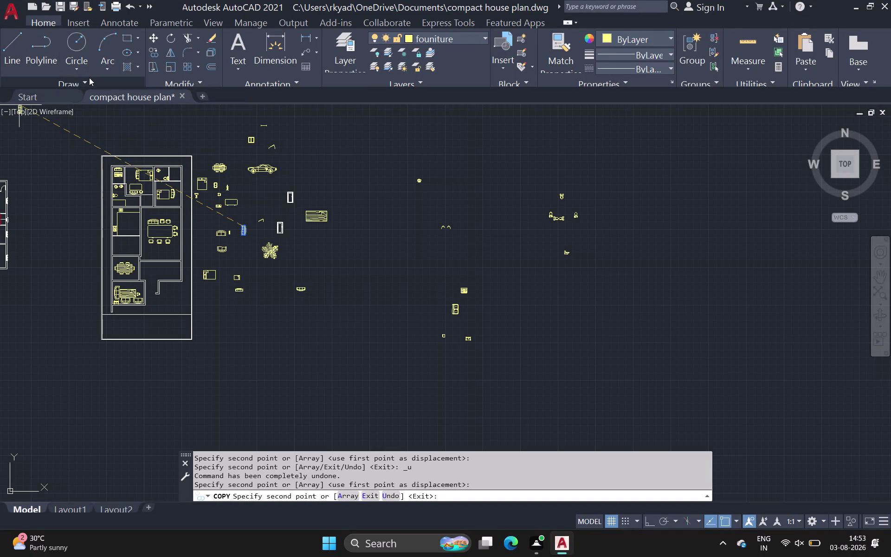
Set the colour of the room's top and left lines to ByBlock in Properties.
key(Escape)
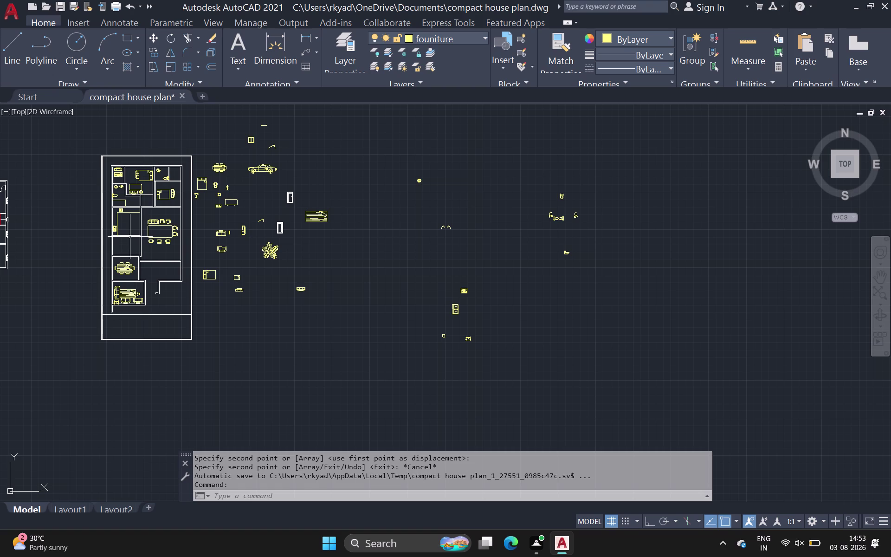
click(129, 212)
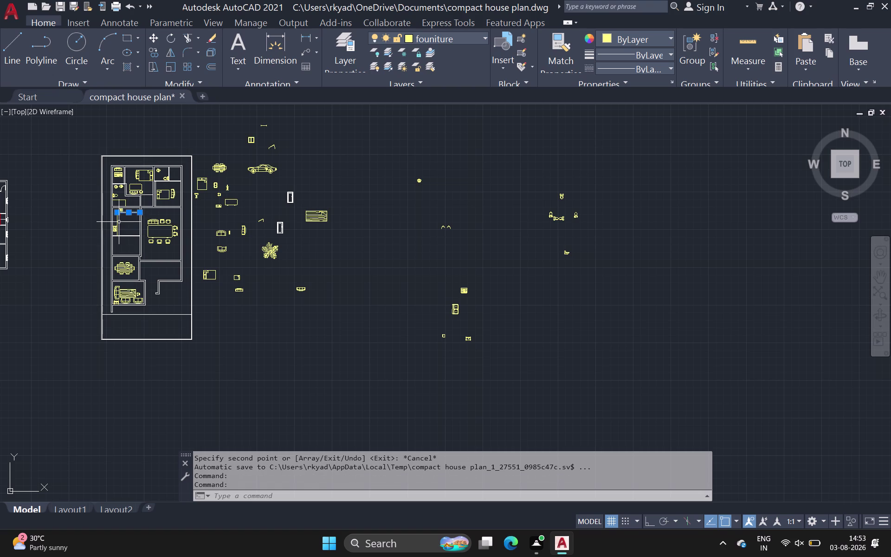
click(117, 221)
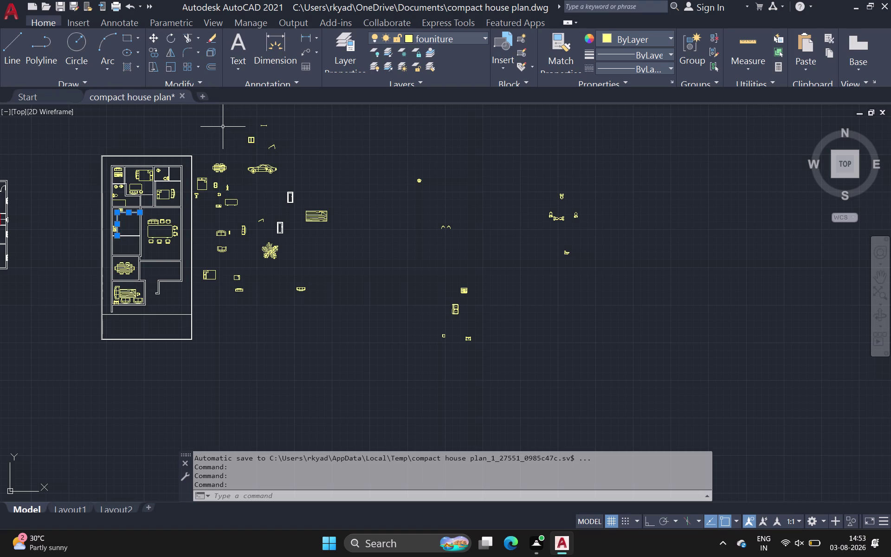
text(pe)
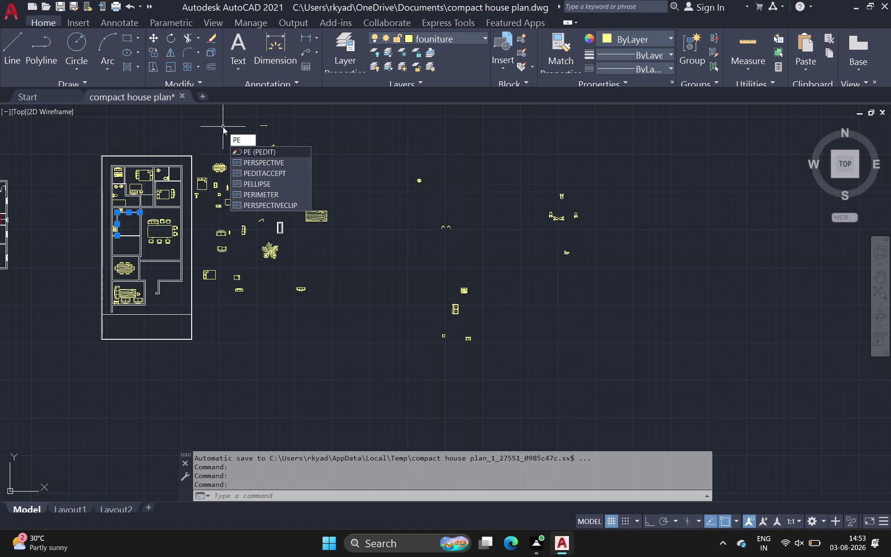
key(BackSpace)
text(r)
key(space)
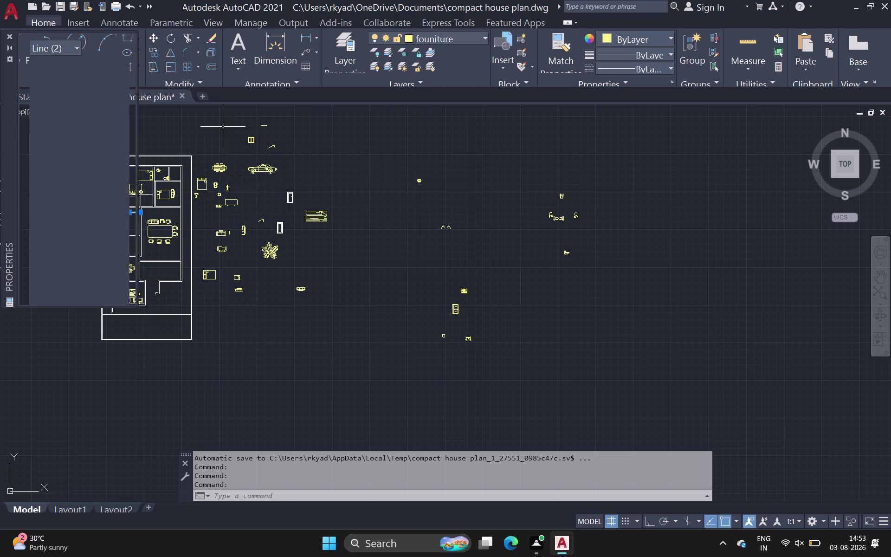
click(110, 81)
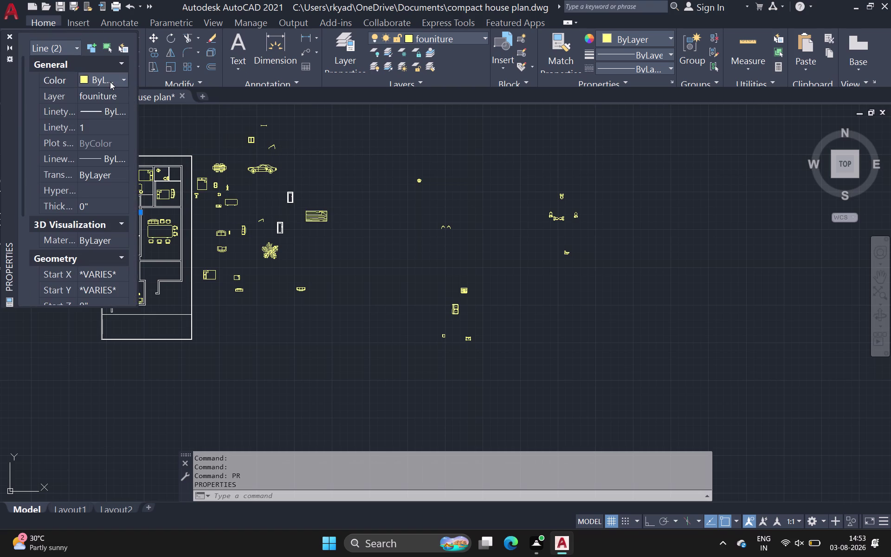
click(110, 80)
click(104, 104)
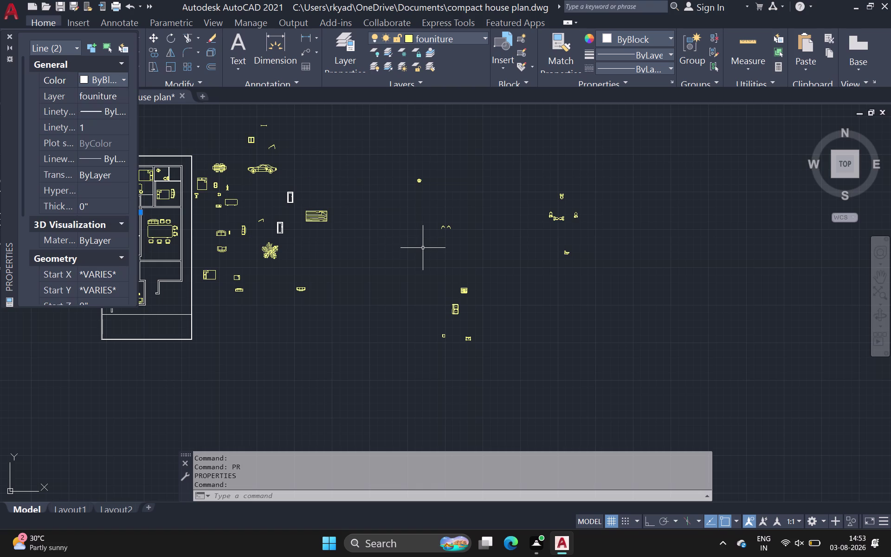
click(8, 35)
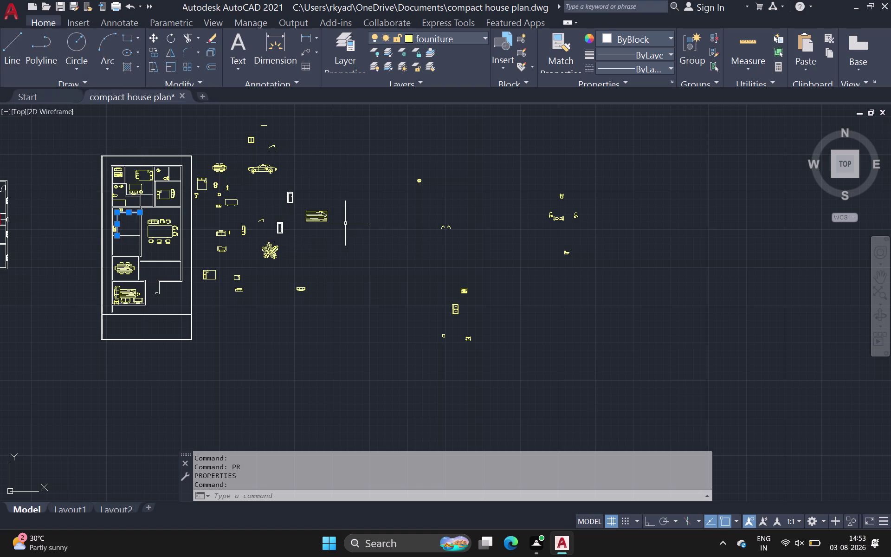
key(Escape)
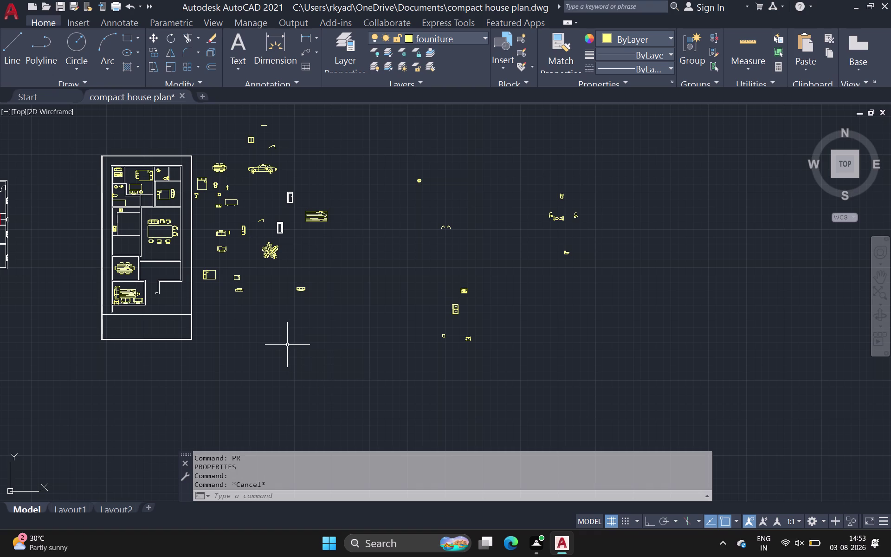
middle_drag(287, 345, 202, 346)
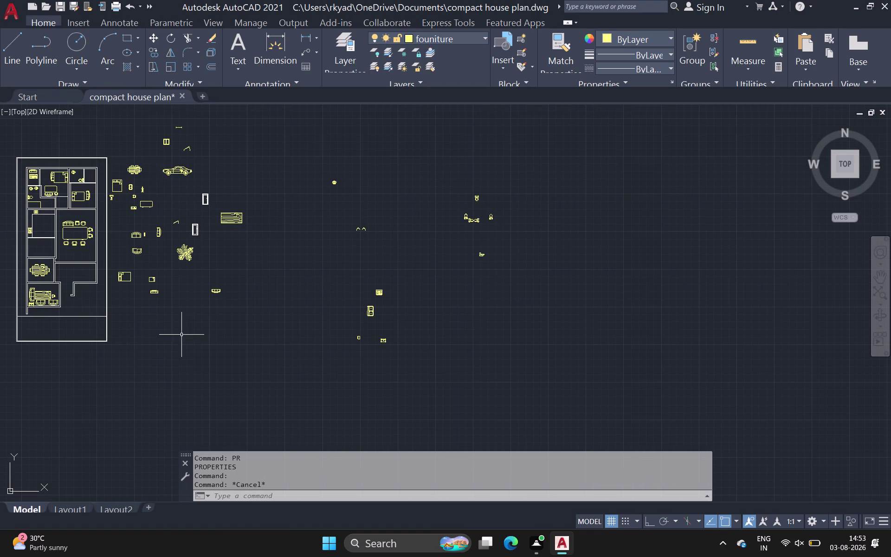
click(11, 46)
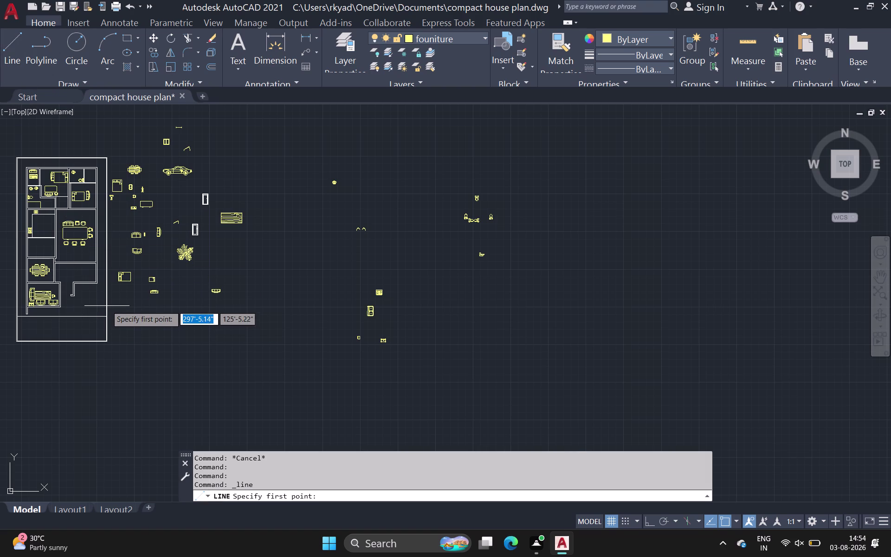
scroll(up, 3)
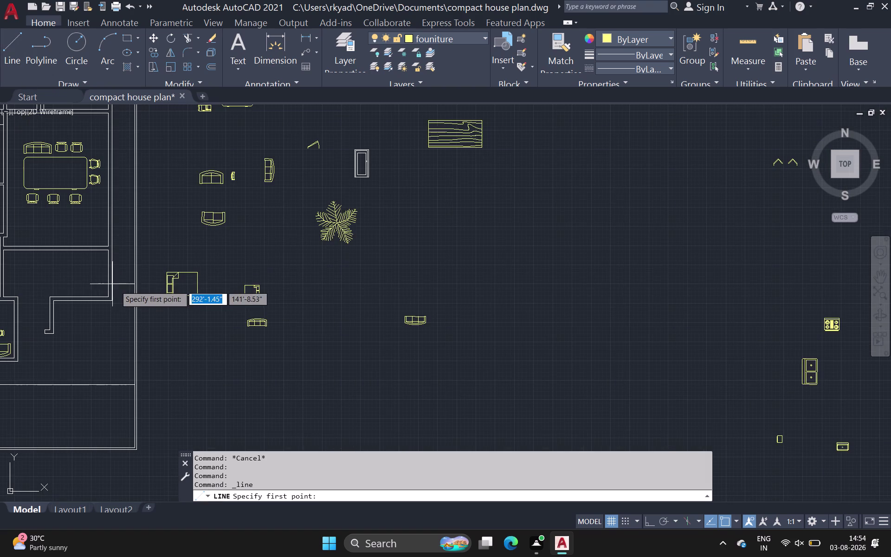
scroll(up, 3)
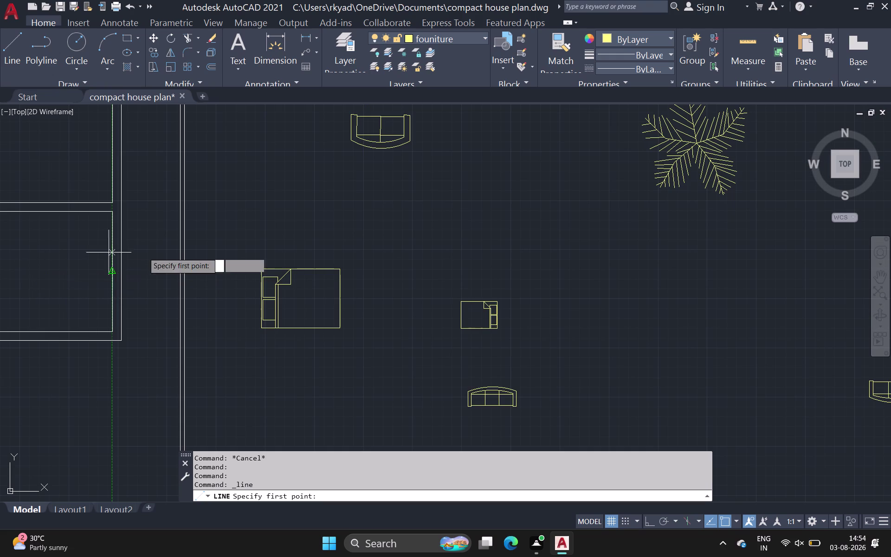
scroll(down, 3)
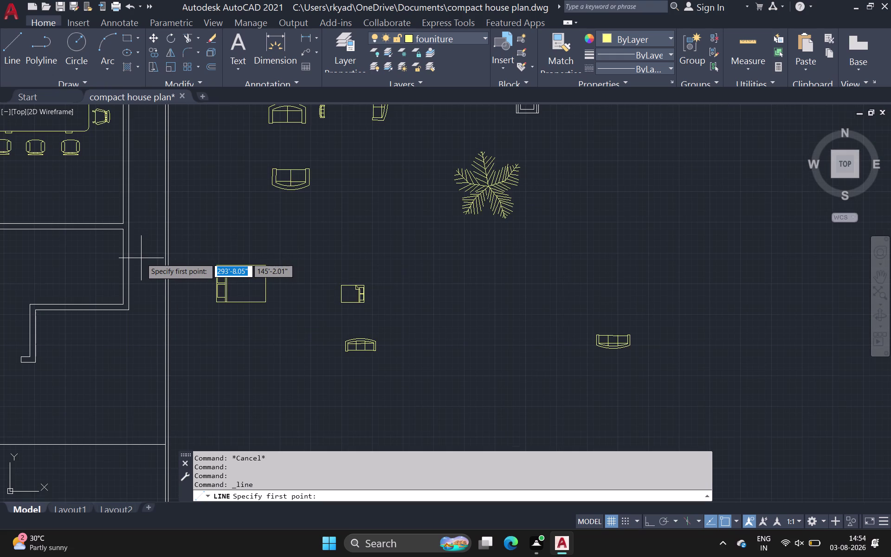
scroll(down, 3)
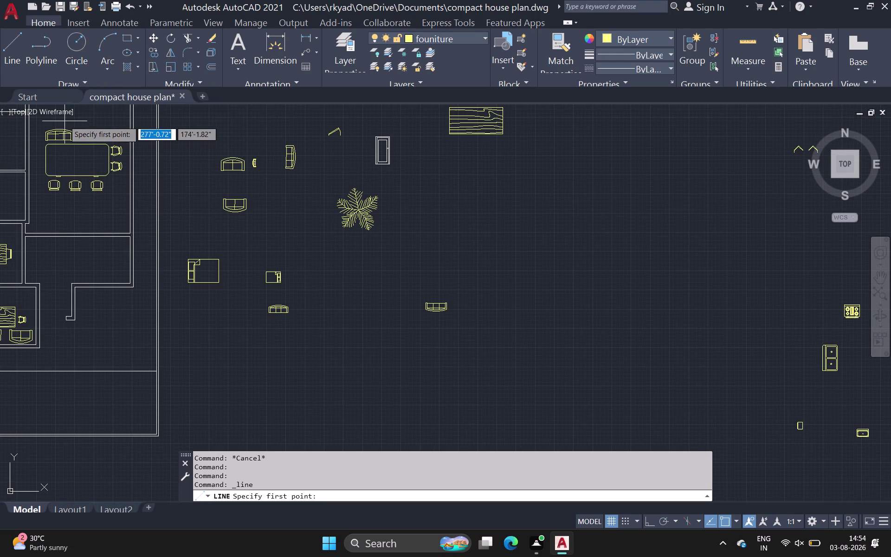
click(9, 45)
scroll(up, 3)
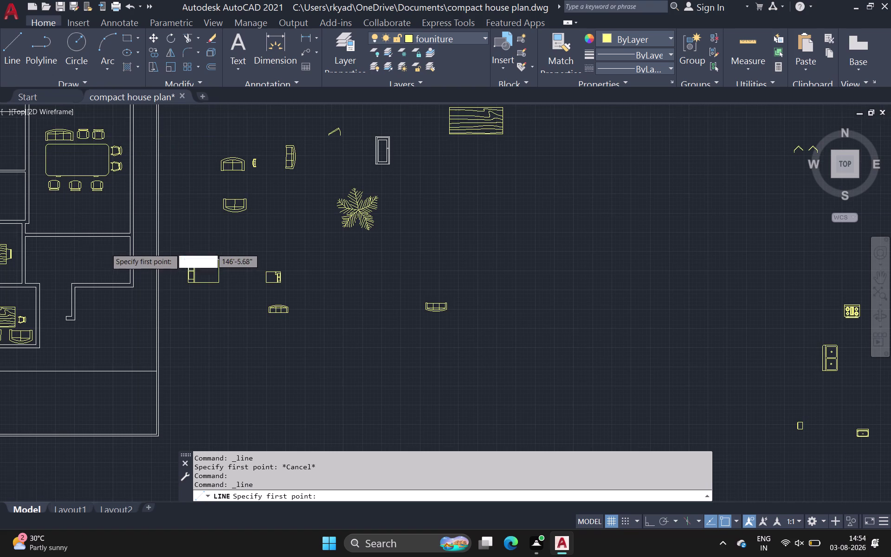
scroll(down, 3)
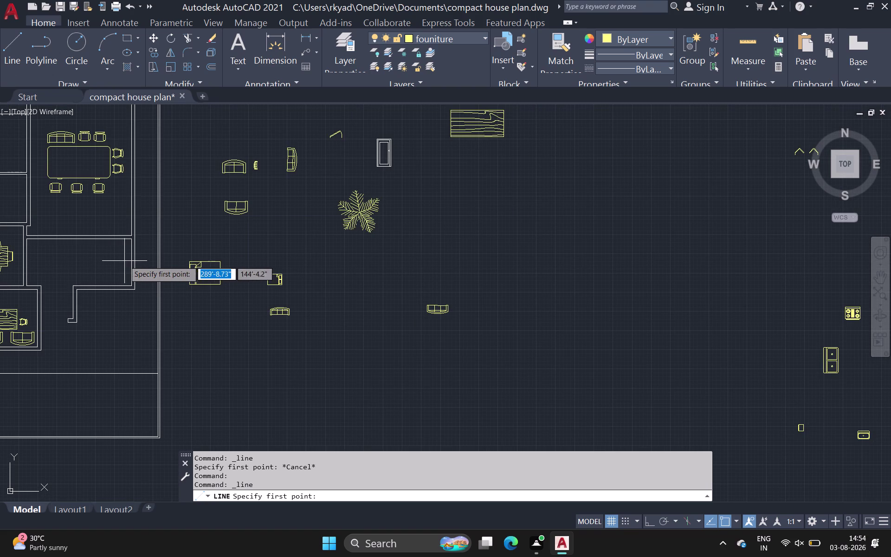
click(129, 260)
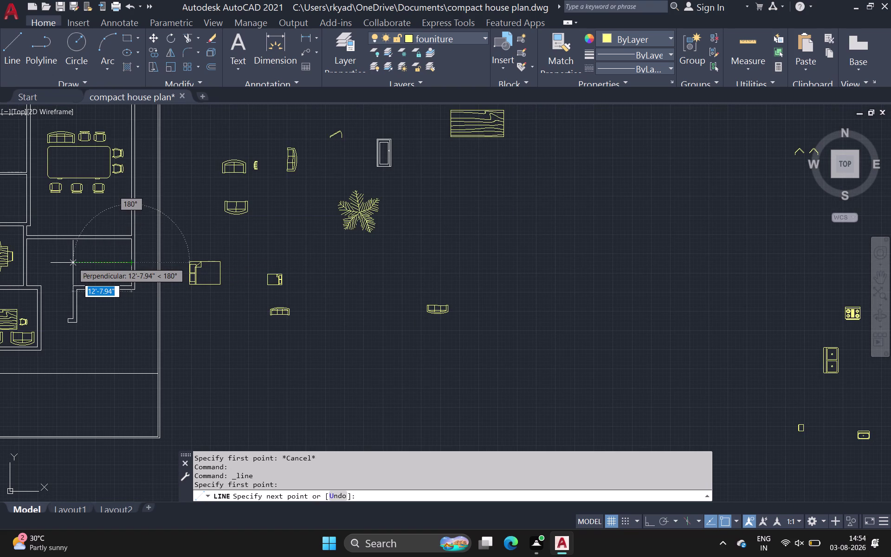
click(68, 263)
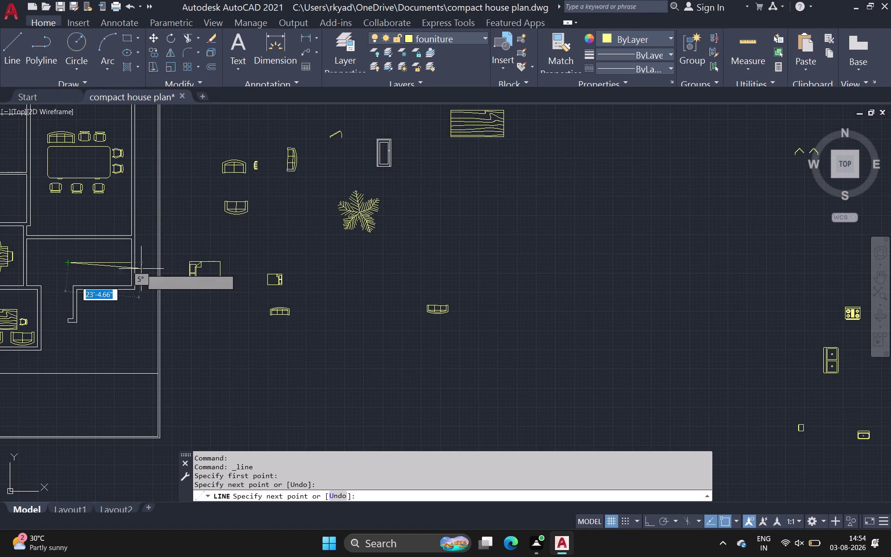
key(Escape)
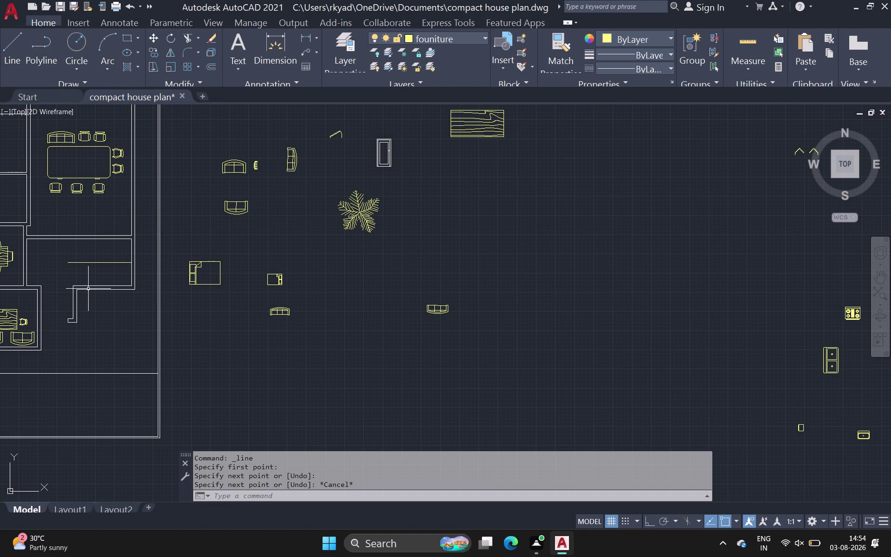
click(93, 263)
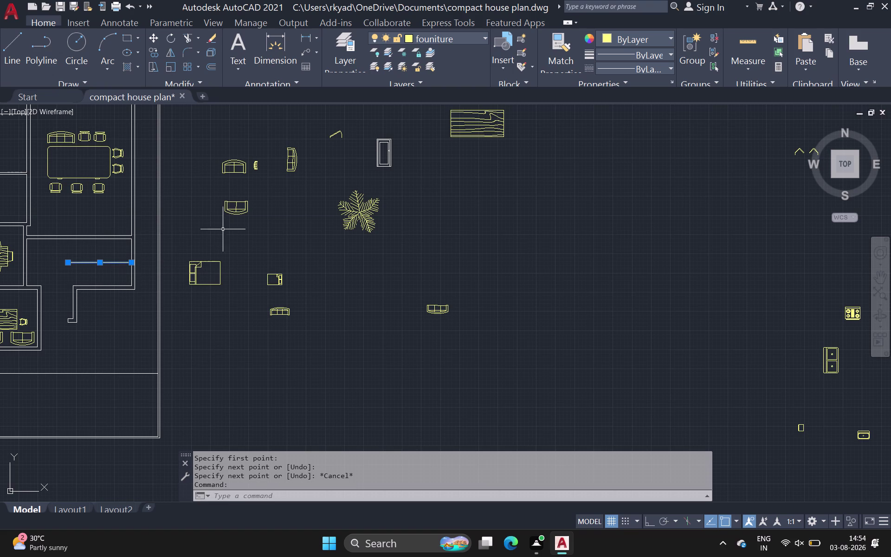
key(Delete)
scroll(down, 3)
scroll(down, 3)
middle_drag(189, 217, 189, 222)
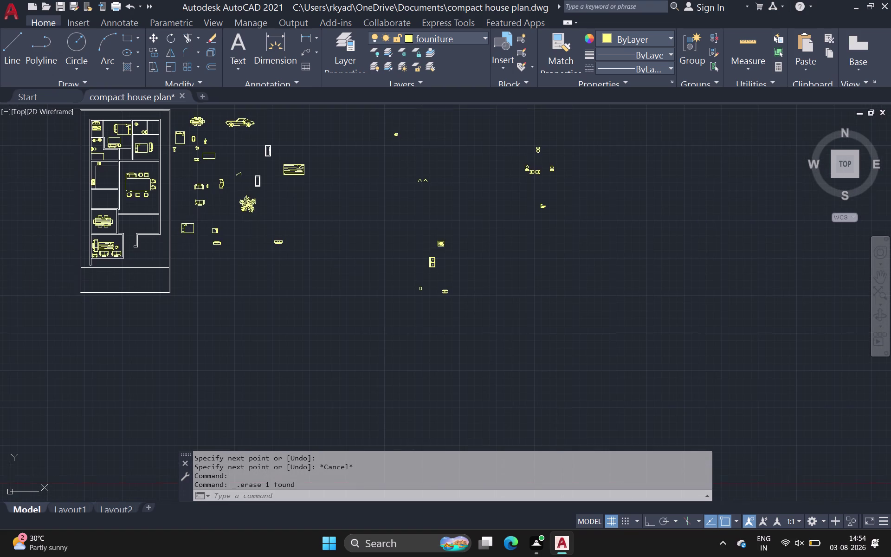
Start copying the small drawer unit from a base point on it.
middle_drag(189, 222, 192, 254)
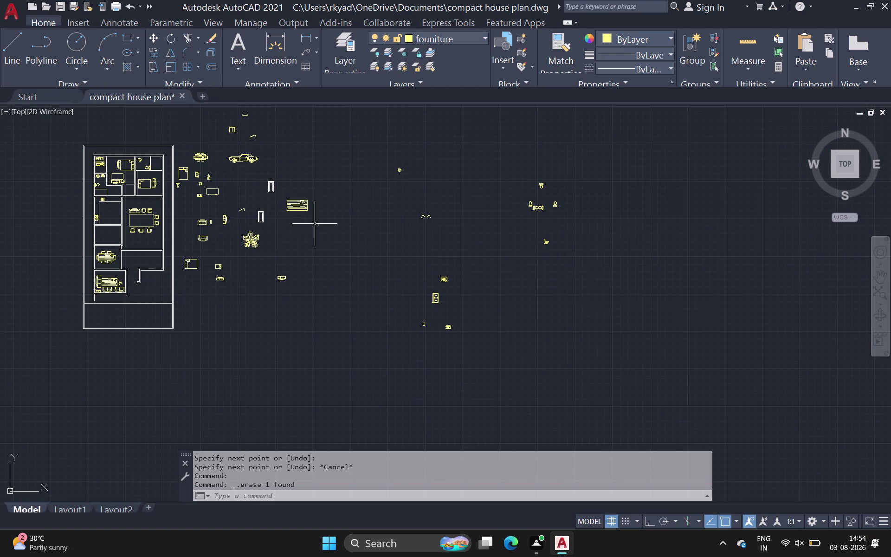
scroll(up, 3)
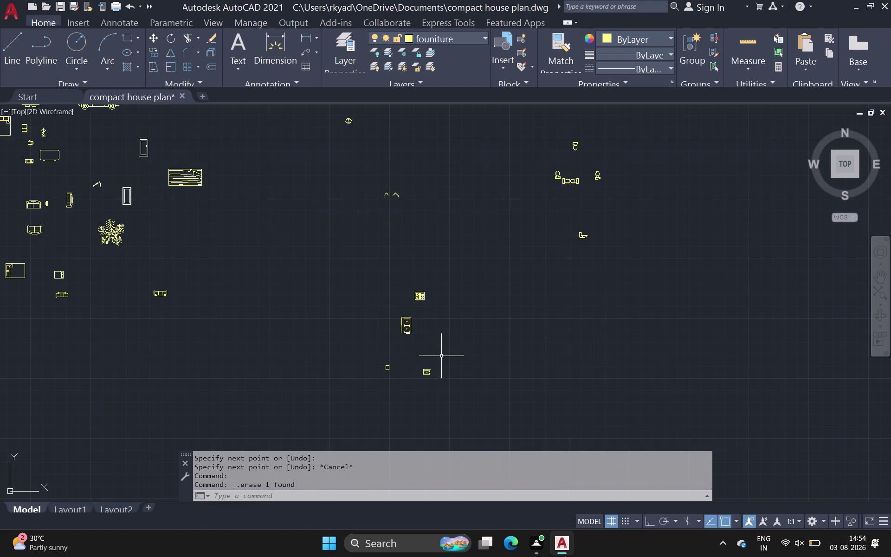
scroll(up, 3)
scroll(up, 3)
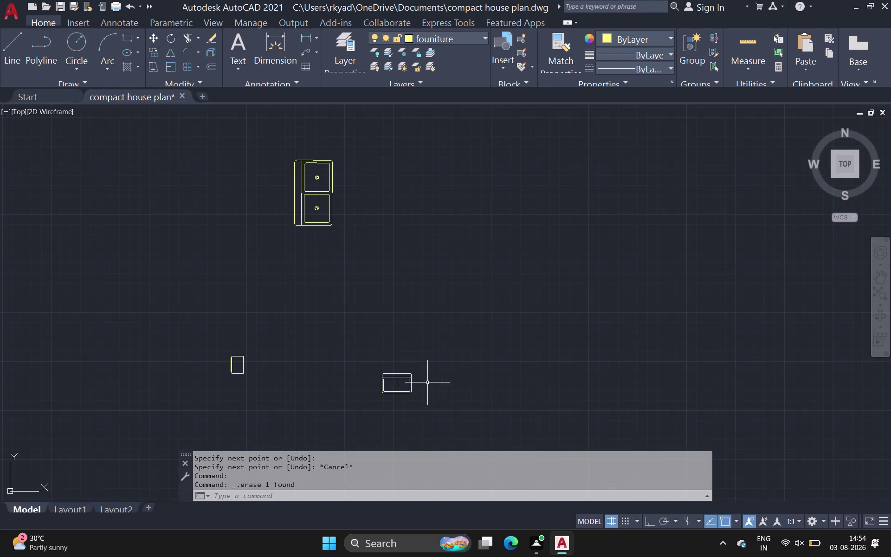
click(397, 378)
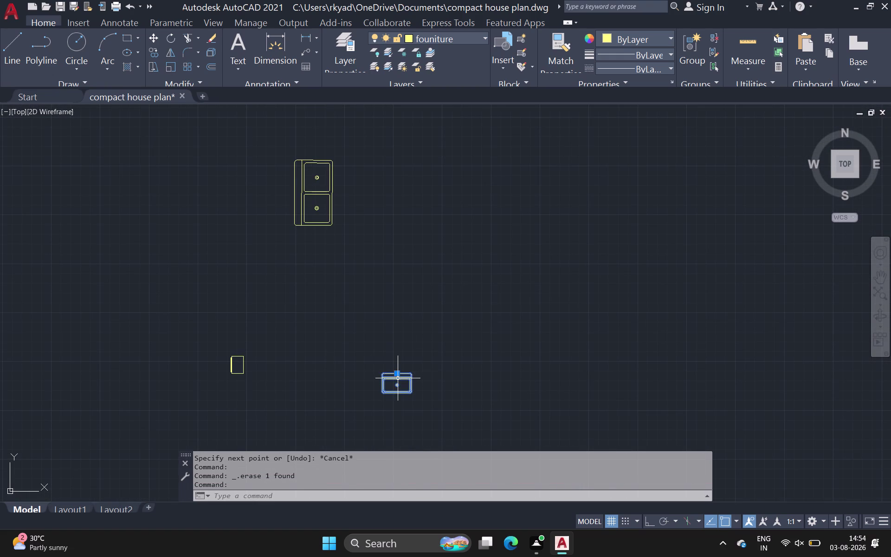
text(co)
key(space)
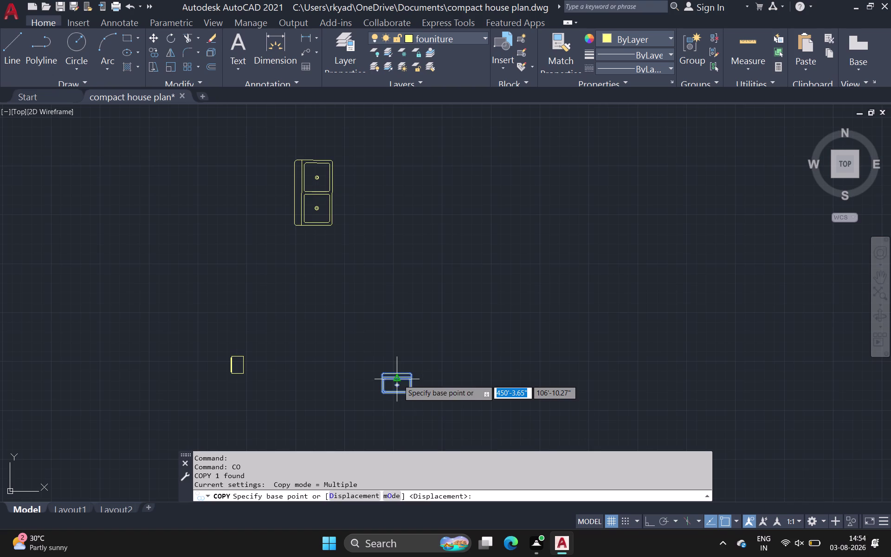
drag(399, 378, 358, 369)
Place the drawer unit copy in the empty area beside the plan.
scroll(down, 3)
middle_drag(2, 225, 228, 320)
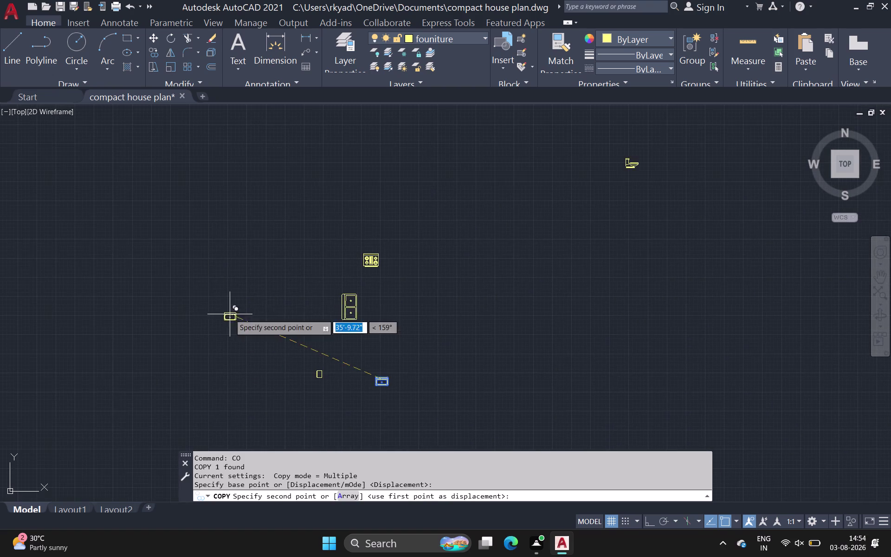
scroll(down, 3)
scroll(up, 3)
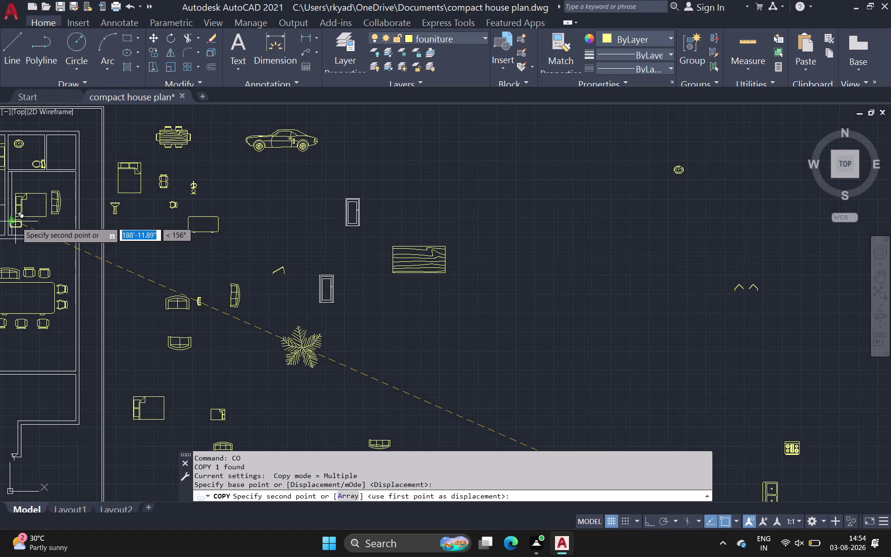
middle_drag(24, 231, 149, 267)
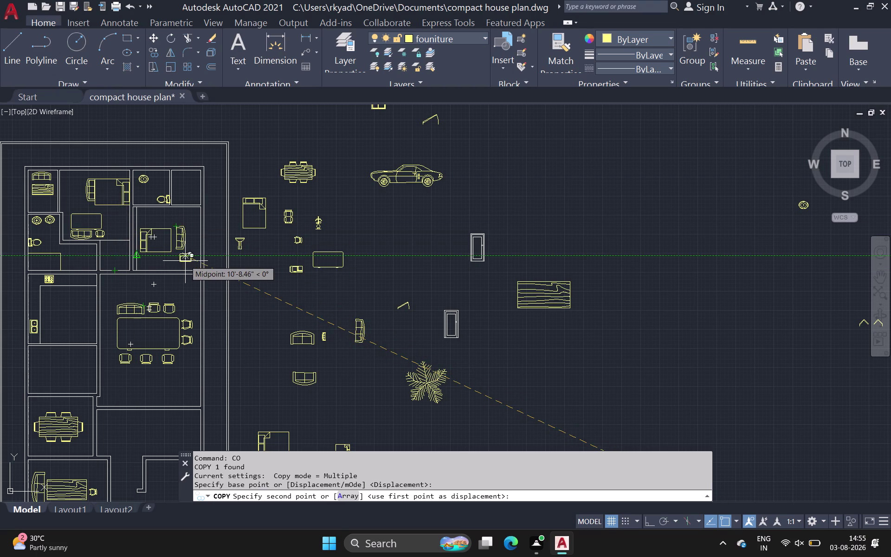
scroll(up, 3)
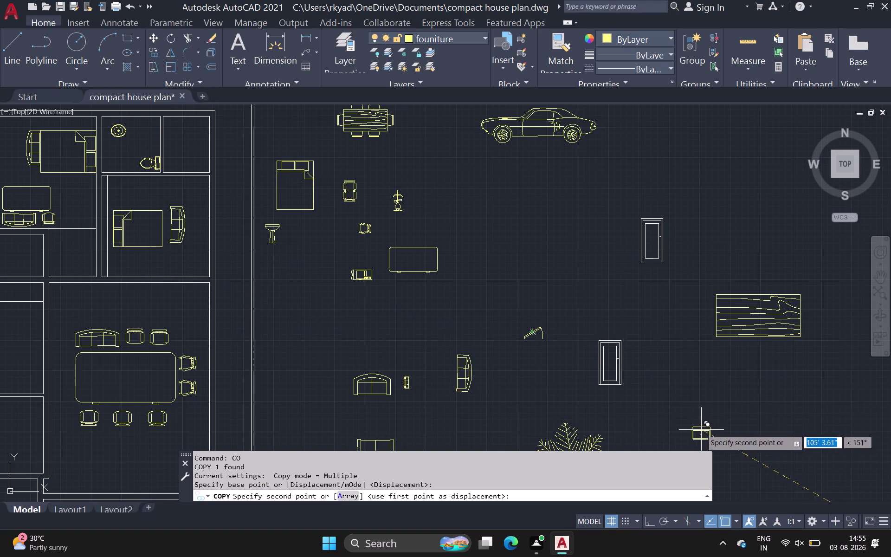
scroll(down, 3)
middle_drag(699, 429, 358, 325)
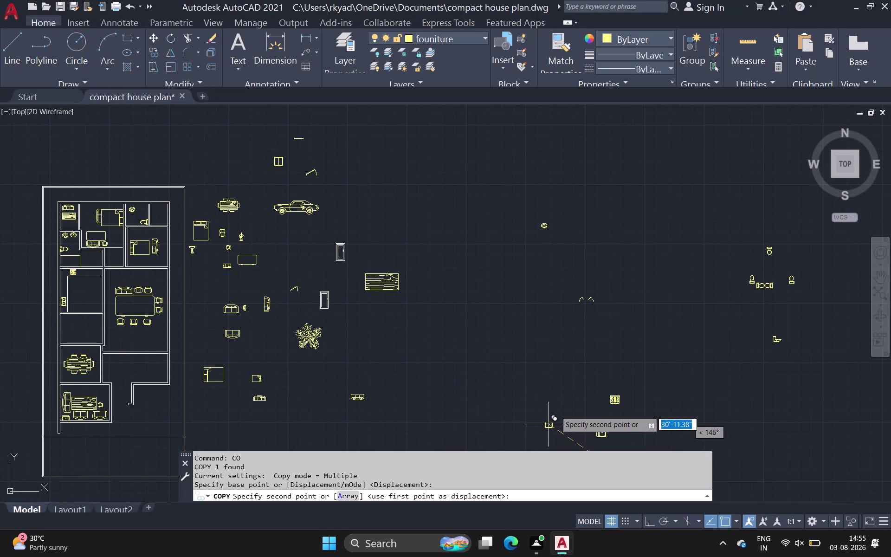
middle_drag(543, 386, 388, 346)
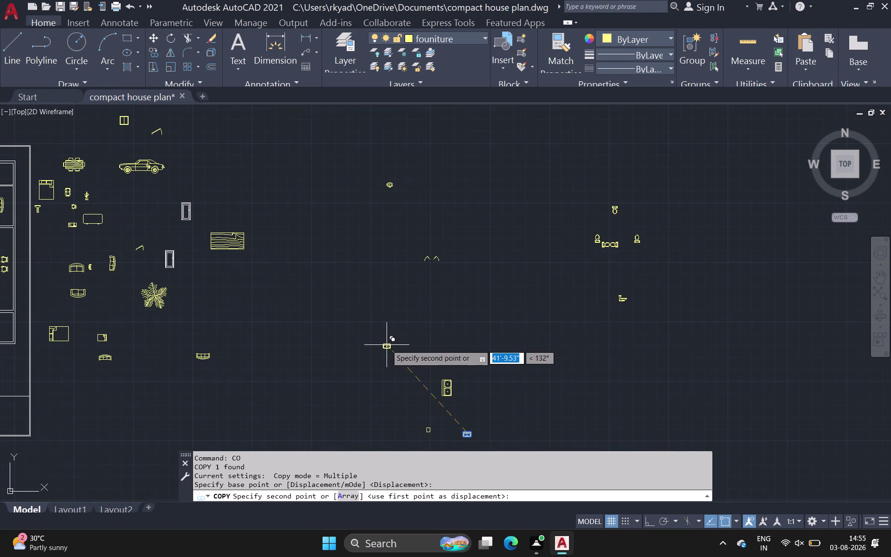
click(297, 336)
scroll(up, 3)
key(Escape)
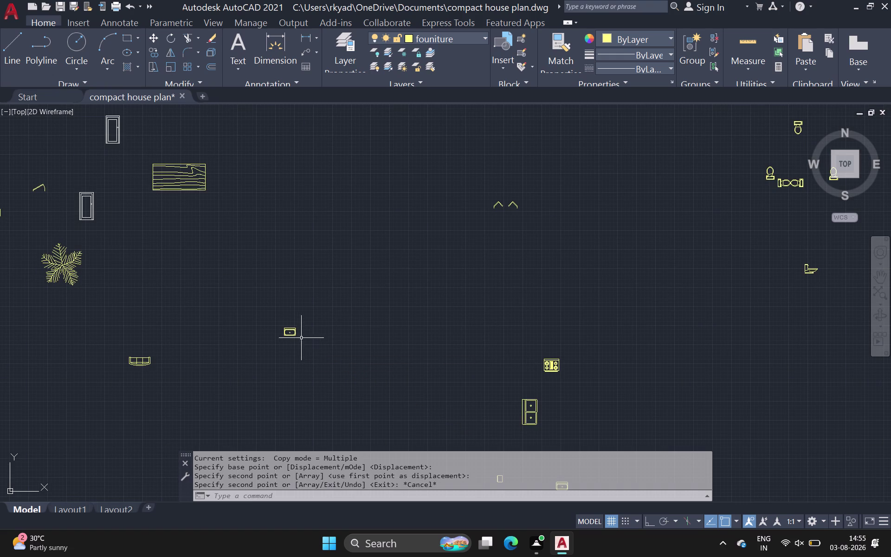
click(294, 336)
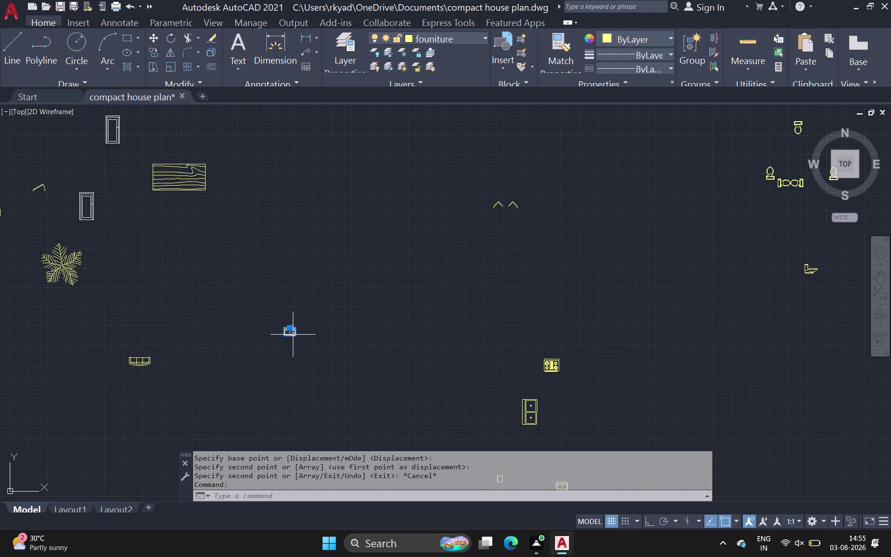
Rotate the copied drawer unit 90° upright about its corner.
text(ro)
key(space)
scroll(up, 3)
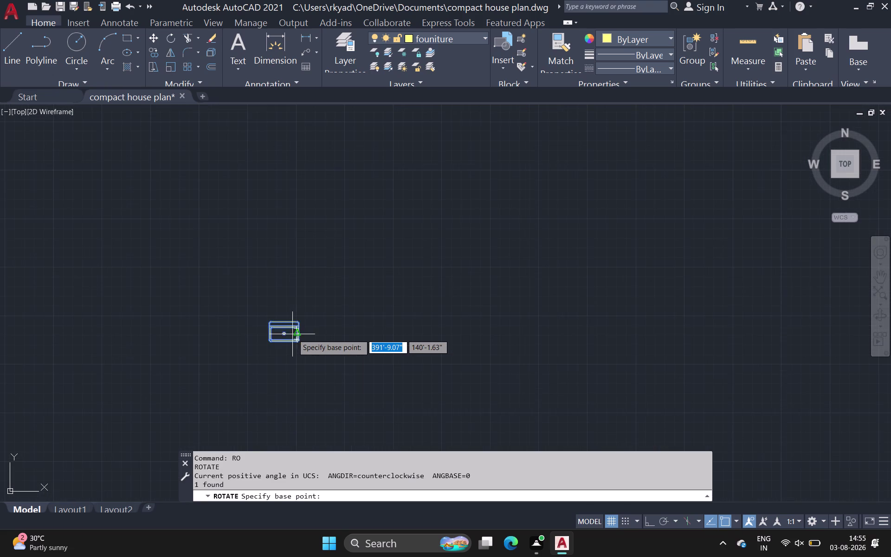
click(299, 340)
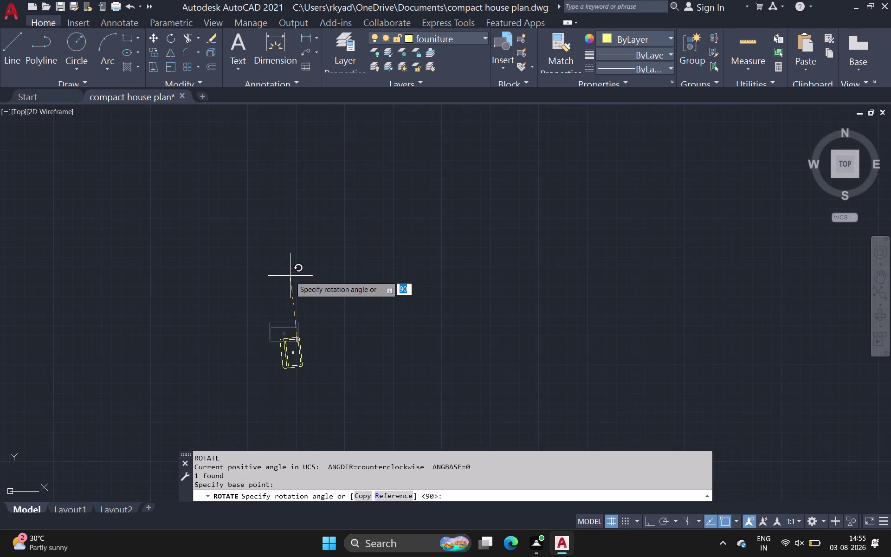
click(300, 303)
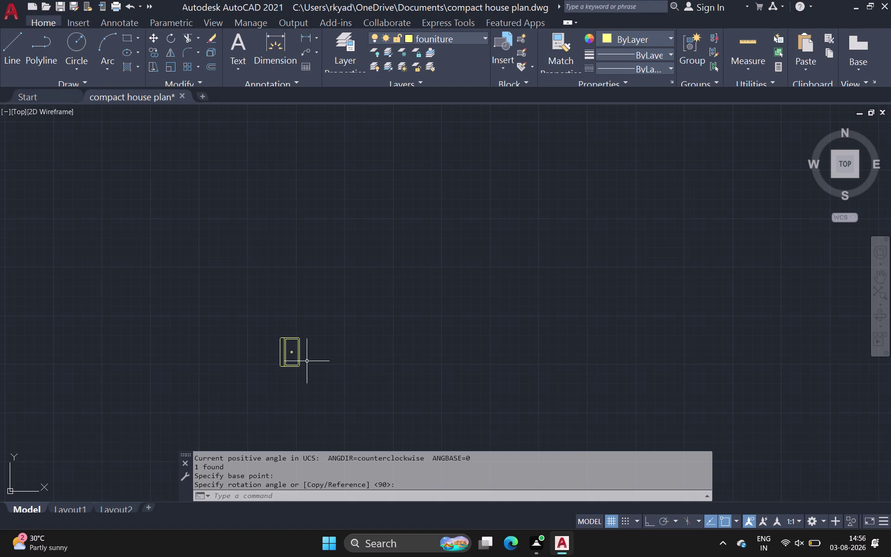
Start mirroring the rotated piece with the axis at its right edge.
drag(258, 324, 328, 356)
click(387, 402)
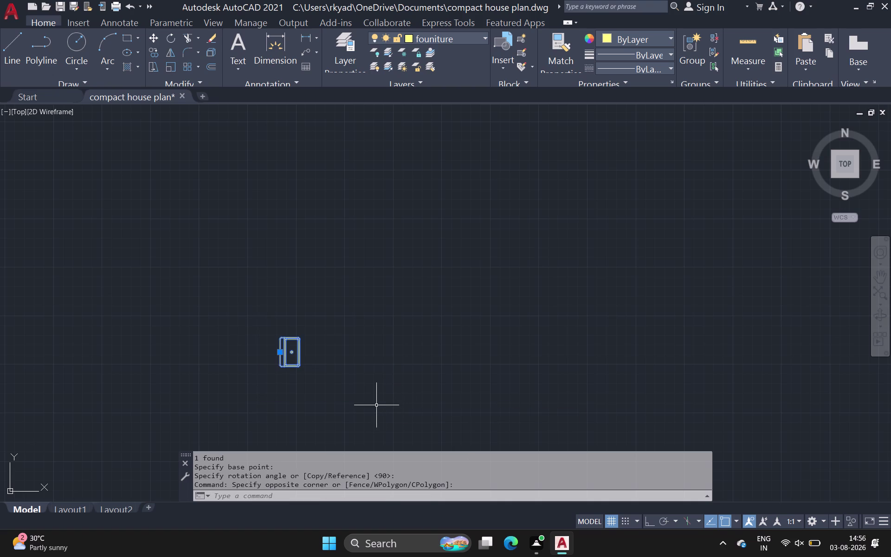
key(m)
key(i)
key(space)
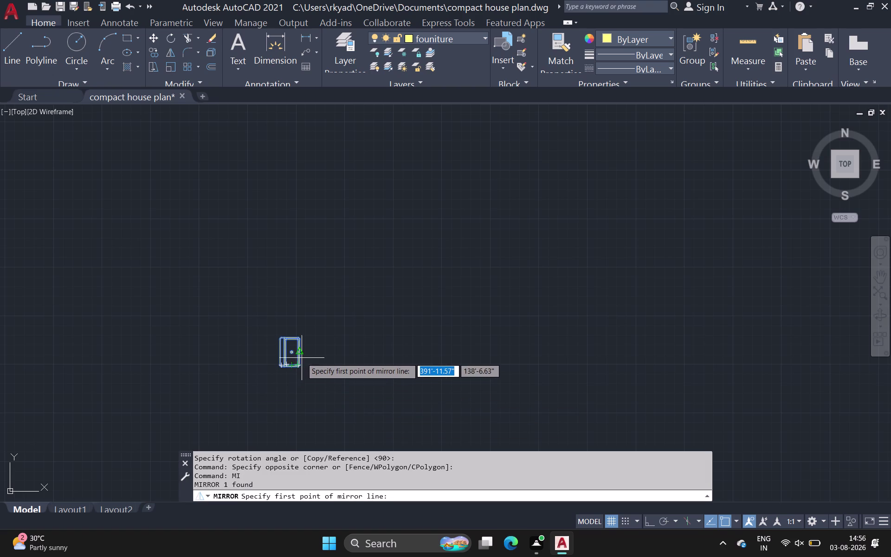
scroll(up, 3)
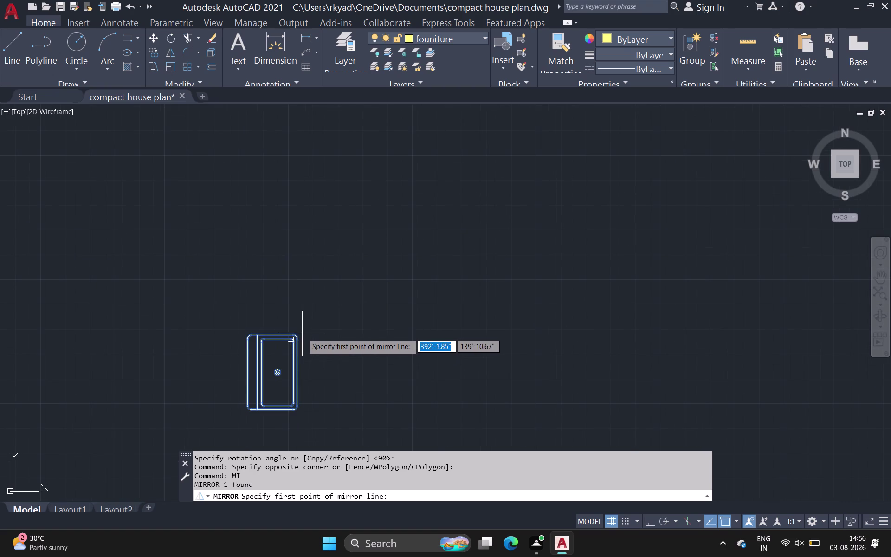
scroll(up, 3)
click(289, 347)
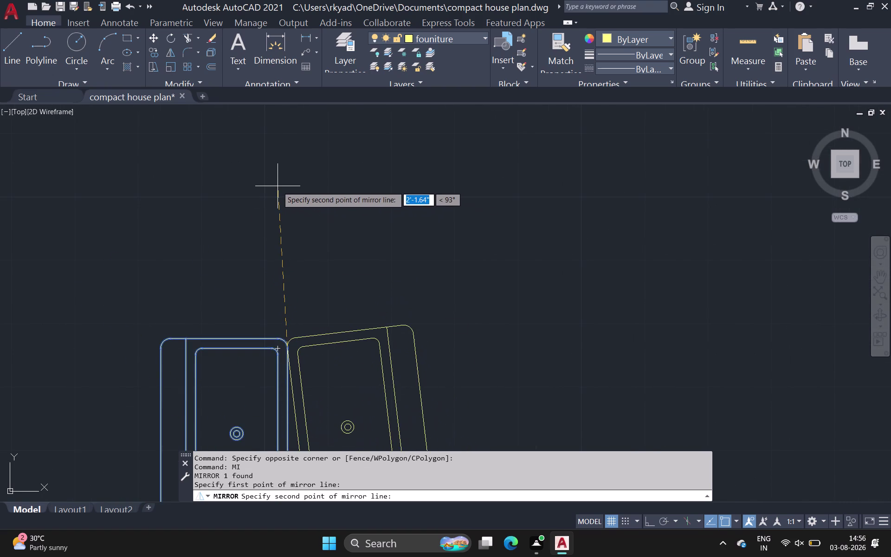
Finish the vertical mirror axis below the piece, keeping the original.
scroll(down, 3)
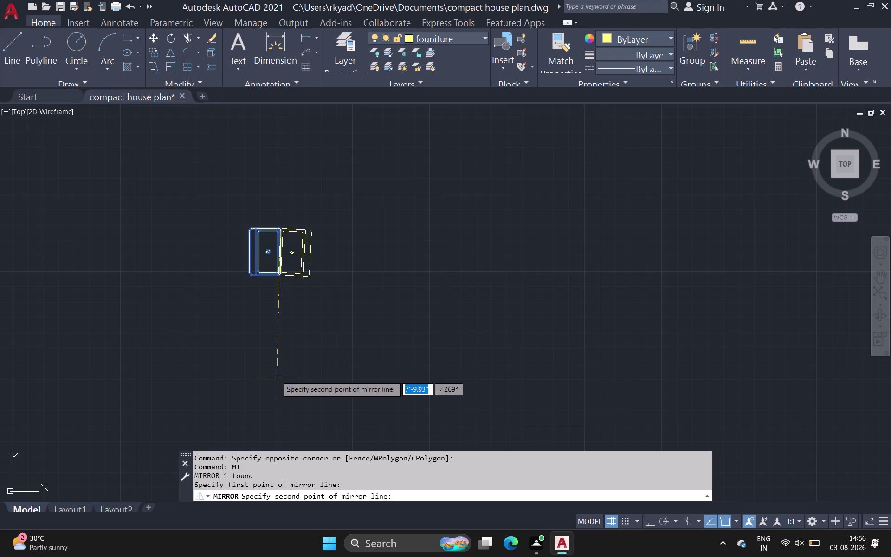
scroll(up, 3)
scroll(down, 3)
middle_drag(275, 379, 280, 443)
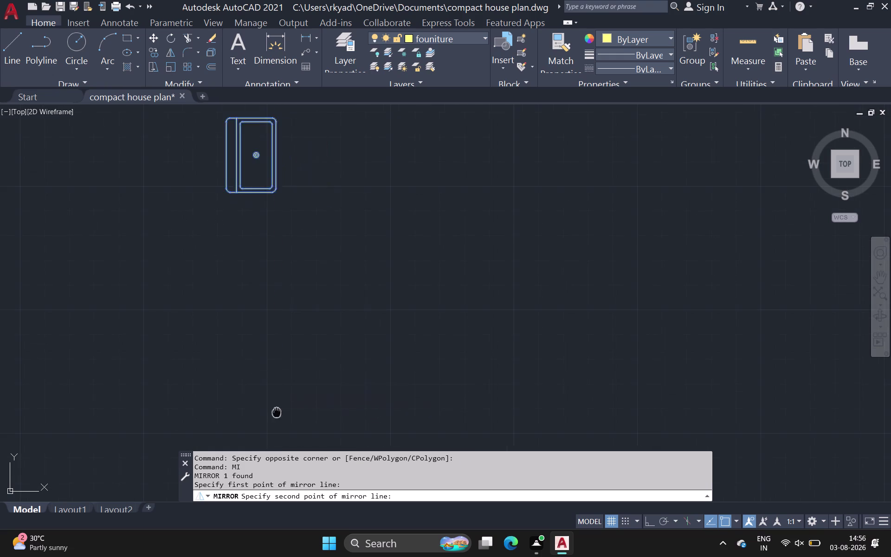
middle_drag(280, 443, 293, 456)
scroll(up, 3)
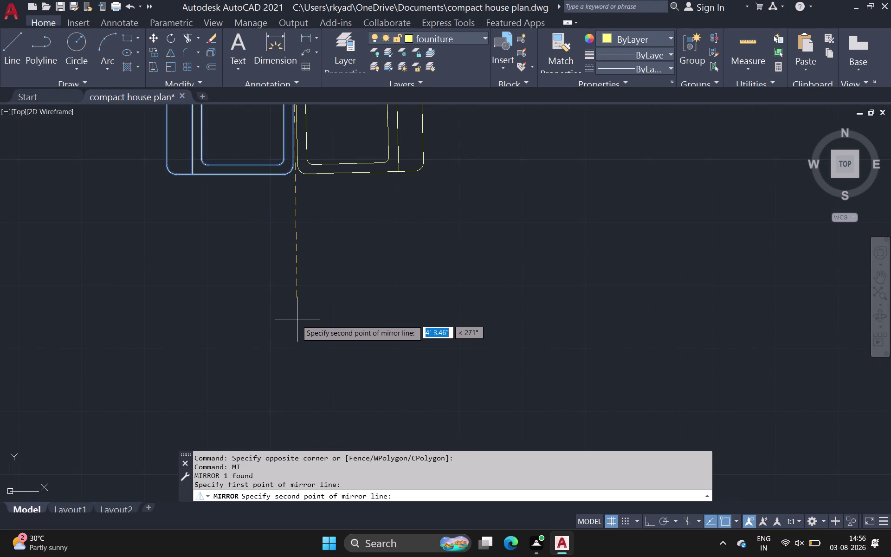
middle_drag(294, 335, 298, 394)
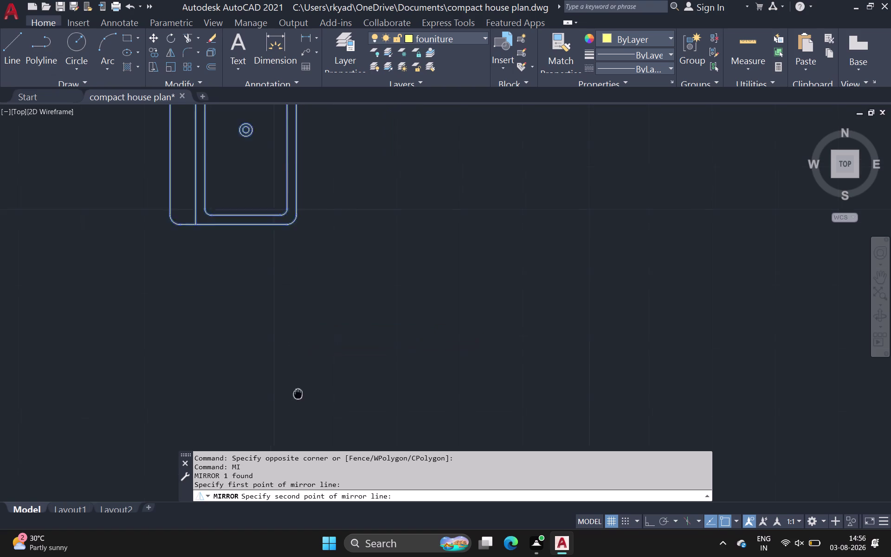
middle_drag(298, 393, 301, 415)
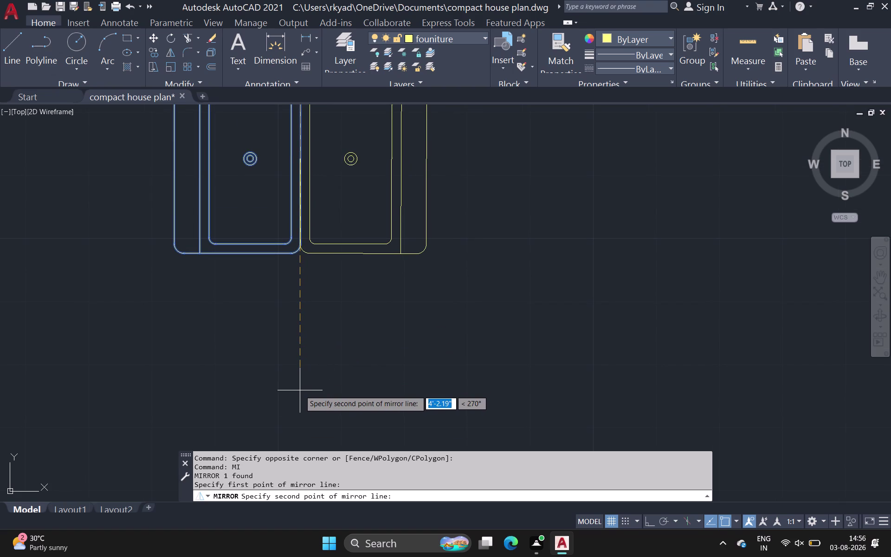
click(300, 390)
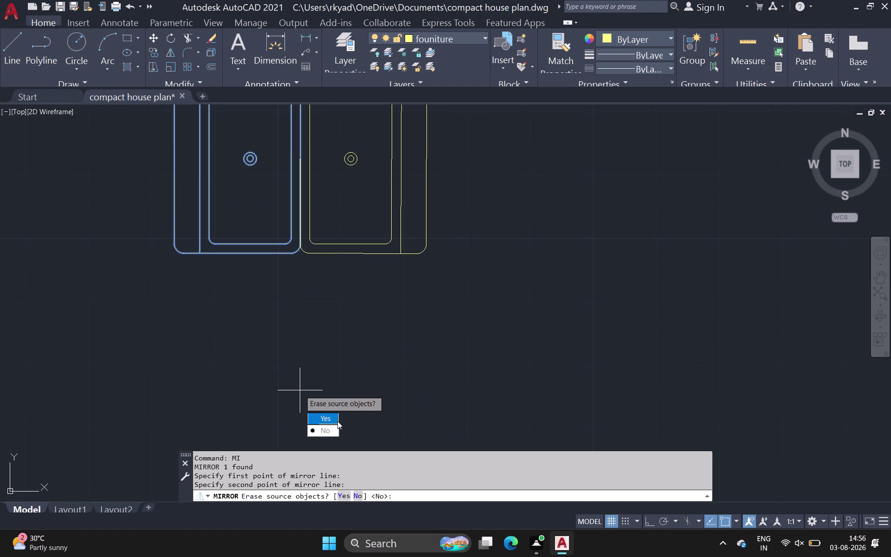
drag(332, 427, 299, 390)
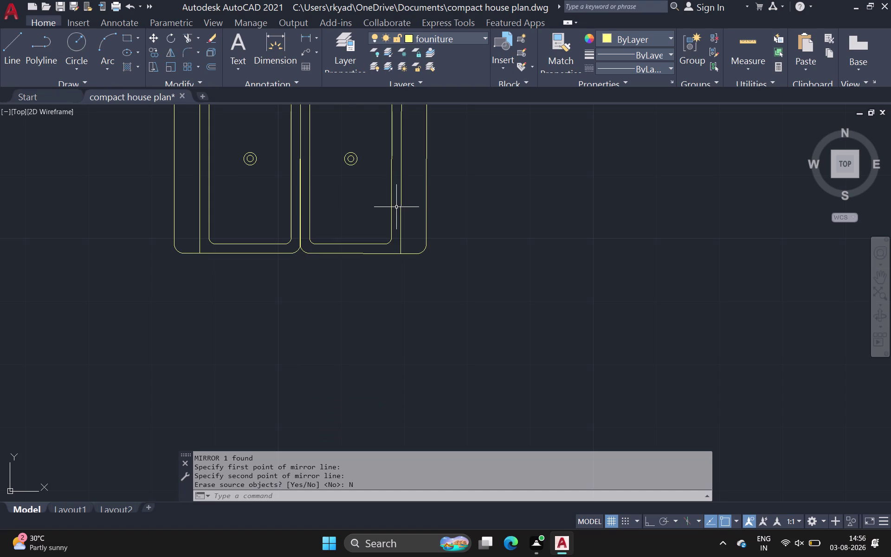
Move the mirrored copy slightly to the right.
click(400, 204)
text(m)
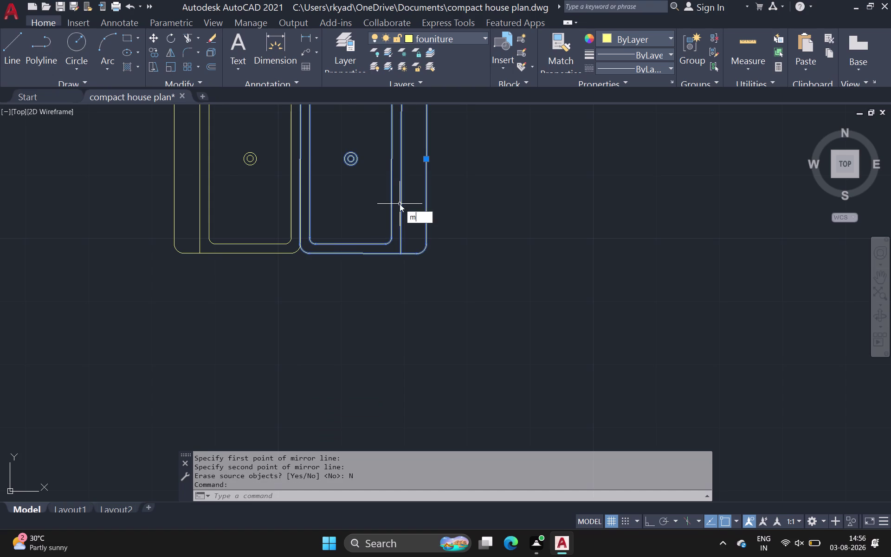
key(space)
click(427, 195)
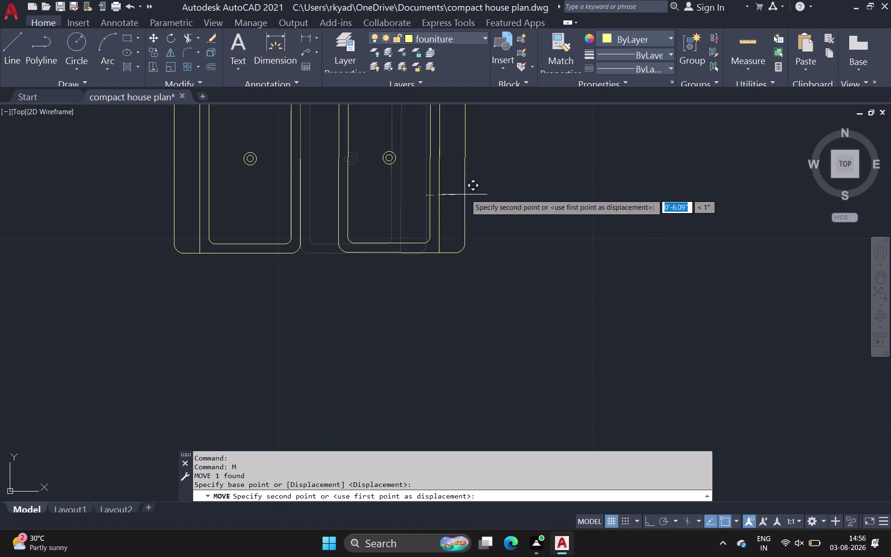
click(544, 188)
key(Escape)
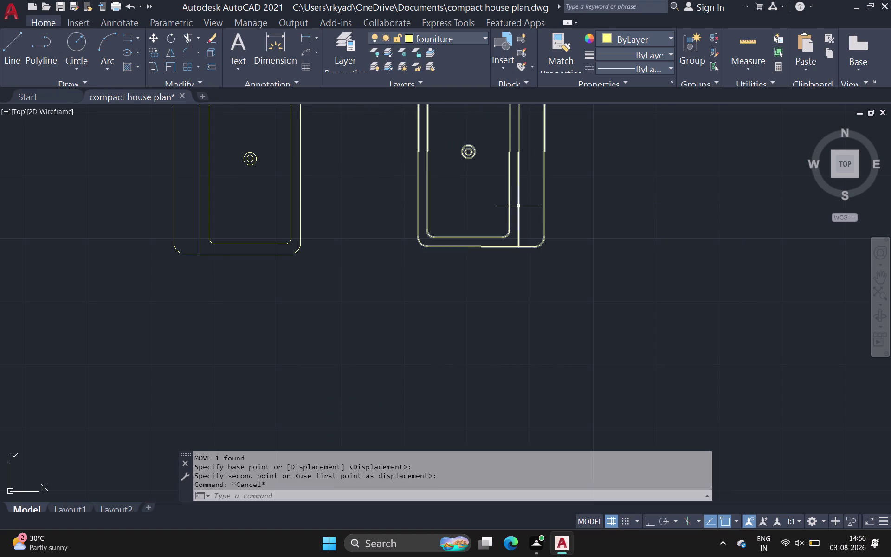
scroll(down, 3)
middle_drag(513, 211, 518, 278)
click(484, 276)
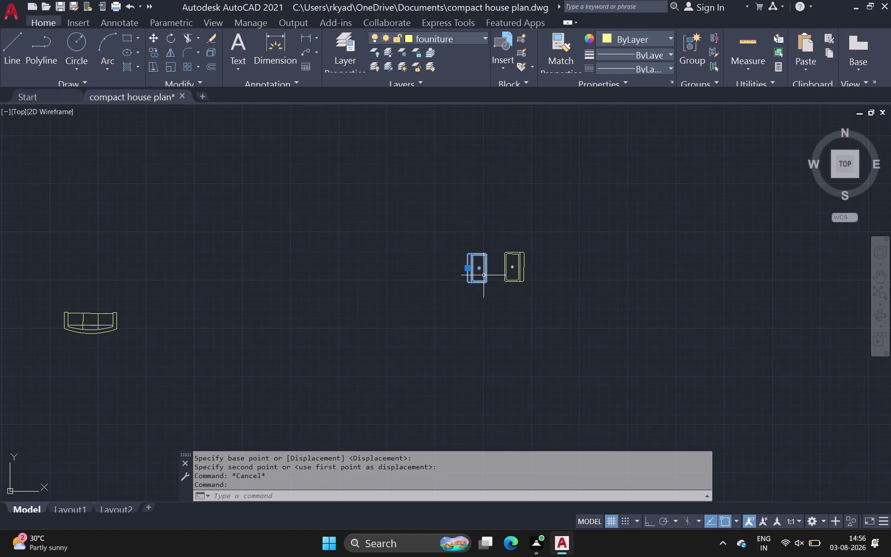
Copy the piece into the bedroom: two copies beside the bed, one near the top wall.
key(c)
key(o)
key(space)
drag(471, 260, 462, 260)
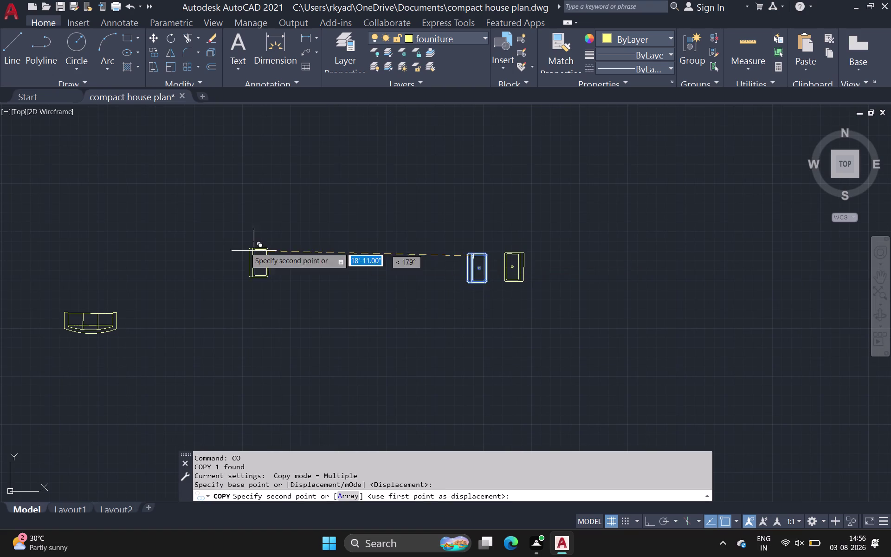
scroll(down, 3)
middle_drag(228, 242, 377, 241)
scroll(up, 3)
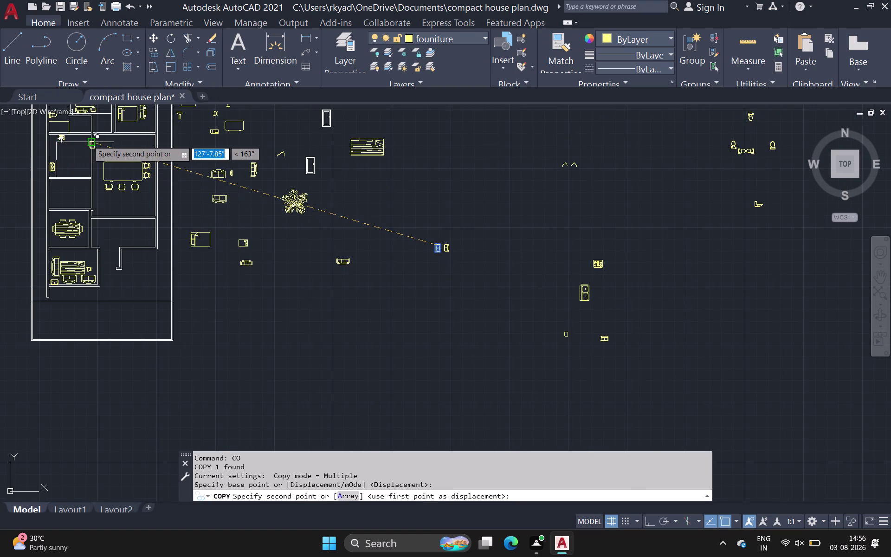
scroll(down, 3)
middle_drag(110, 140, 131, 225)
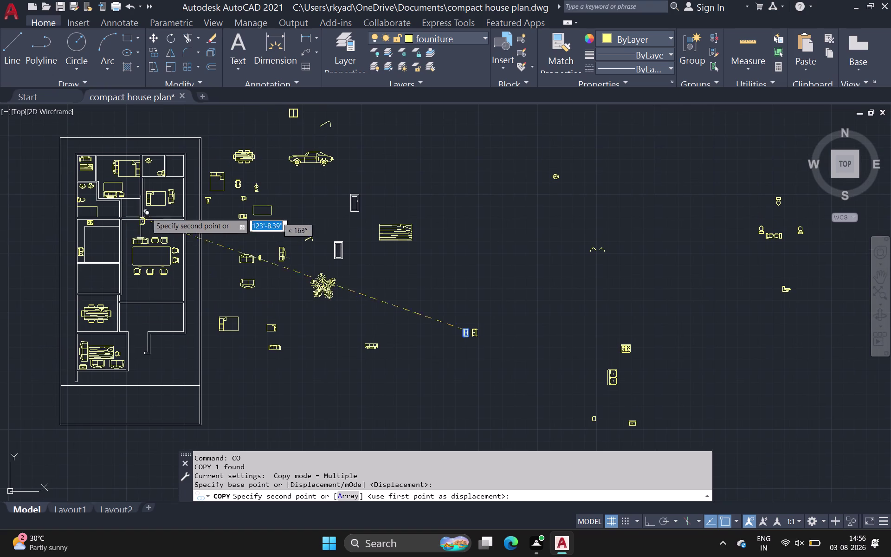
scroll(up, 3)
scroll(up, 3)
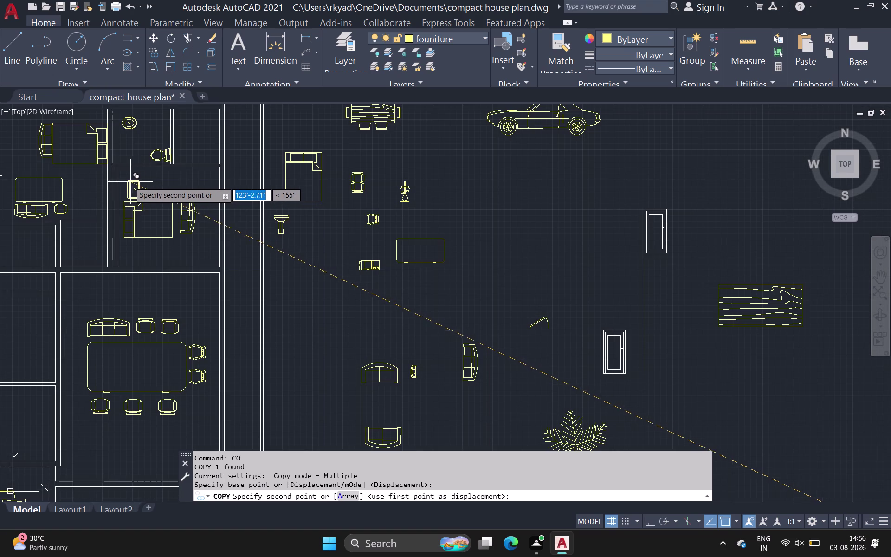
click(122, 178)
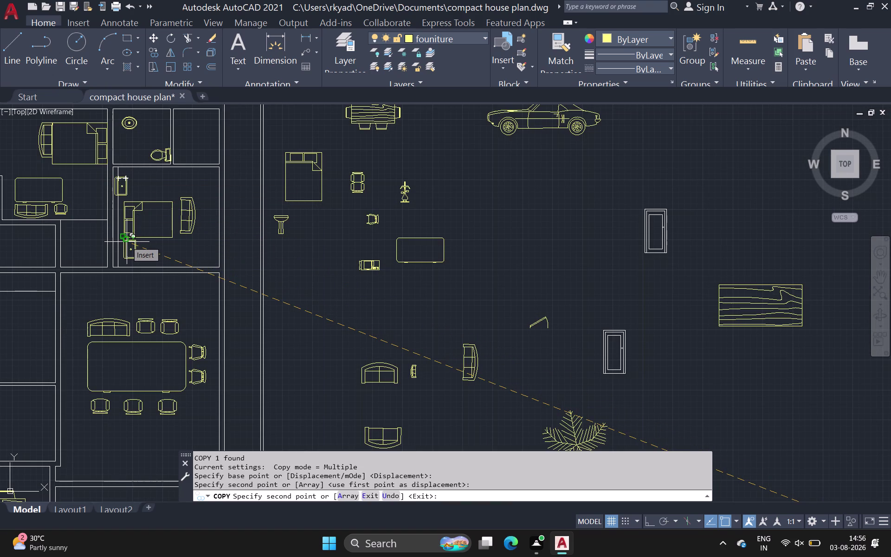
click(127, 242)
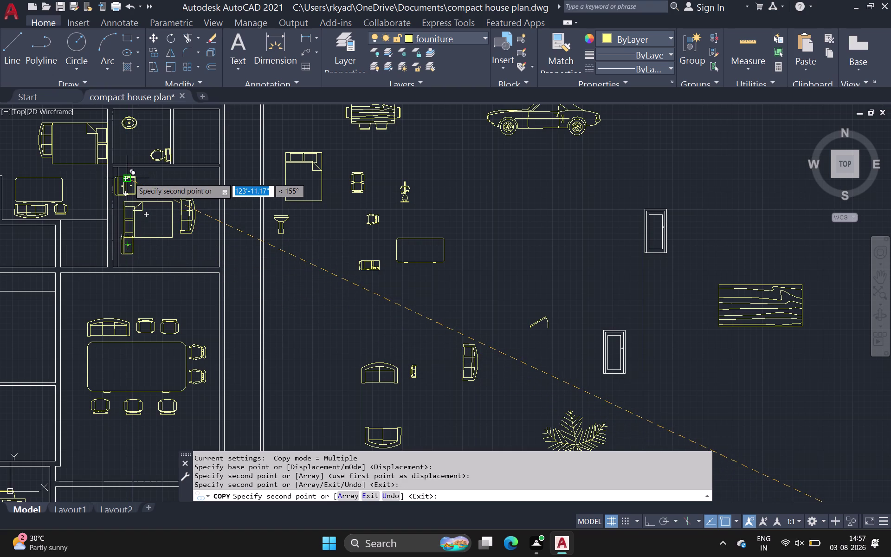
click(129, 178)
key(Escape)
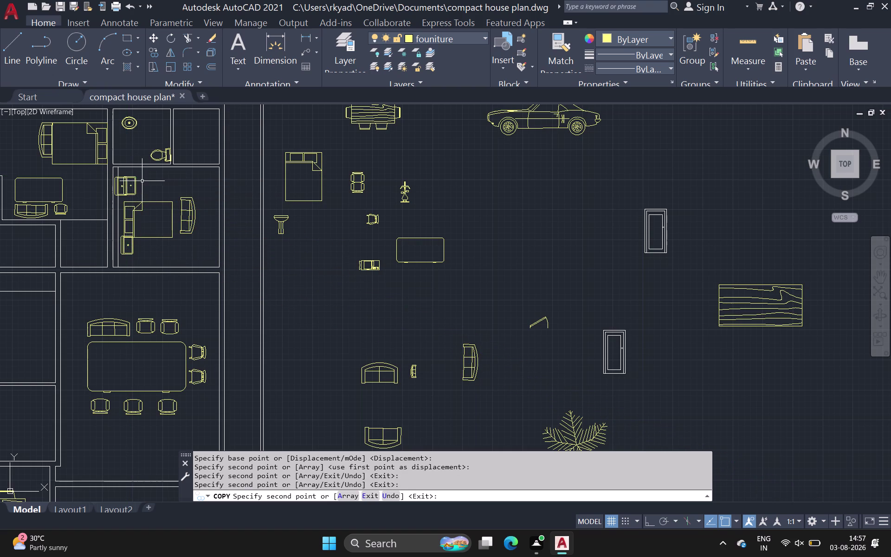
Delete the extra copy and move the small cabinet slightly down beside the bed.
click(121, 178)
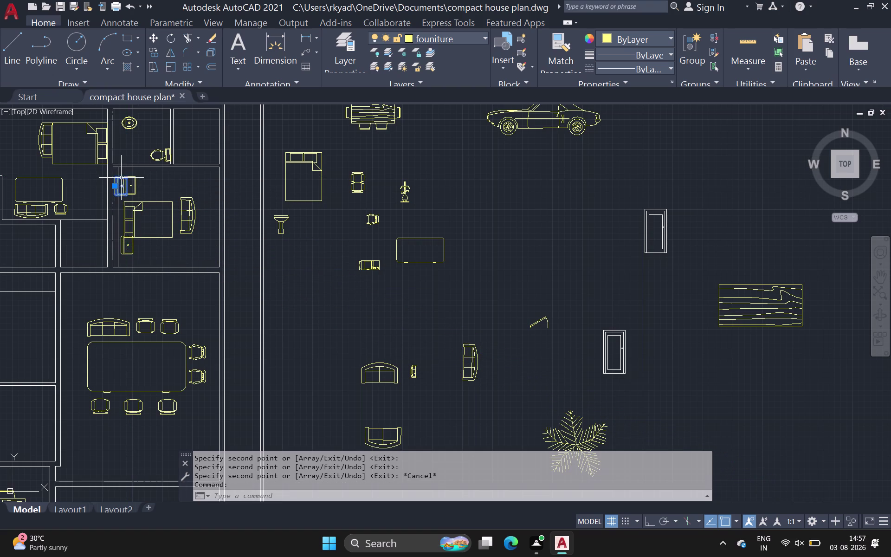
key(Delete)
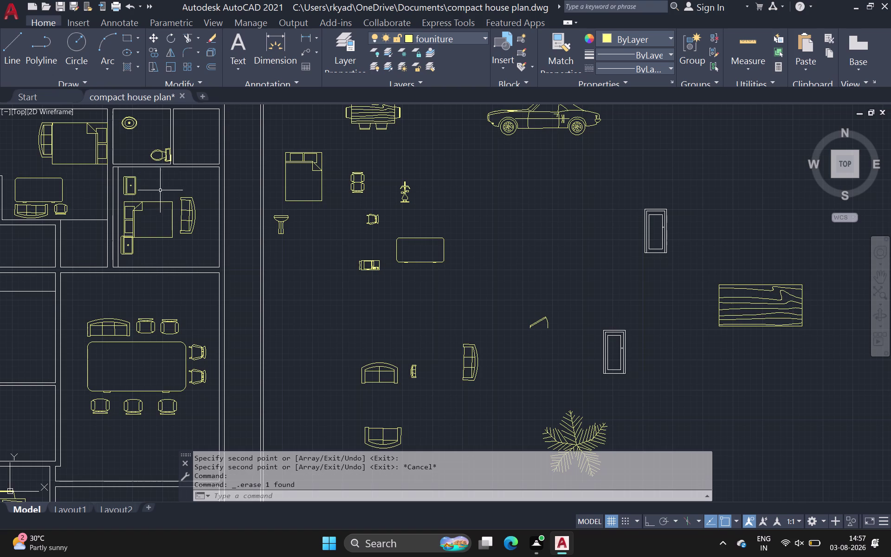
click(130, 251)
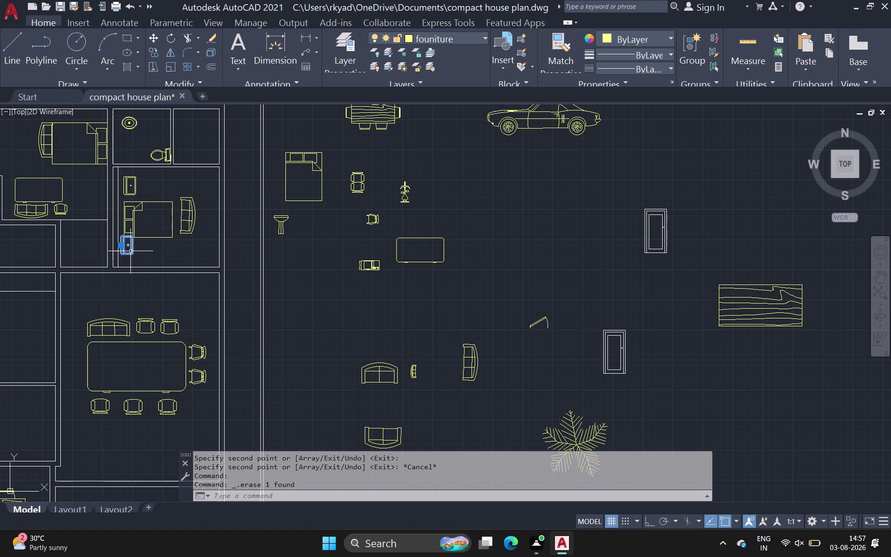
text(m)
key(space)
click(131, 251)
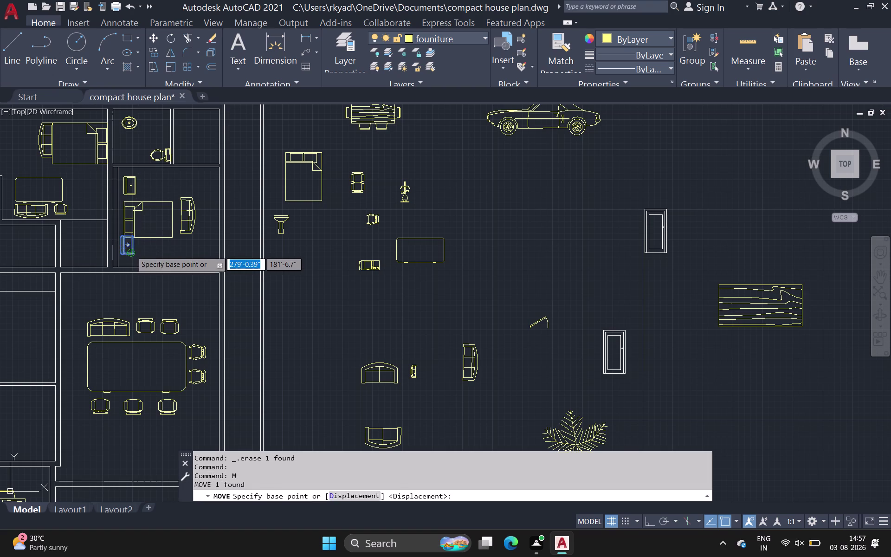
click(135, 261)
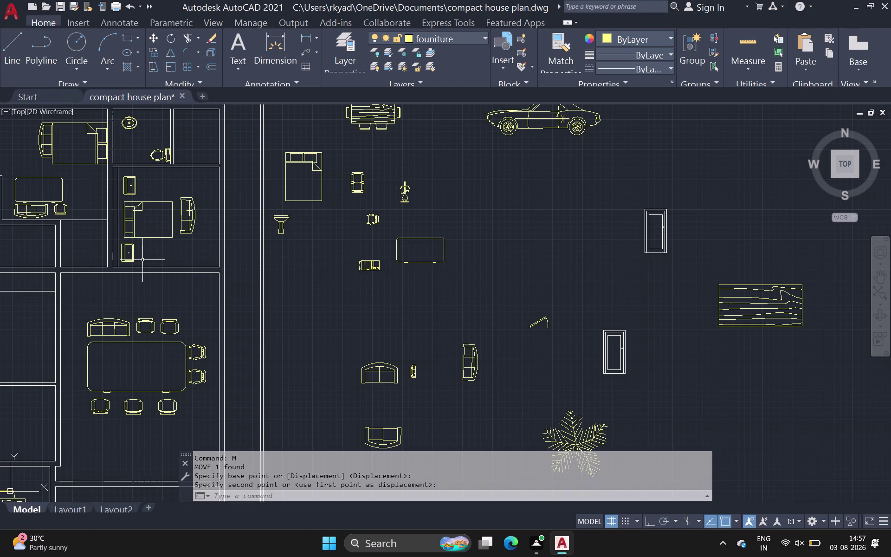
key(Escape)
scroll(down, 3)
middle_drag(160, 250, 149, 236)
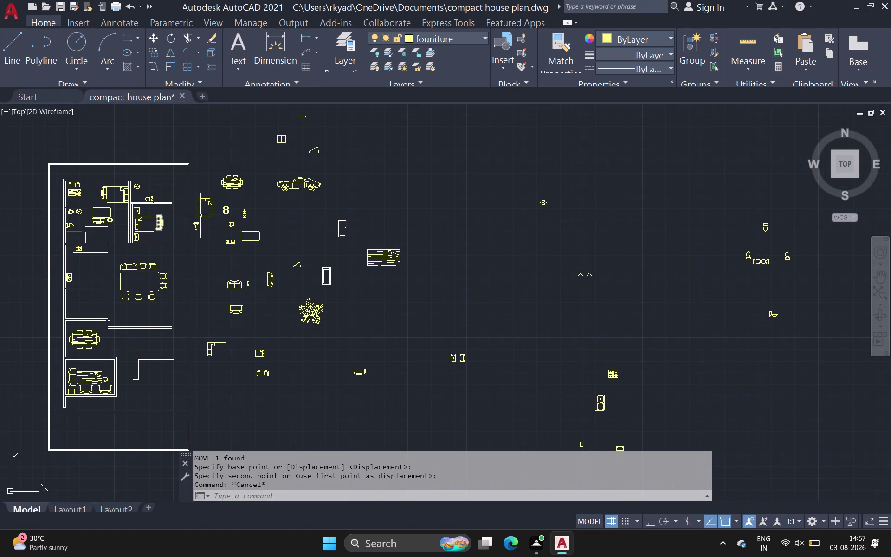
Move the small standing fixture from the open area into the top-right room.
scroll(up, 3)
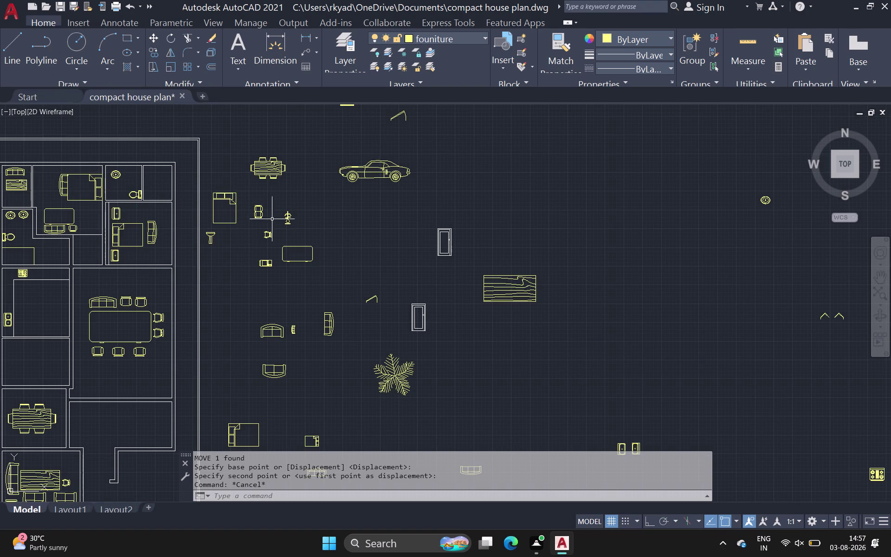
click(288, 216)
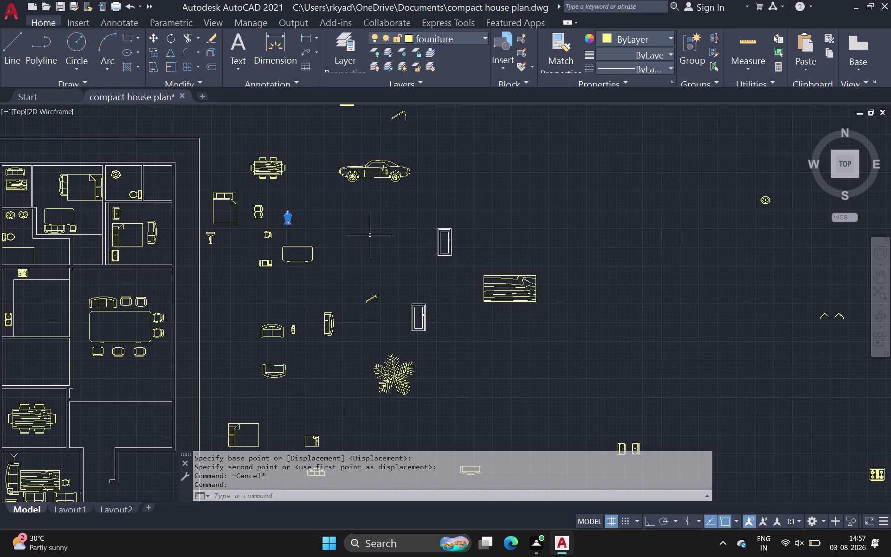
key(space)
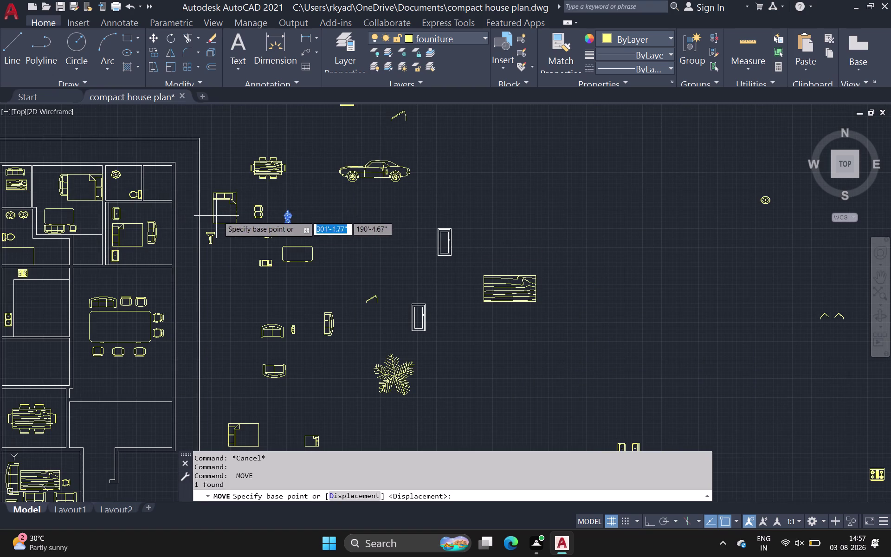
click(286, 218)
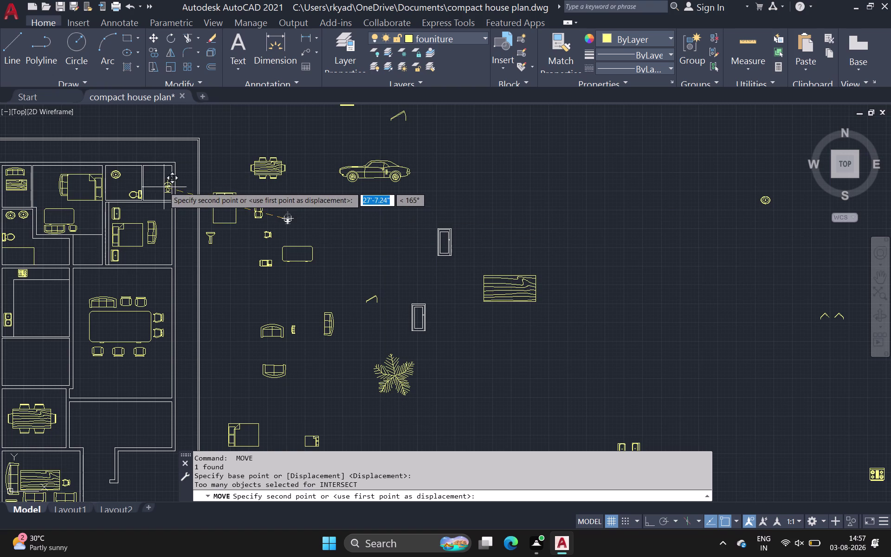
click(157, 178)
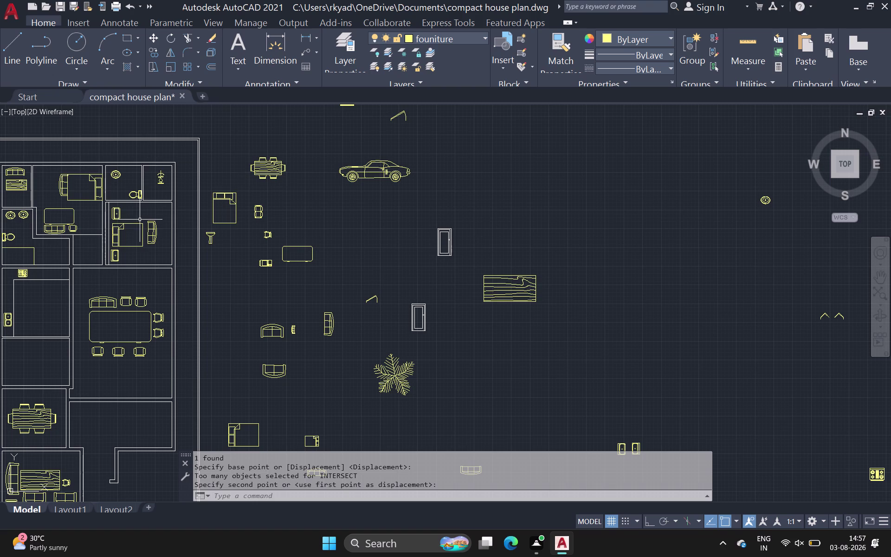
scroll(down, 3)
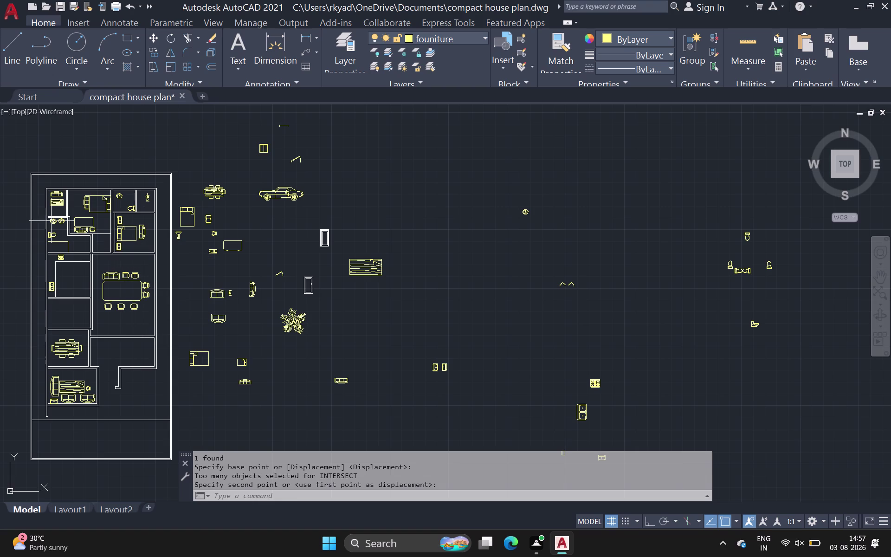
click(3, 56)
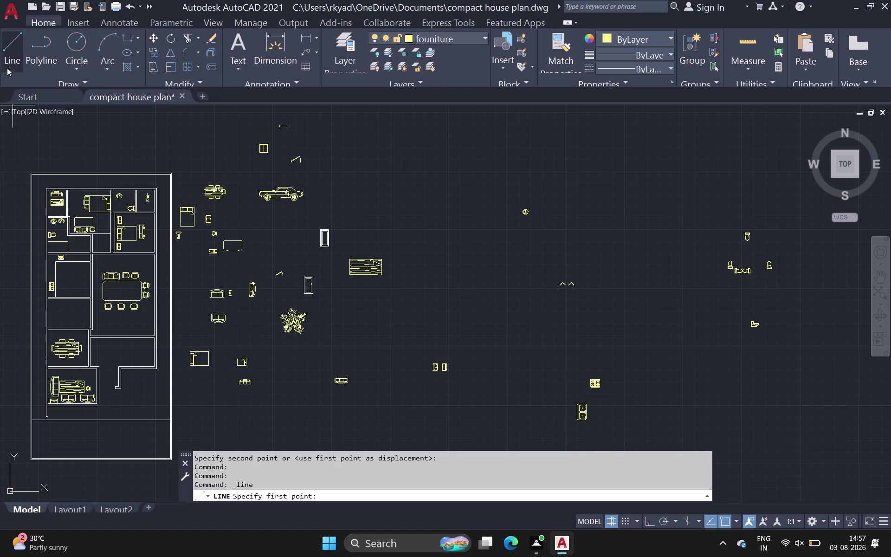
click(8, 62)
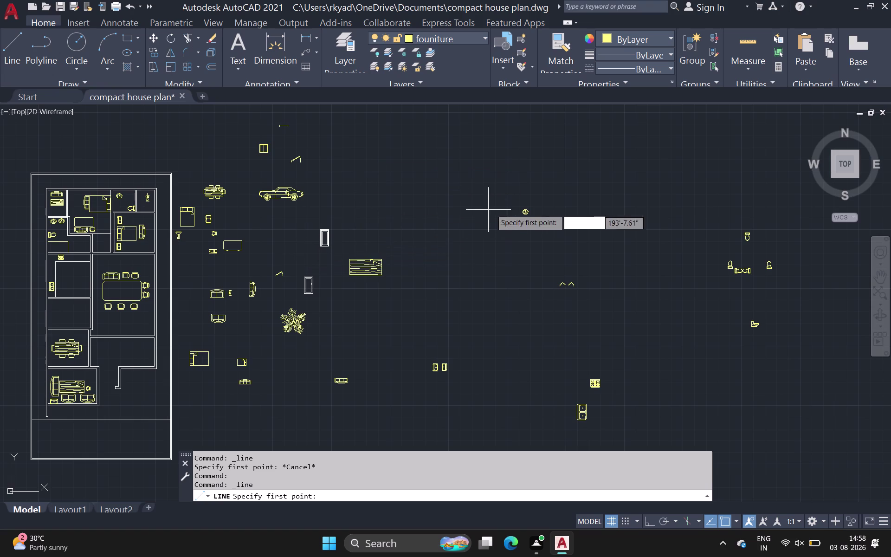
middle_drag(506, 214, 130, 165)
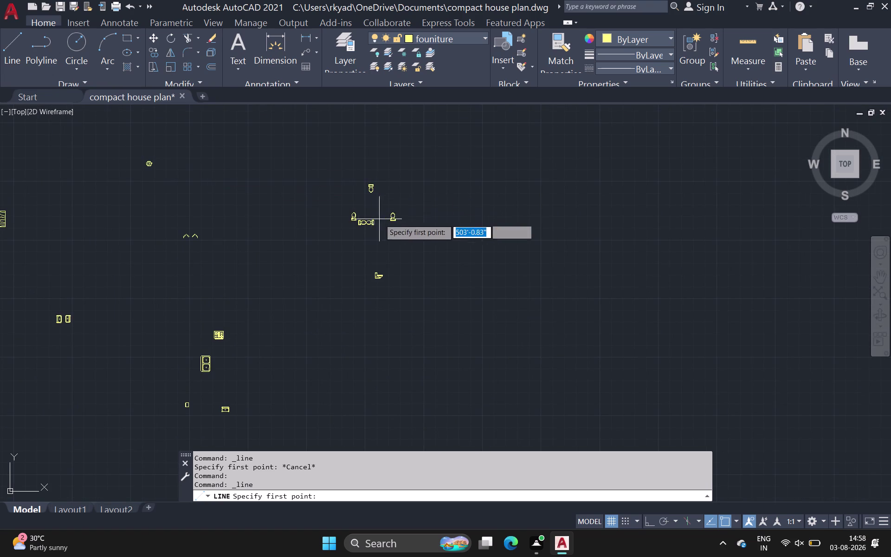
middle_drag(94, 279, 380, 283)
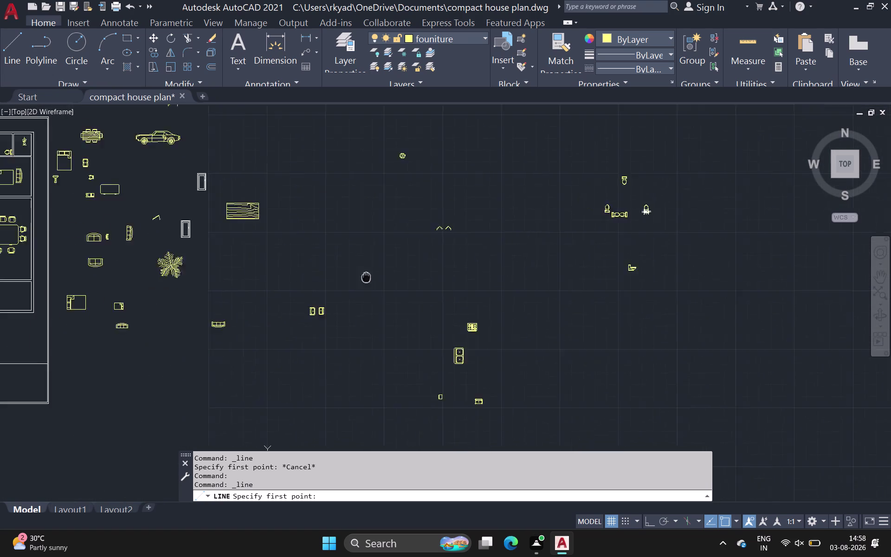
middle_drag(380, 282, 404, 324)
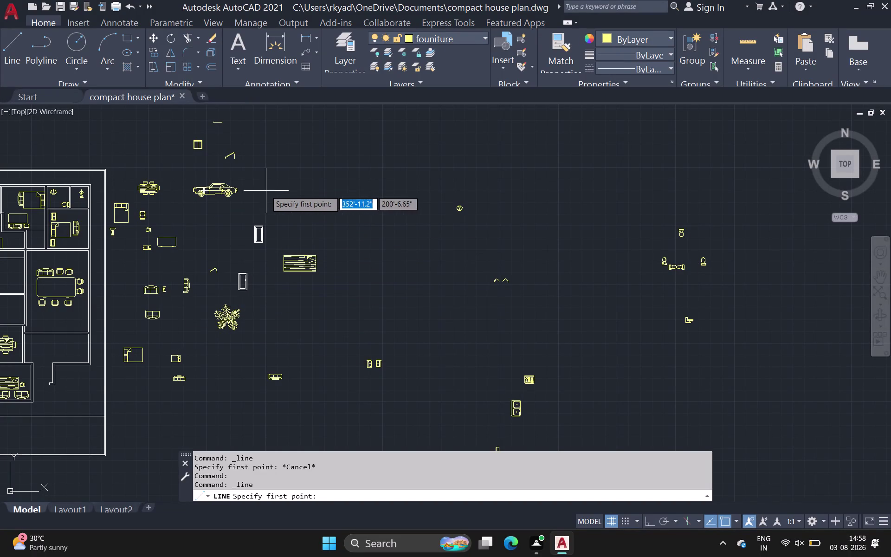
click(218, 192)
key(Escape)
click(210, 194)
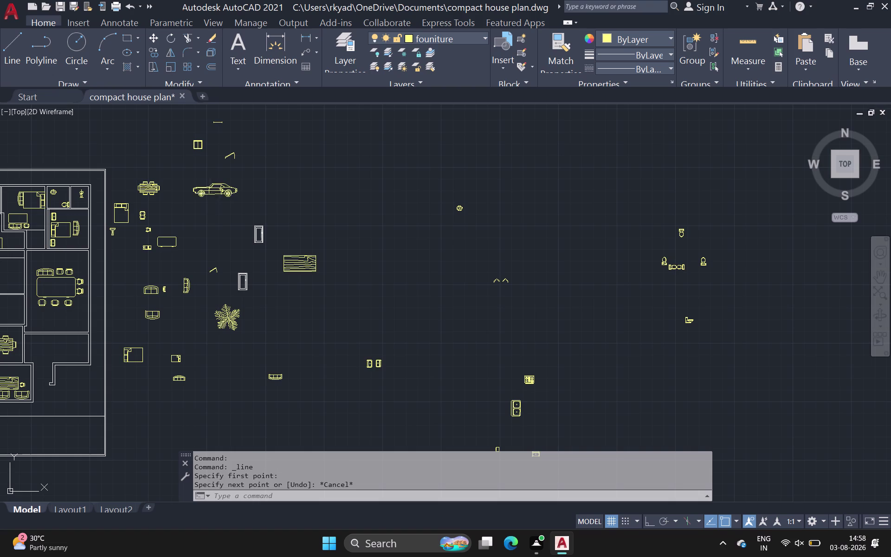
click(188, 201)
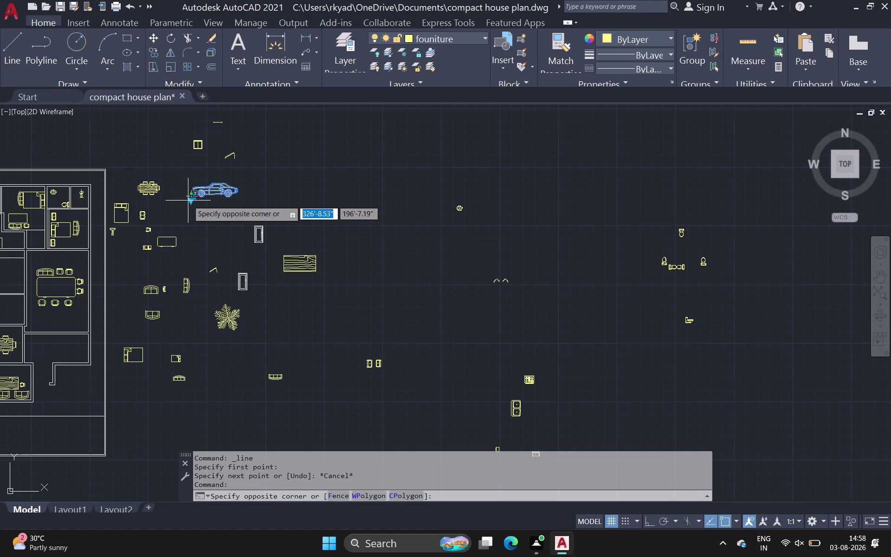
Switch the sports car block's visibility to Sports Car (Top).
click(191, 201)
click(191, 201)
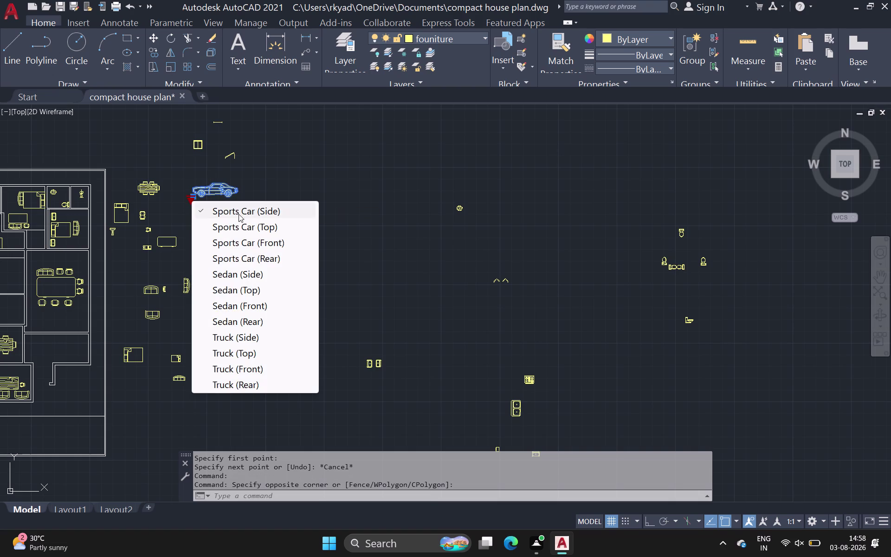
click(267, 229)
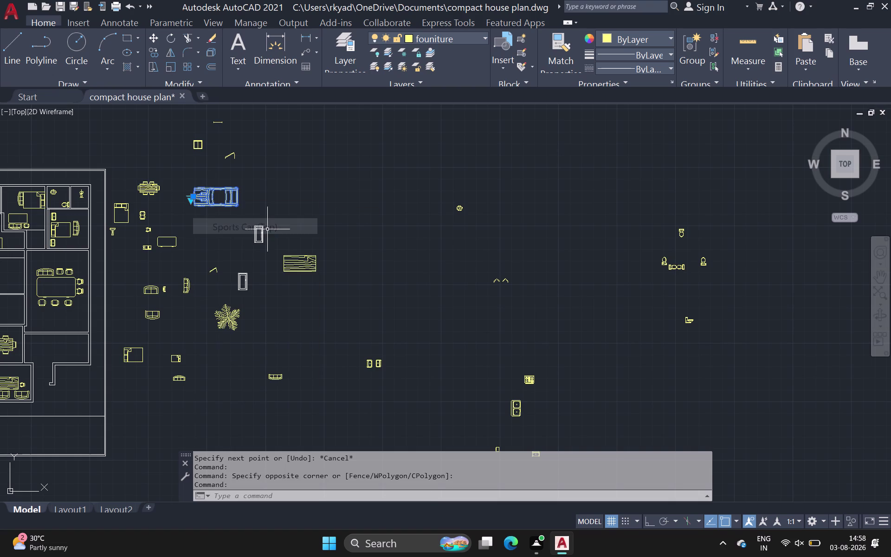
click(233, 199)
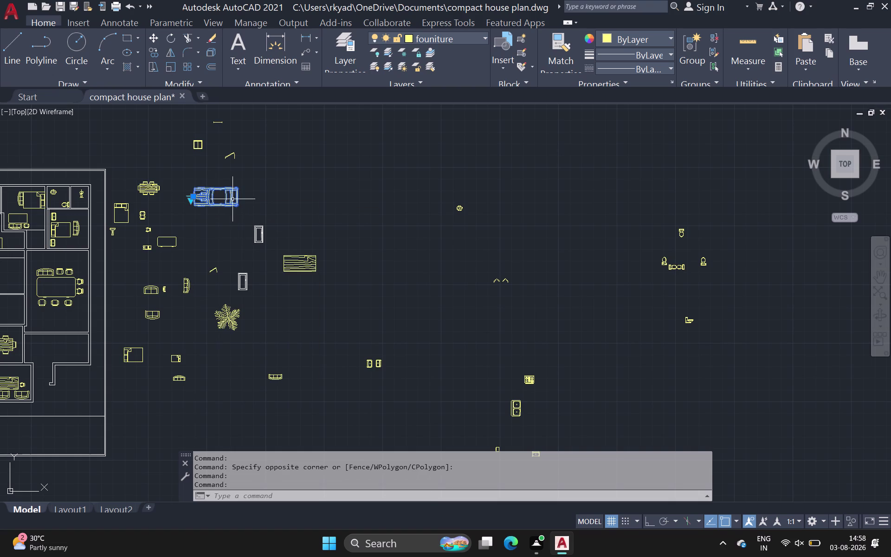
key(Escape)
Start rotating the sports car, then cancel, leaving its orientation unchanged.
click(218, 203)
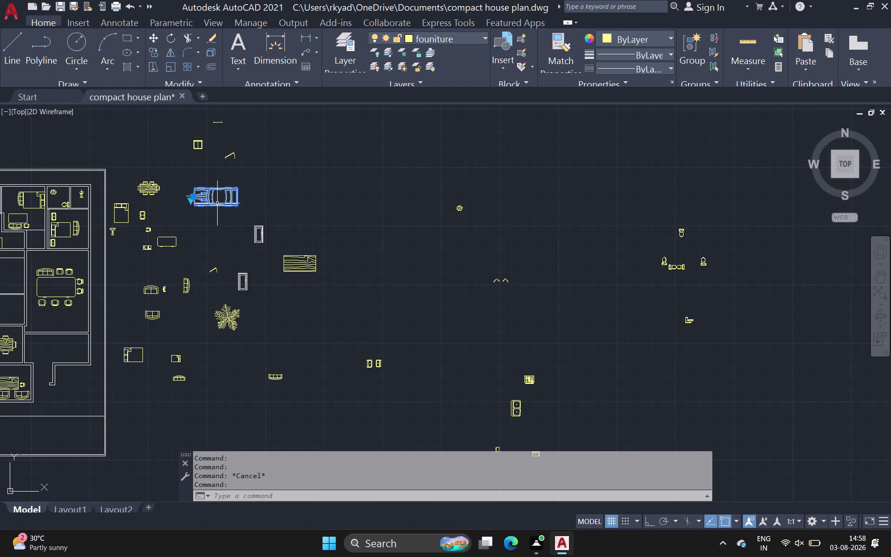
key(r)
text(ol)
key(Return)
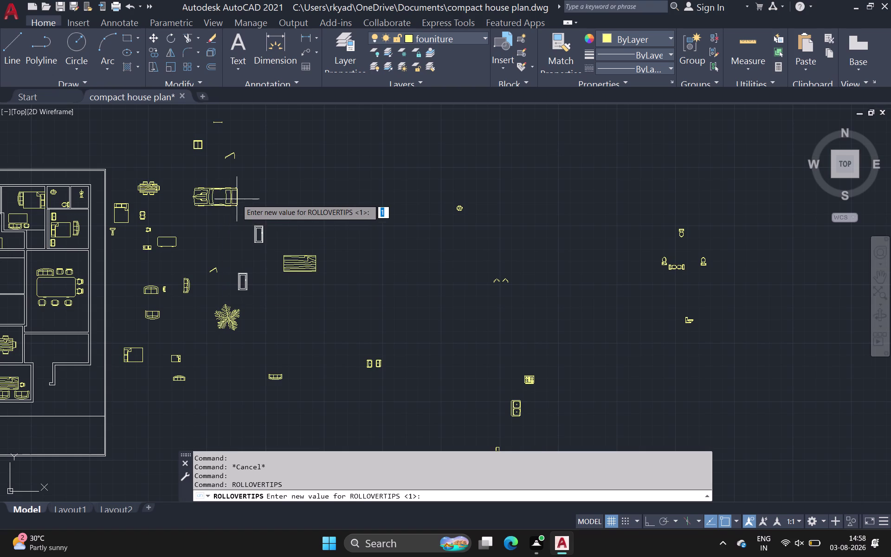
click(236, 206)
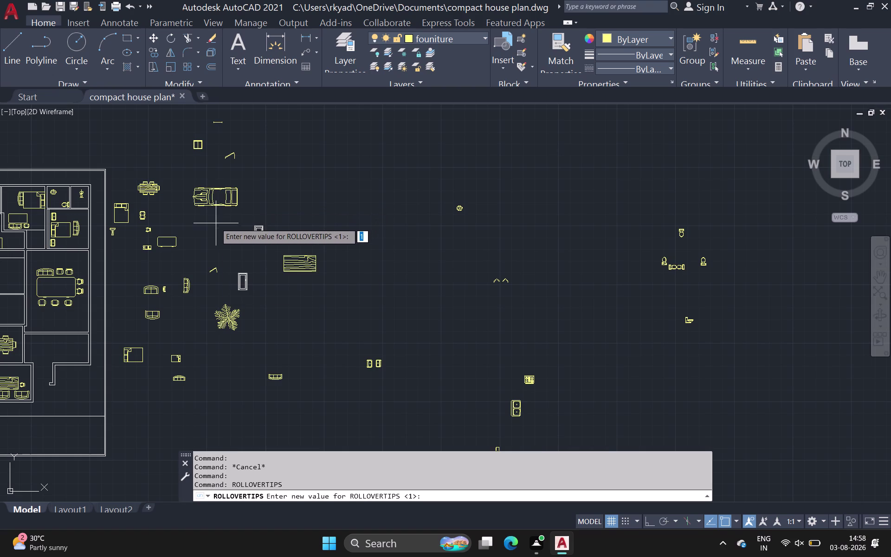
key(Escape)
click(204, 192)
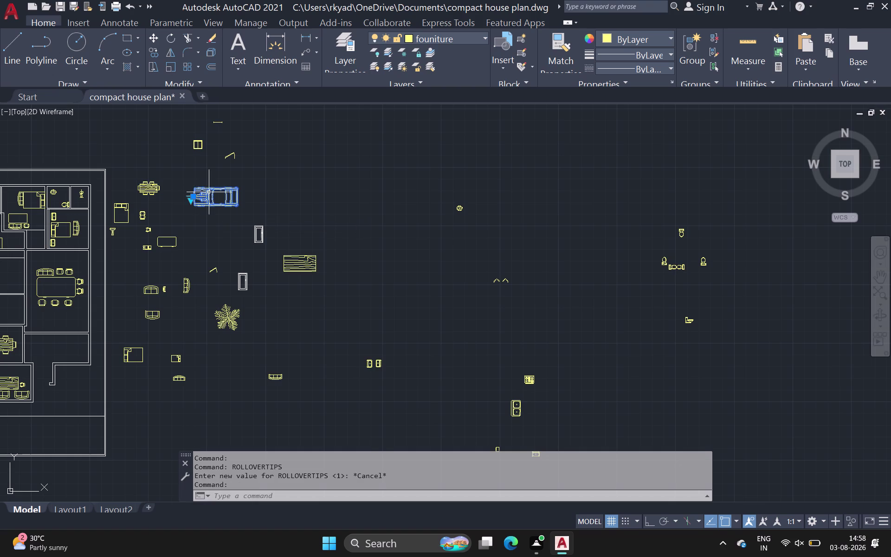
text(ro)
key(space)
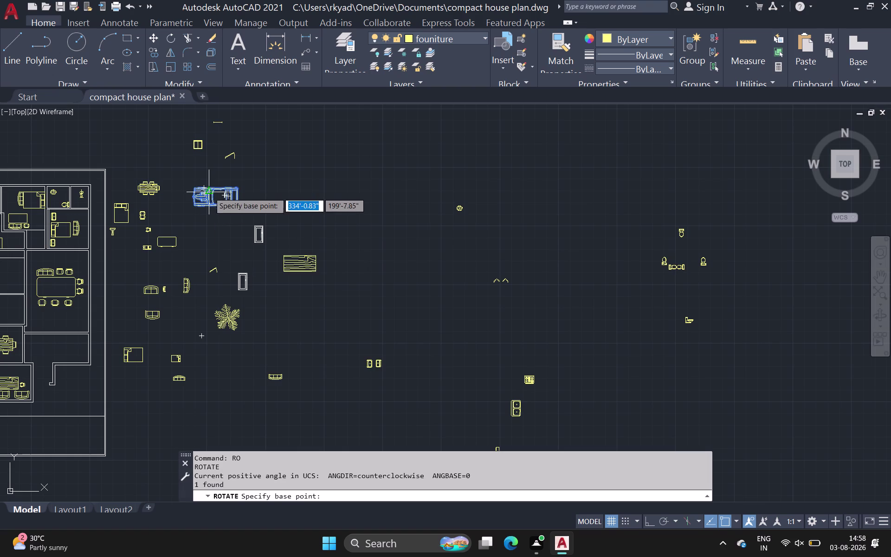
click(238, 189)
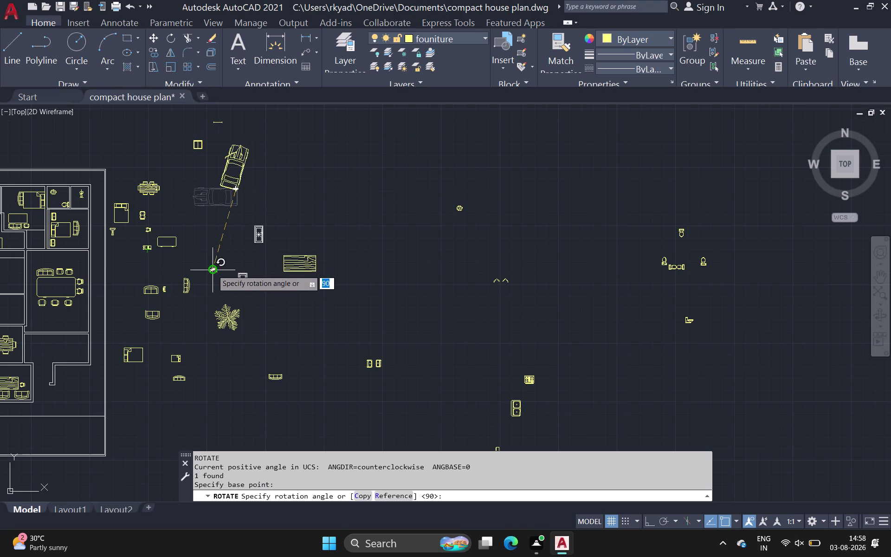
key(Escape)
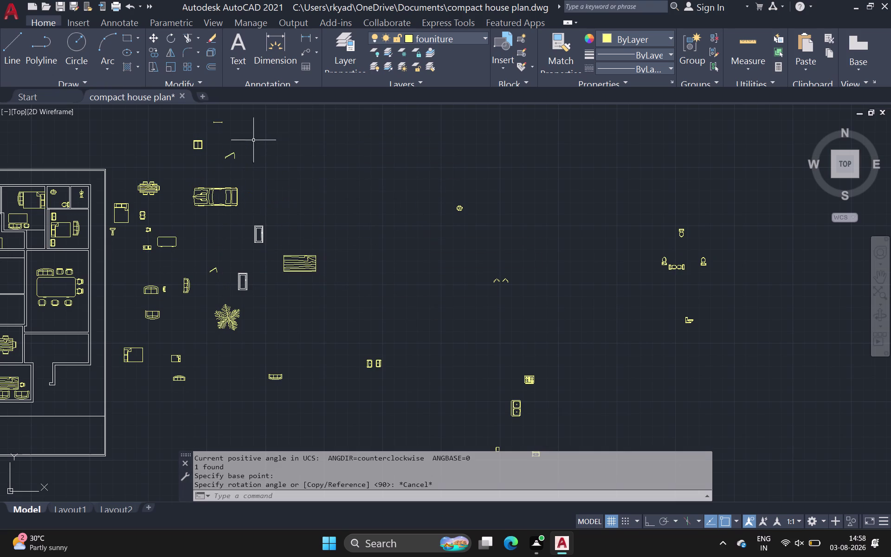
click(235, 155)
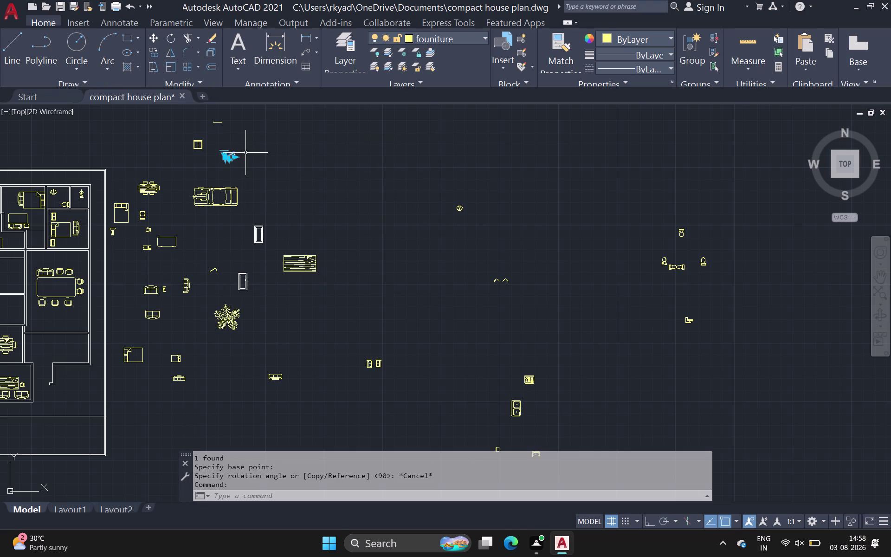
key(Insert)
key(m)
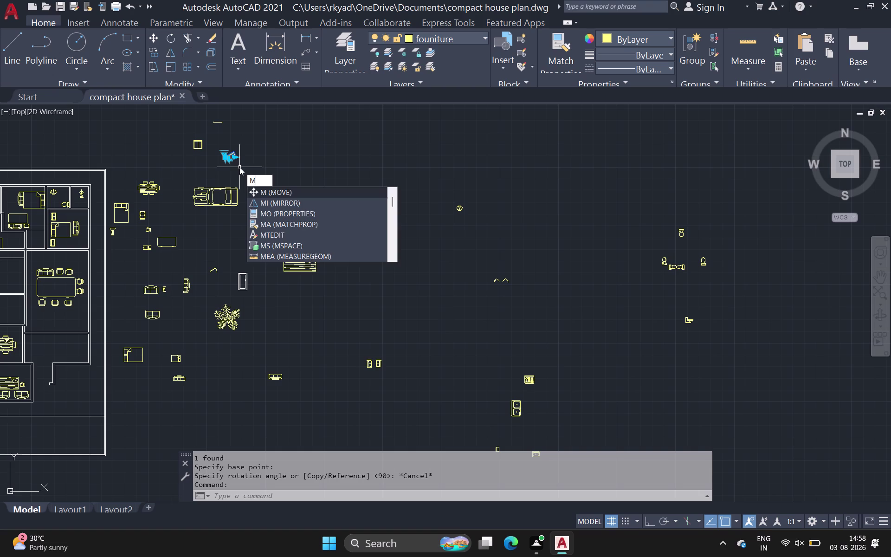
key(space)
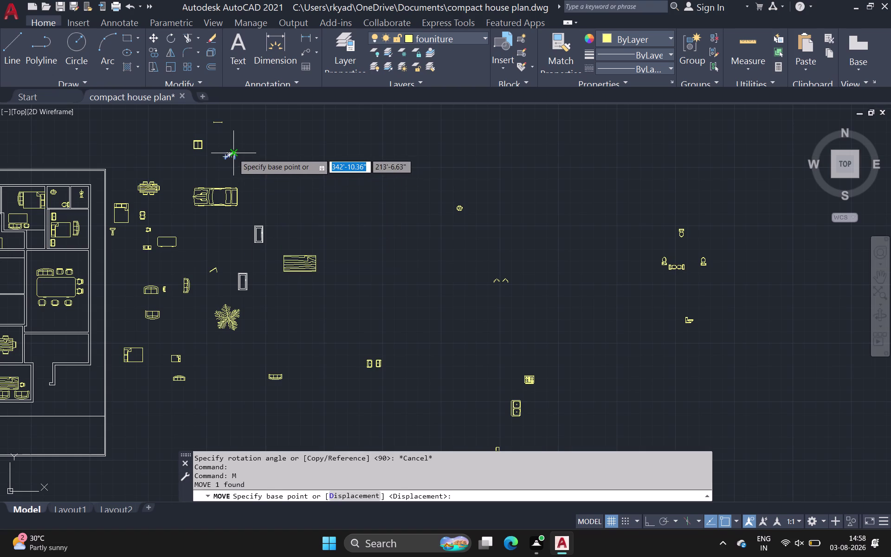
drag(233, 153, 241, 150)
click(337, 138)
key(Escape)
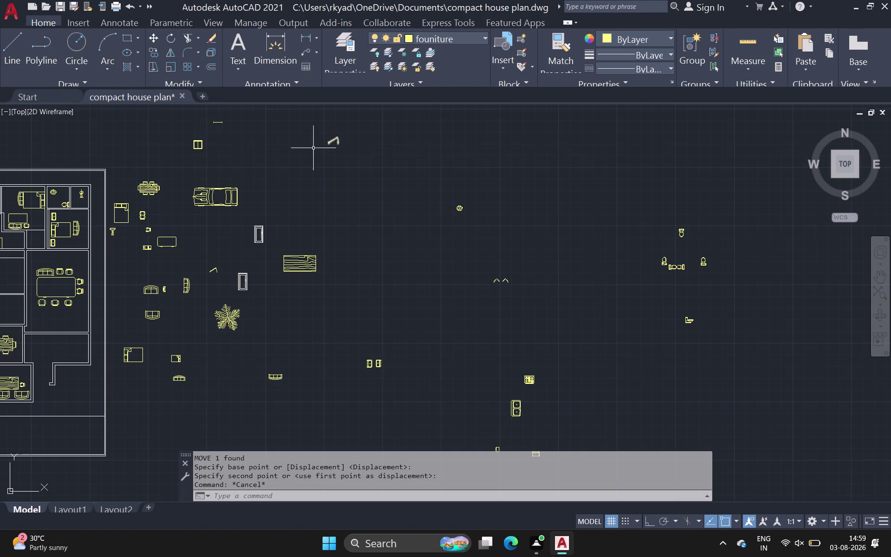
scroll(up, 3)
drag(151, 190, 158, 197)
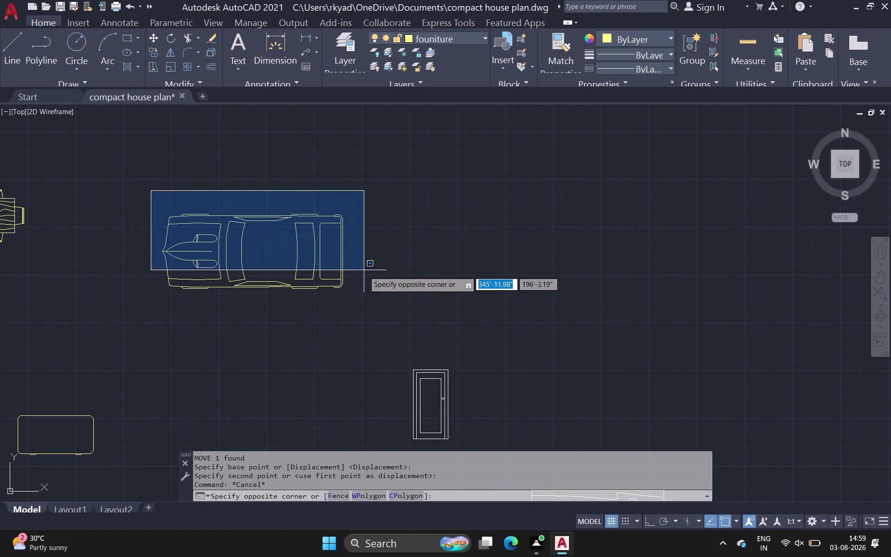
click(363, 295)
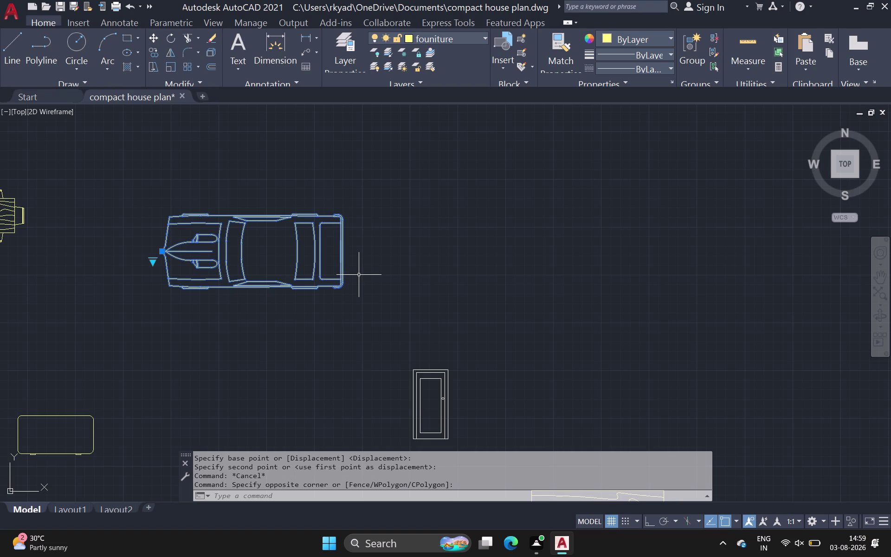
key(c)
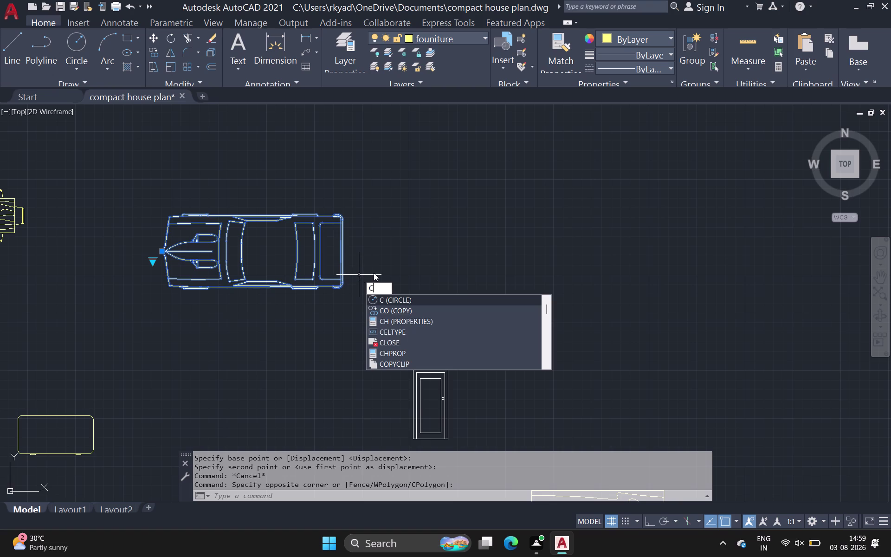
key(Delete)
key(o)
key(space)
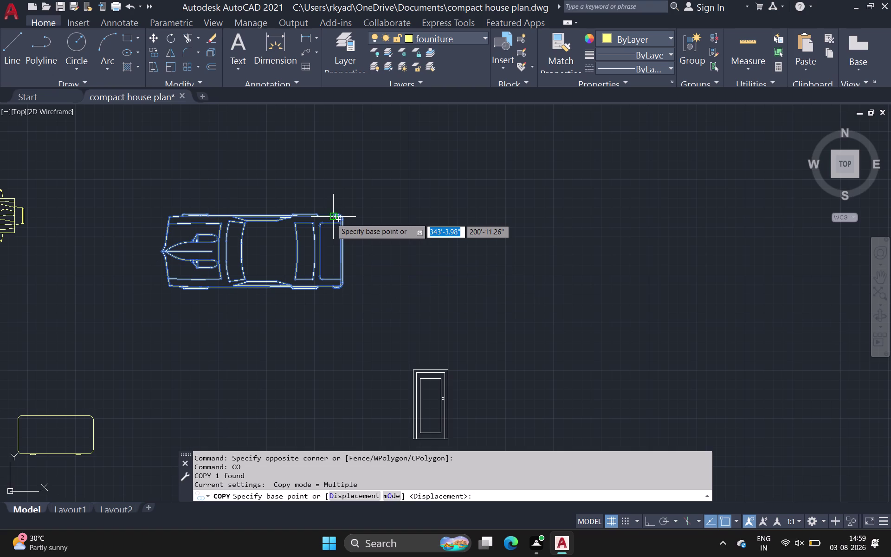
click(341, 214)
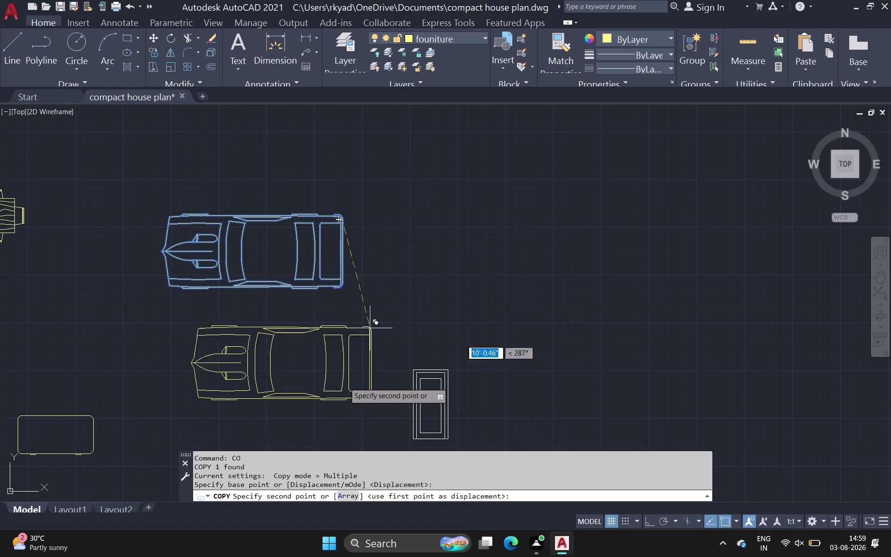
key(Escape)
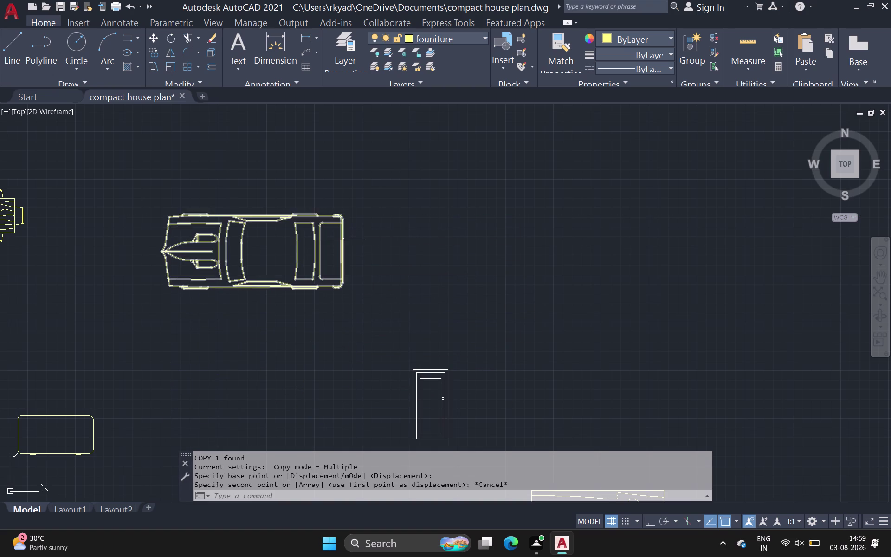
Rotate the sports car 90° about its corner so it points upward.
click(343, 240)
key(r)
key(o)
key(space)
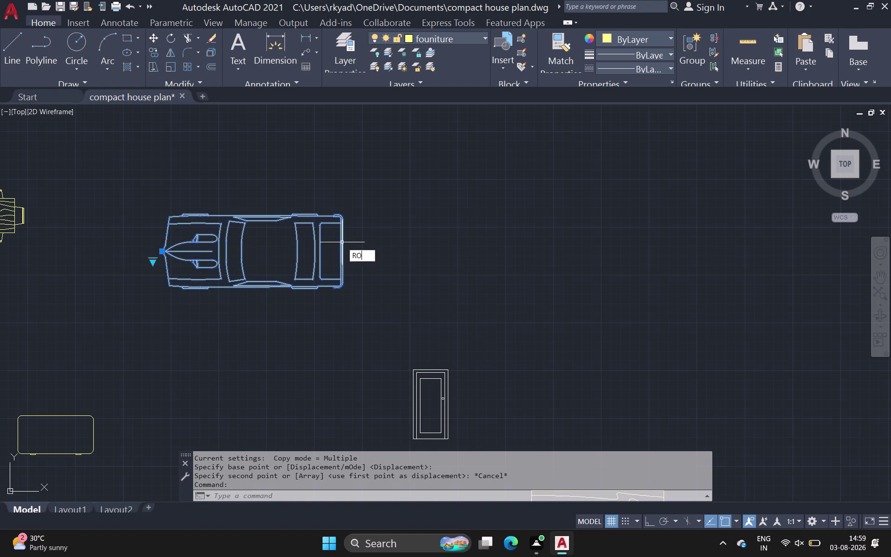
click(338, 212)
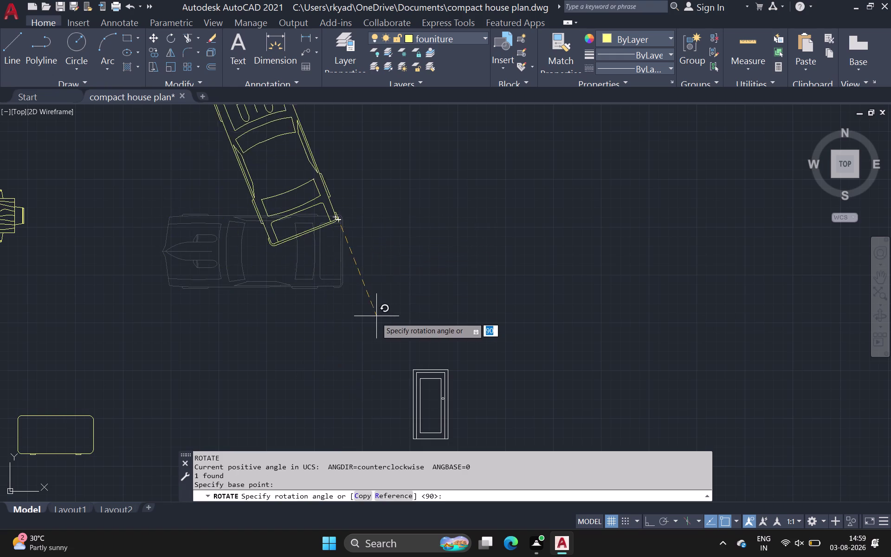
scroll(down, 3)
scroll(down, 3)
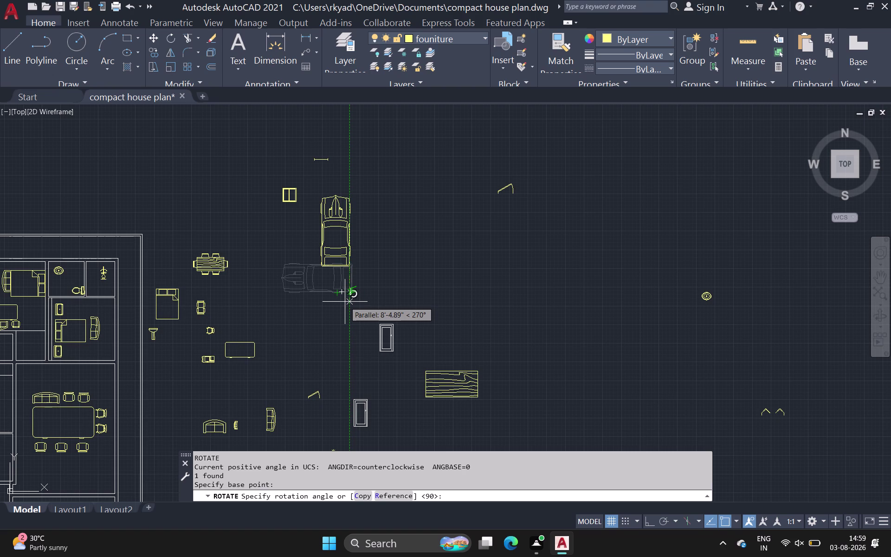
scroll(up, 3)
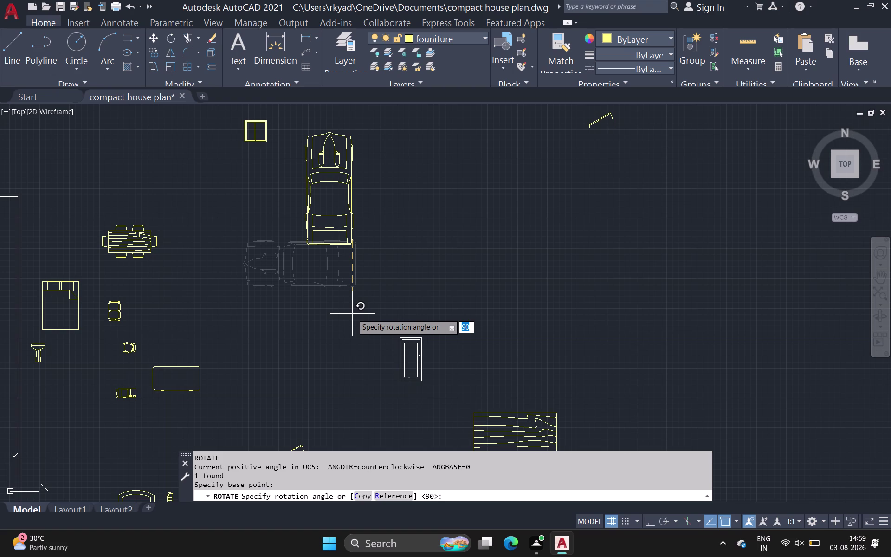
click(353, 314)
scroll(down, 3)
middle_drag(348, 297, 324, 222)
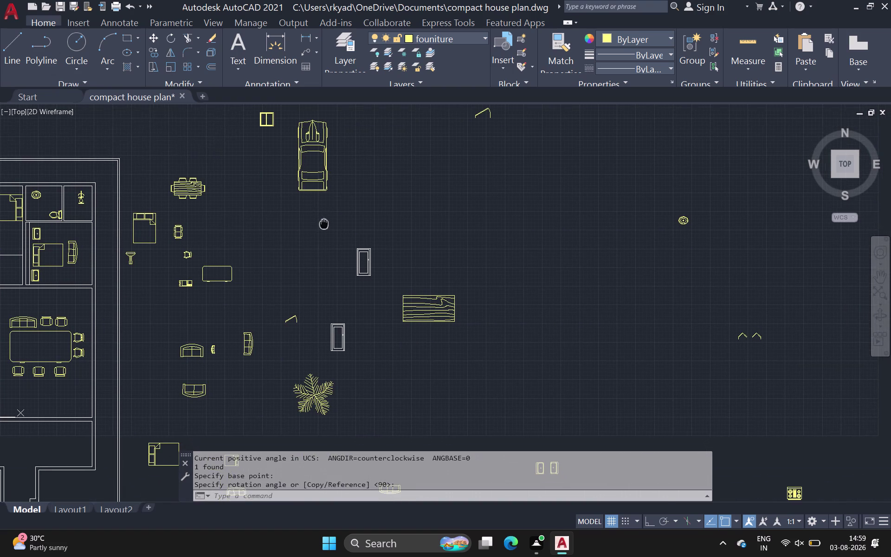
middle_drag(324, 222, 323, 221)
middle_drag(306, 289, 250, 205)
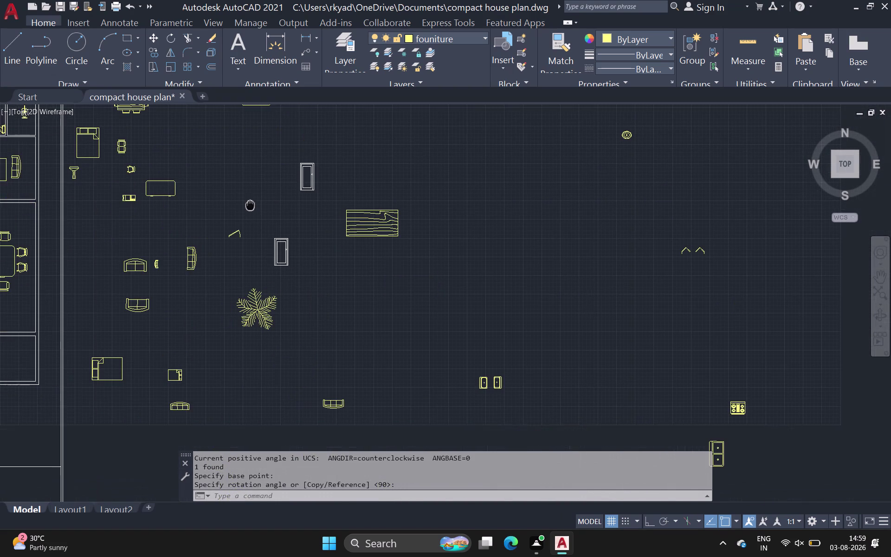
middle_drag(250, 205, 249, 206)
middle_drag(376, 278, 31, 241)
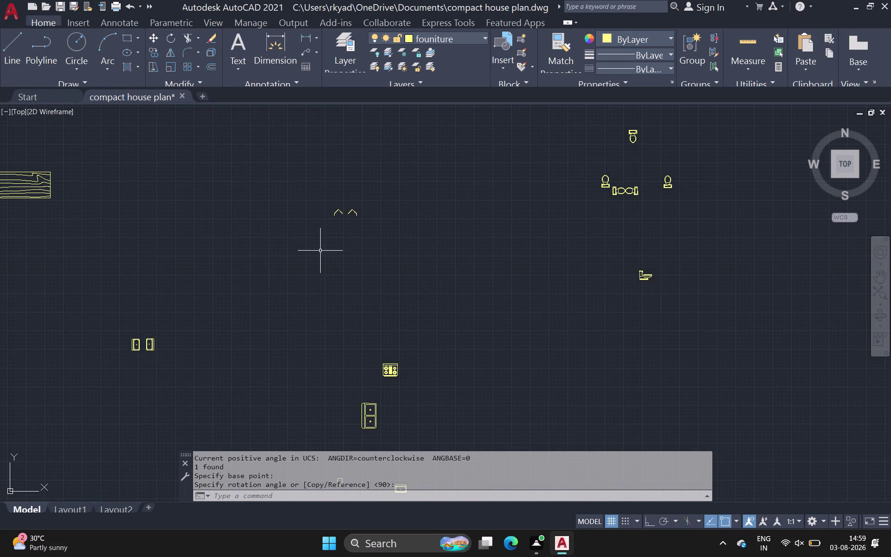
scroll(down, 3)
middle_drag(477, 247, 319, 287)
scroll(down, 3)
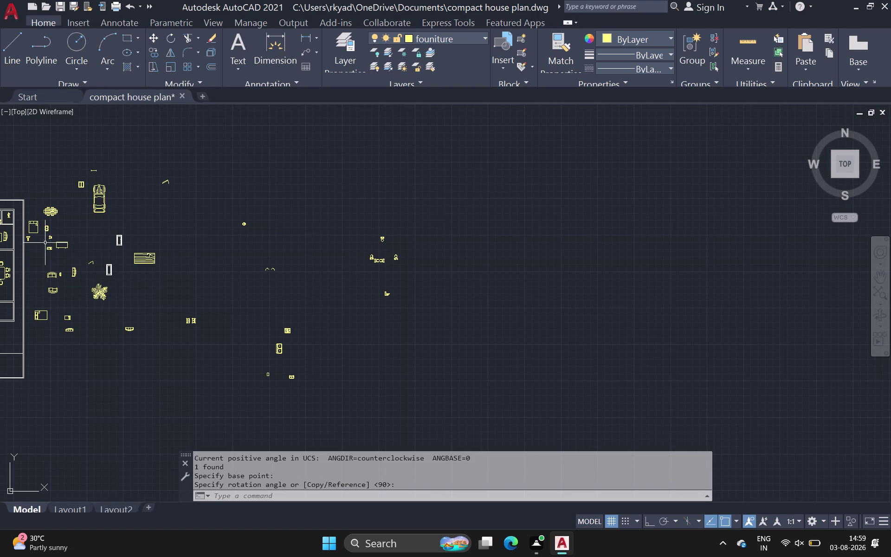
scroll(up, 3)
middle_drag(210, 311, 210, 306)
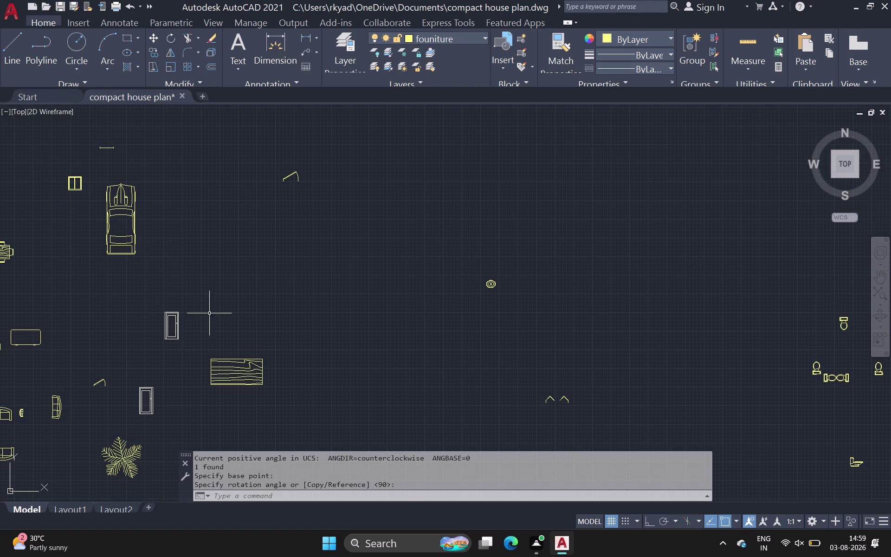
middle_drag(210, 305, 253, 223)
scroll(down, 3)
middle_drag(95, 224, 153, 195)
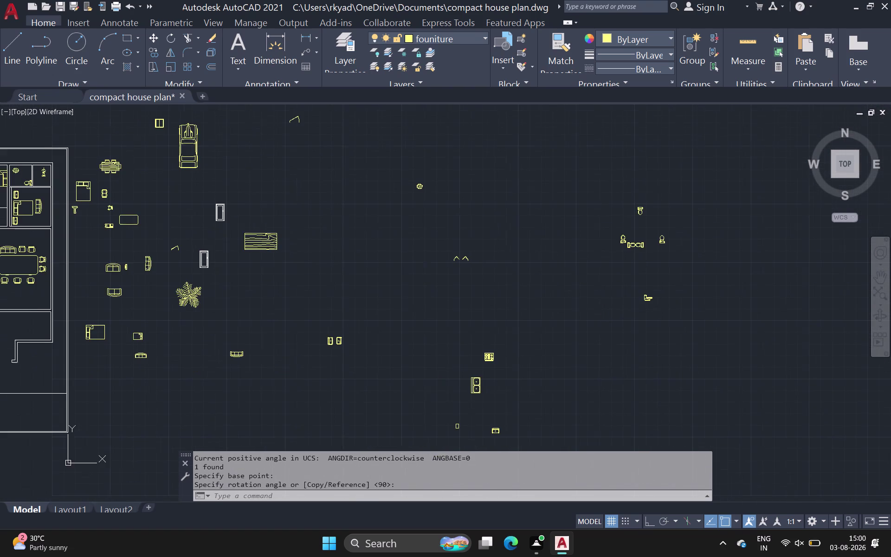
middle_drag(153, 196, 154, 196)
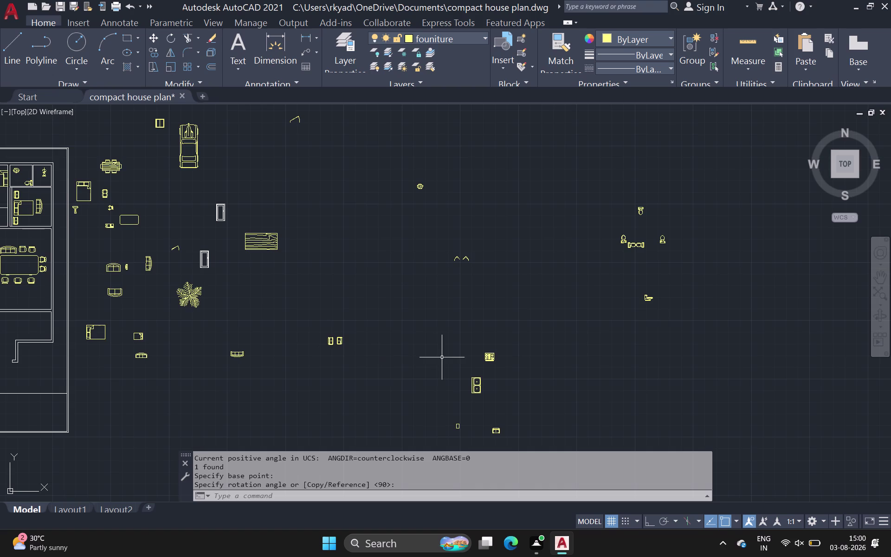
middle_drag(442, 357, 315, 257)
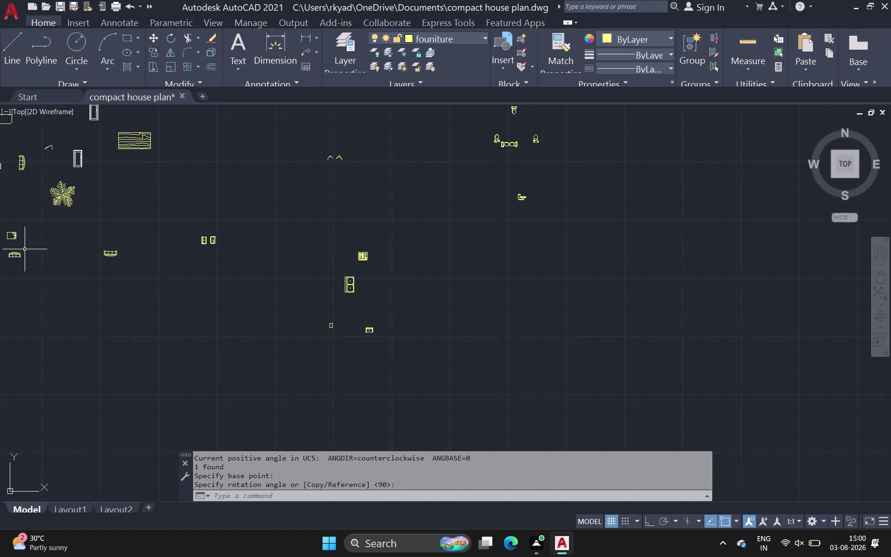
scroll(down, 3)
middle_drag(205, 264, 213, 284)
scroll(down, 3)
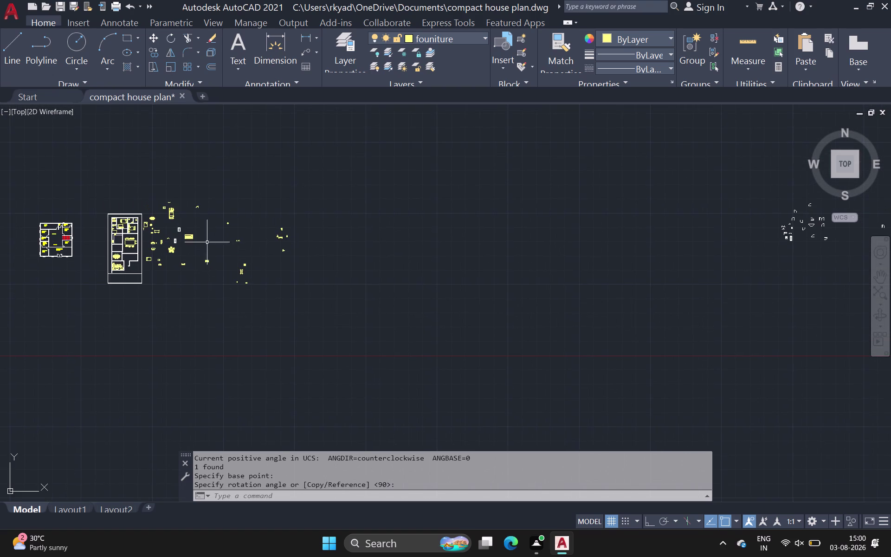
scroll(up, 3)
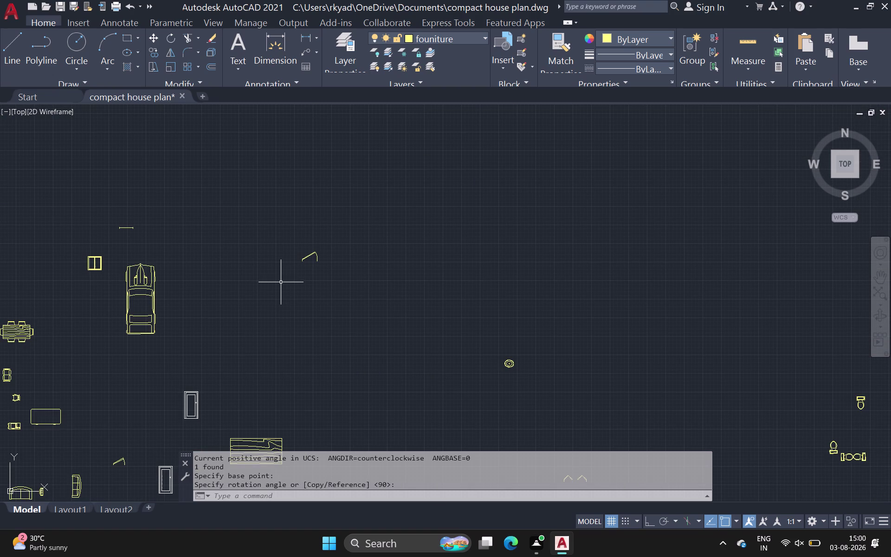
key(t)
Insert a Vehicles block from the Architectural tool palette above the upright car.
key(p)
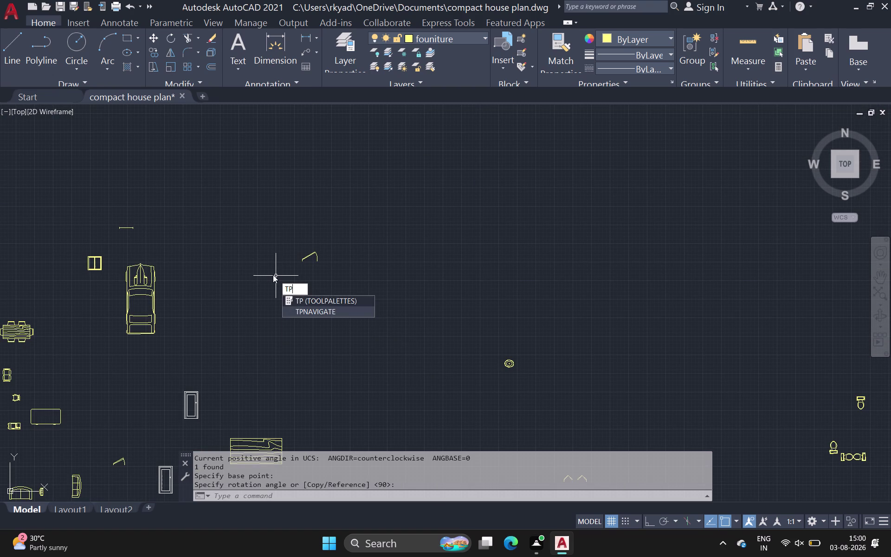
key(space)
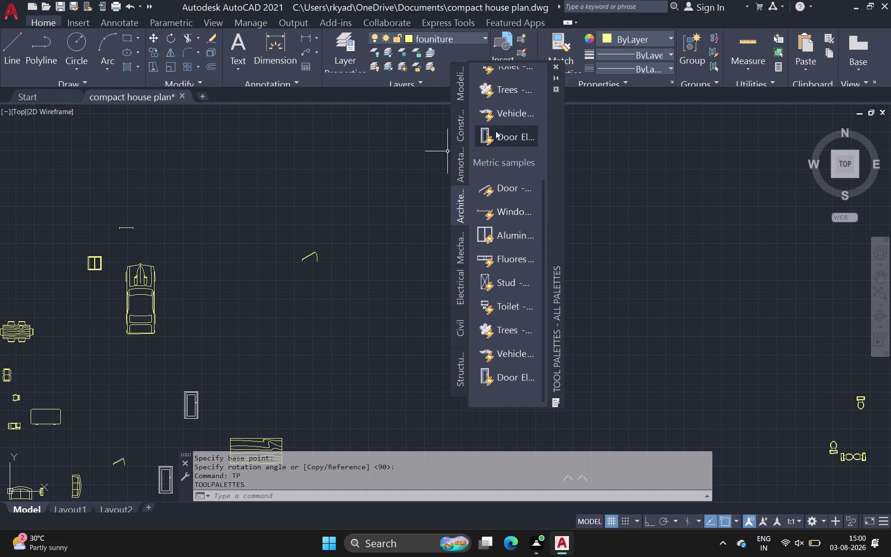
scroll(up, 3)
scroll(up, 3)
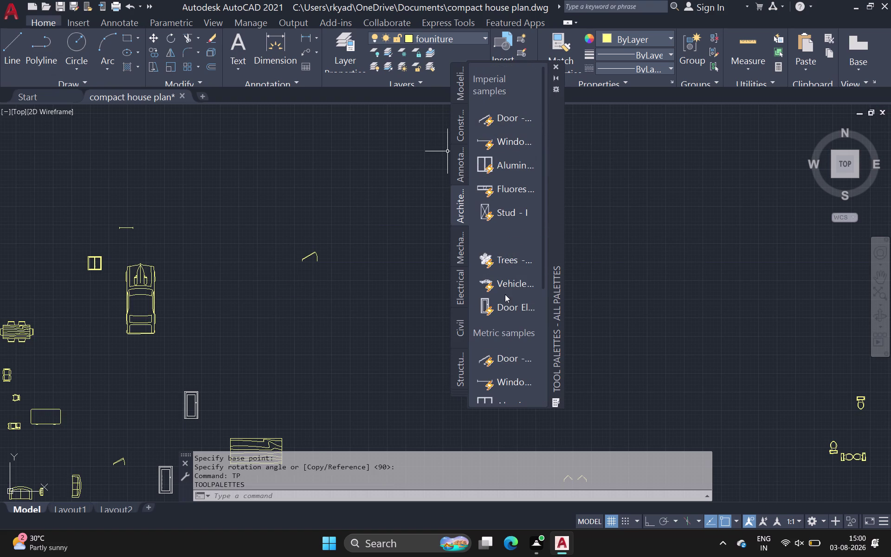
click(501, 282)
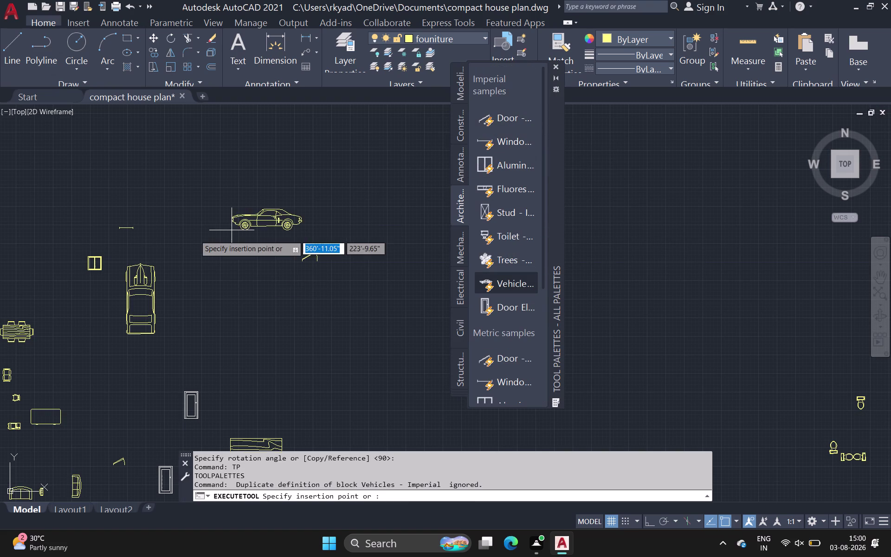
click(197, 231)
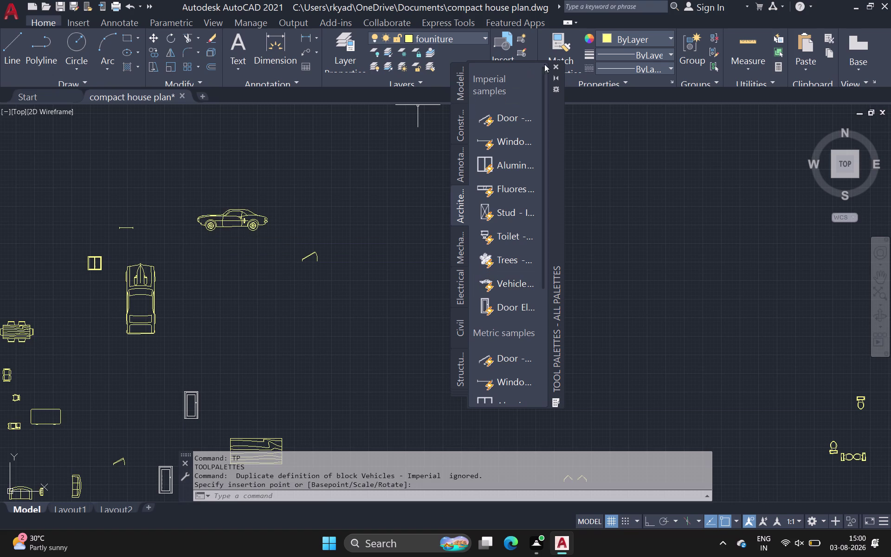
click(552, 63)
click(227, 218)
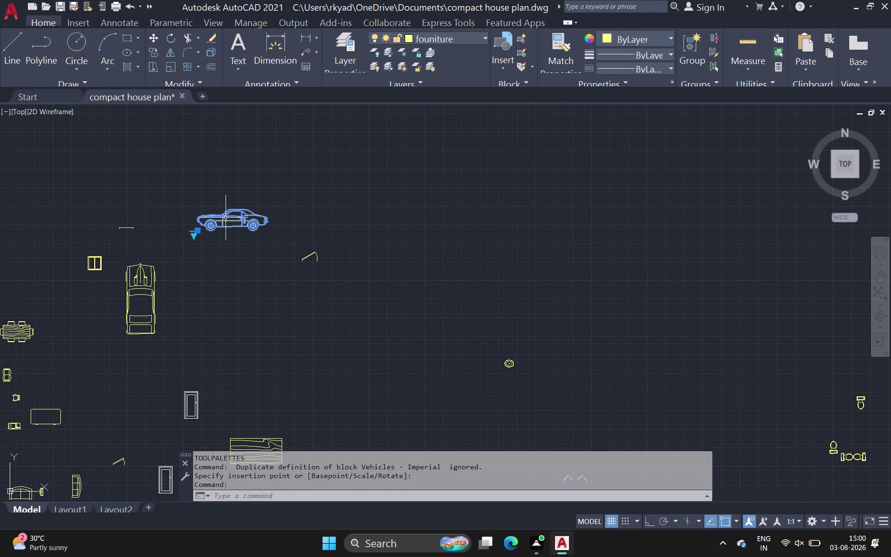
Set the new car's visibility to Sports Car (Top).
click(194, 237)
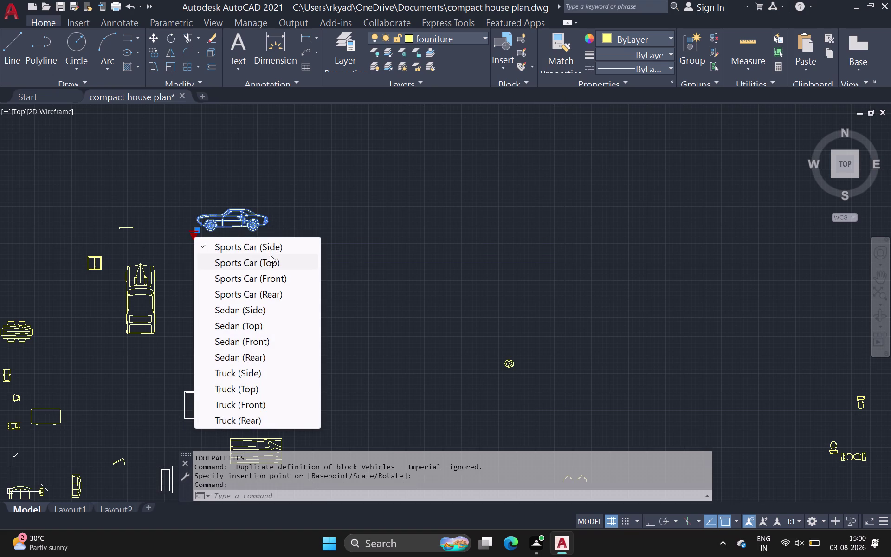
click(270, 260)
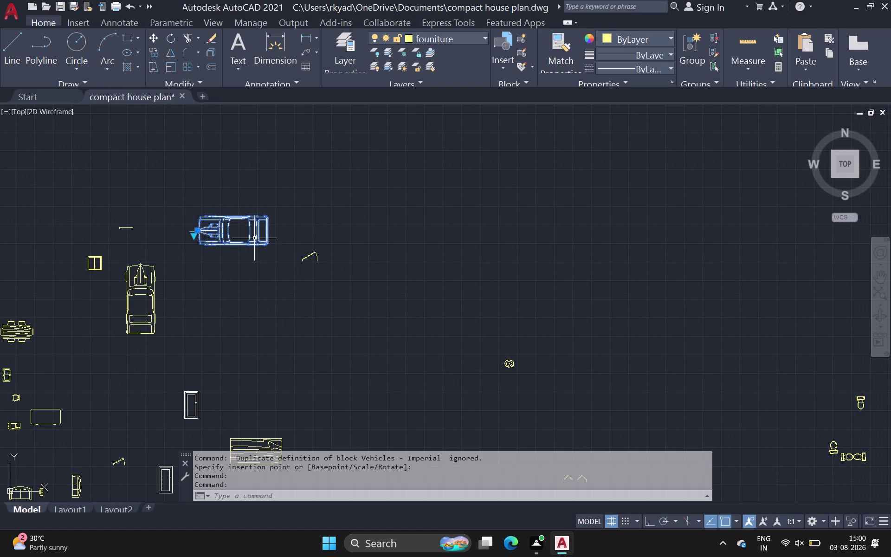
key(Escape)
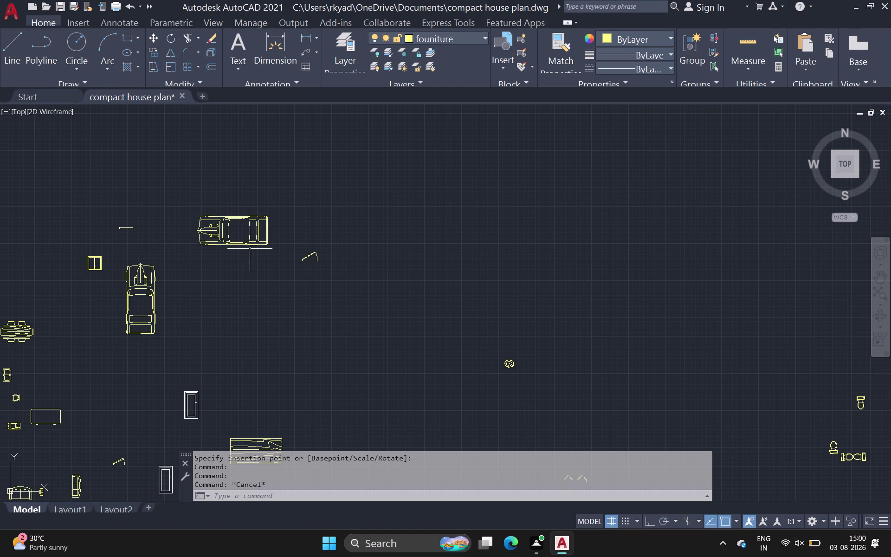
click(248, 239)
Rotate the sideways car 270° so it points north like the other car.
key(r)
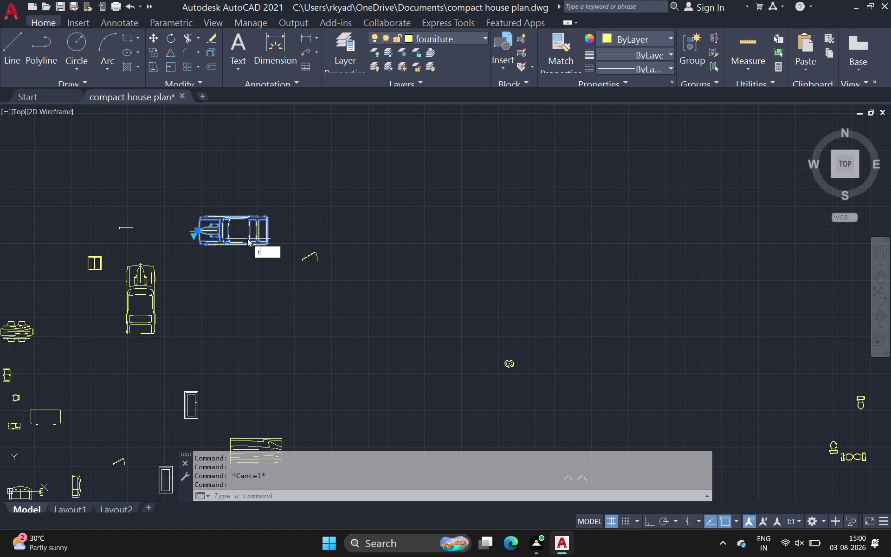
text(o)
key(space)
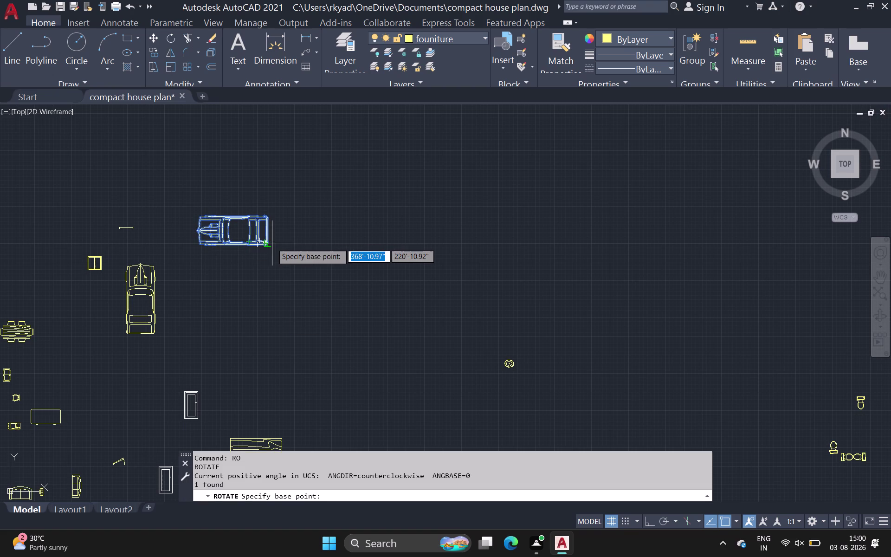
click(266, 245)
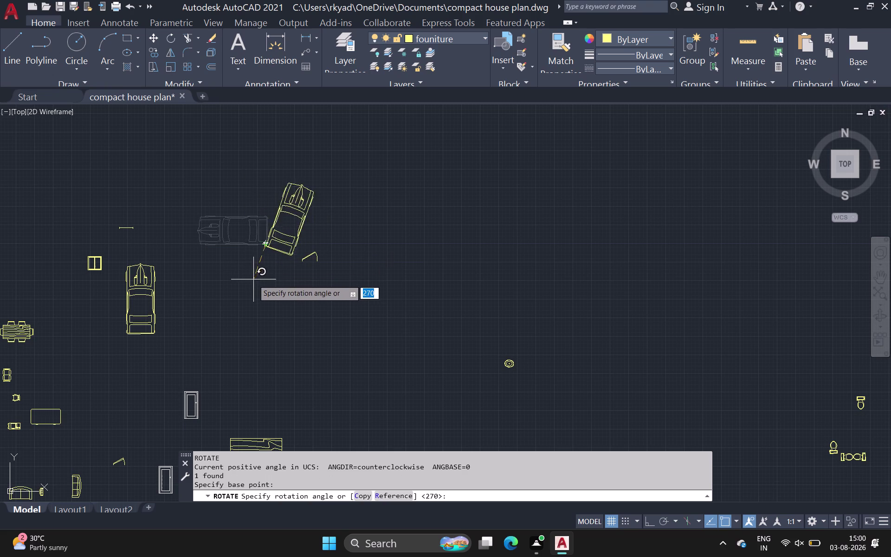
click(262, 299)
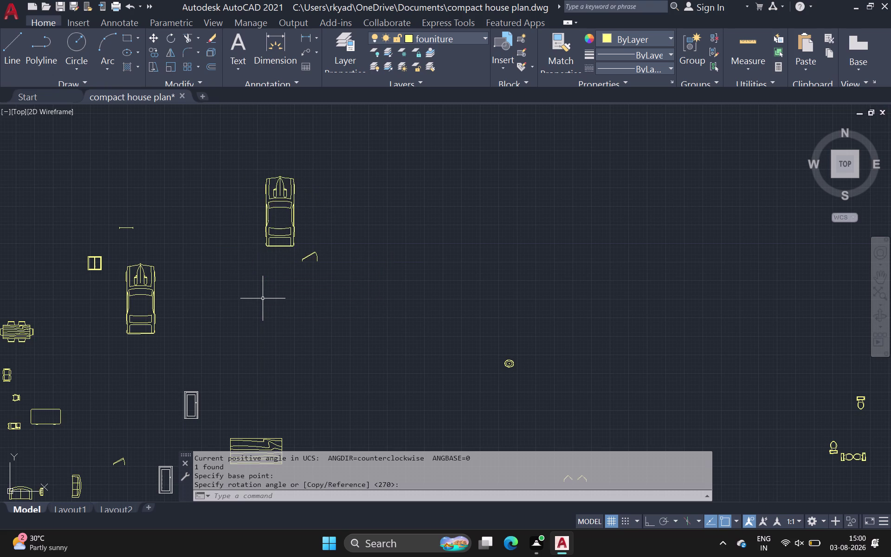
key(Escape)
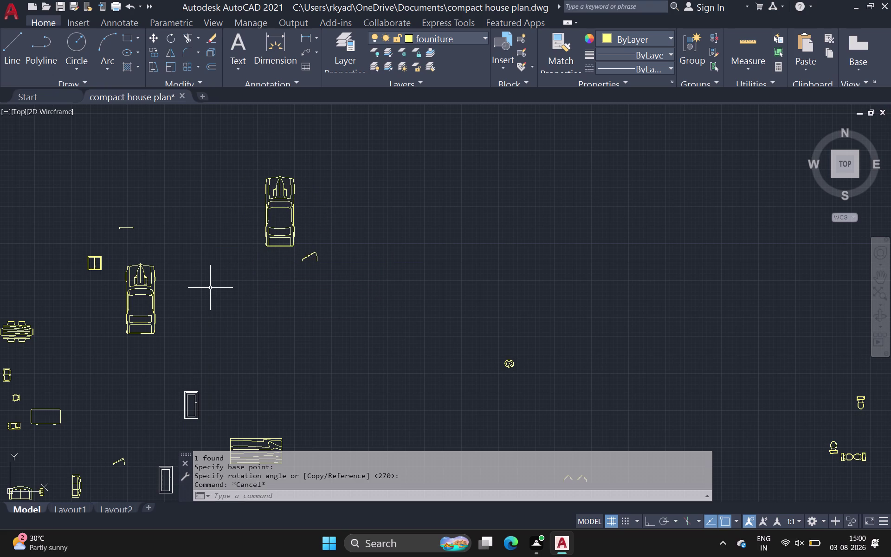
Open the DesignCenter block library with DC.
key(d)
key(c)
key(space)
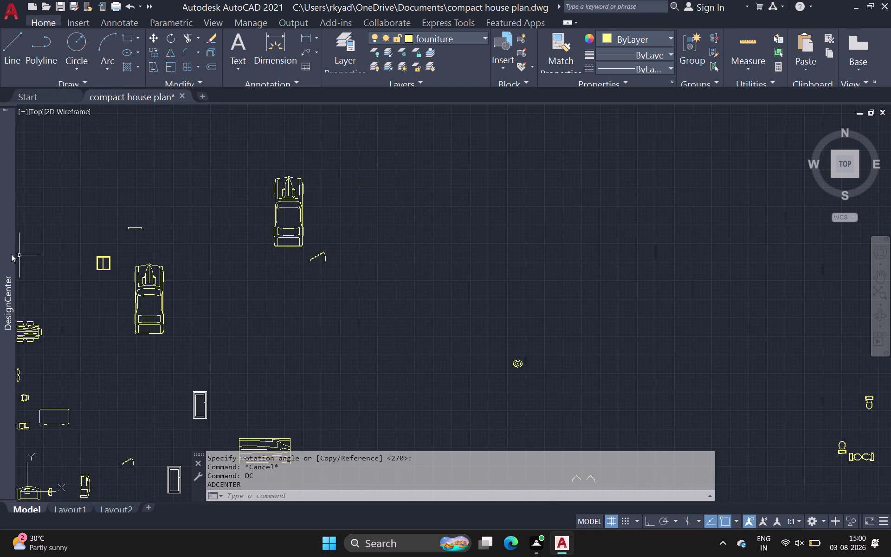
Expand DesignCenter and browse Sample > en-us > DesignCenter > Home - Space Planner.dwg.
click(6, 253)
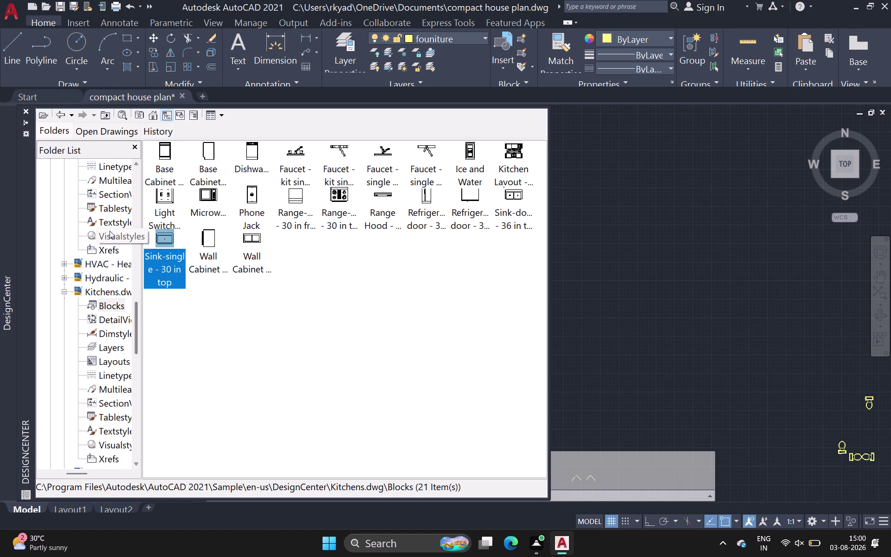
scroll(up, 3)
scroll(up, 3)
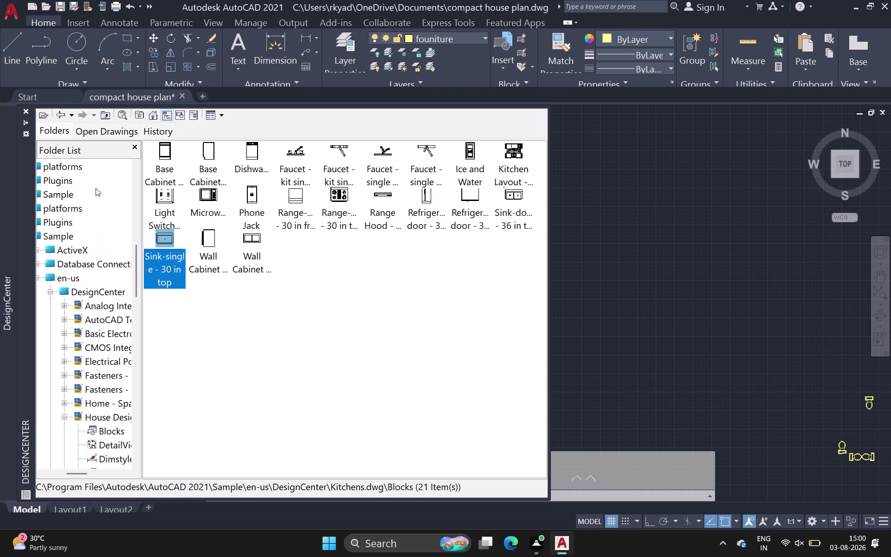
scroll(up, 3)
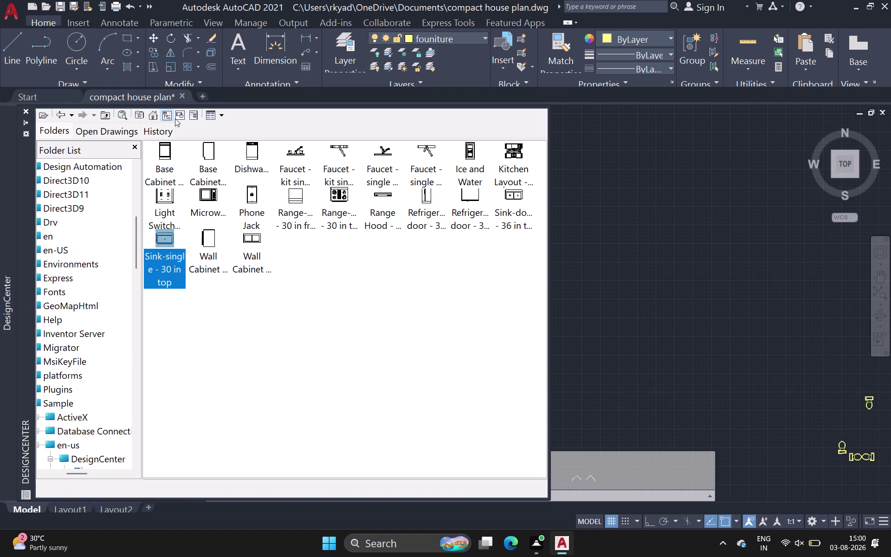
click(151, 113)
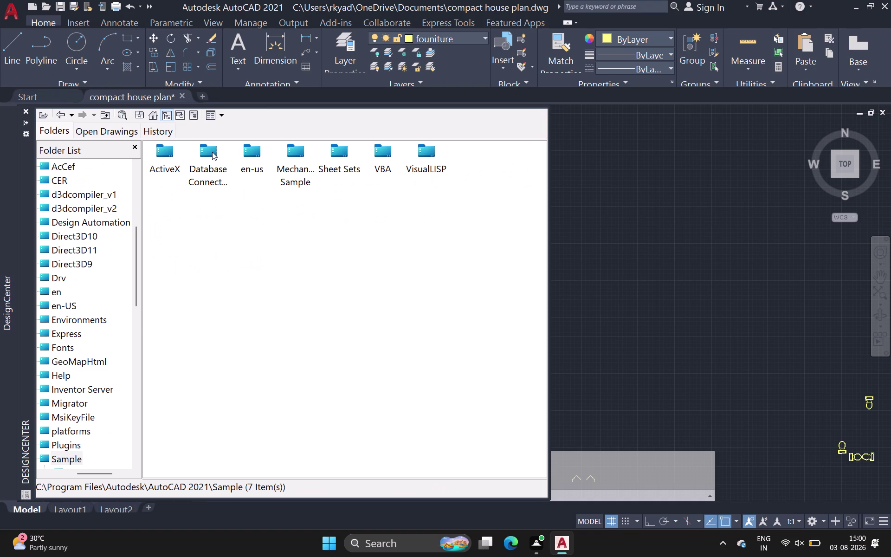
double_click(241, 157)
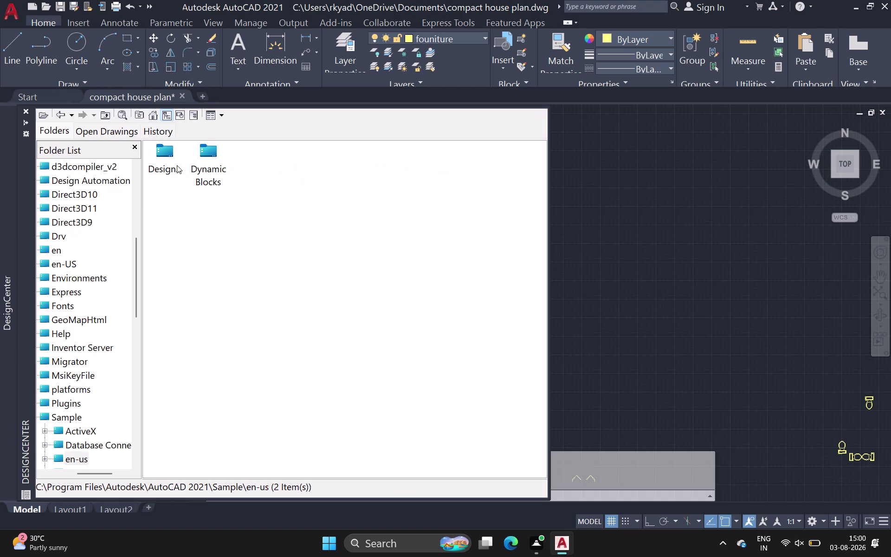
double_click(170, 166)
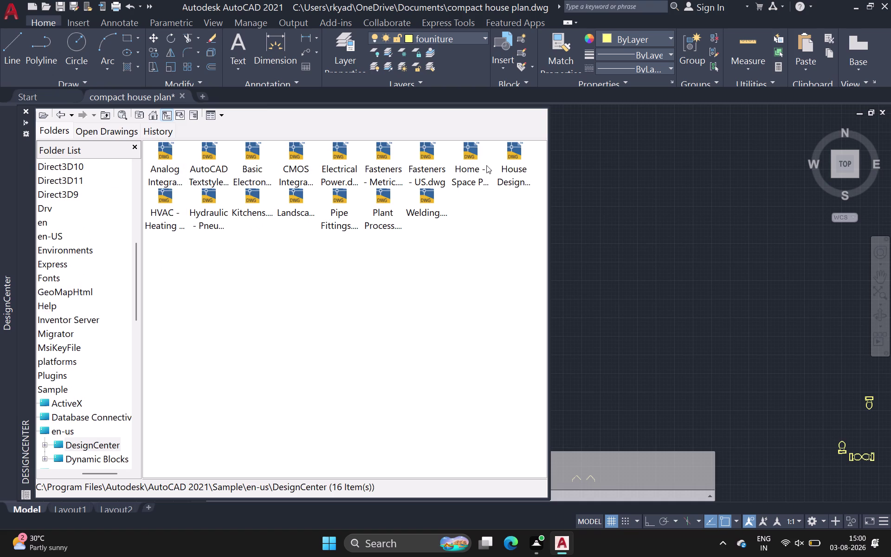
double_click(476, 161)
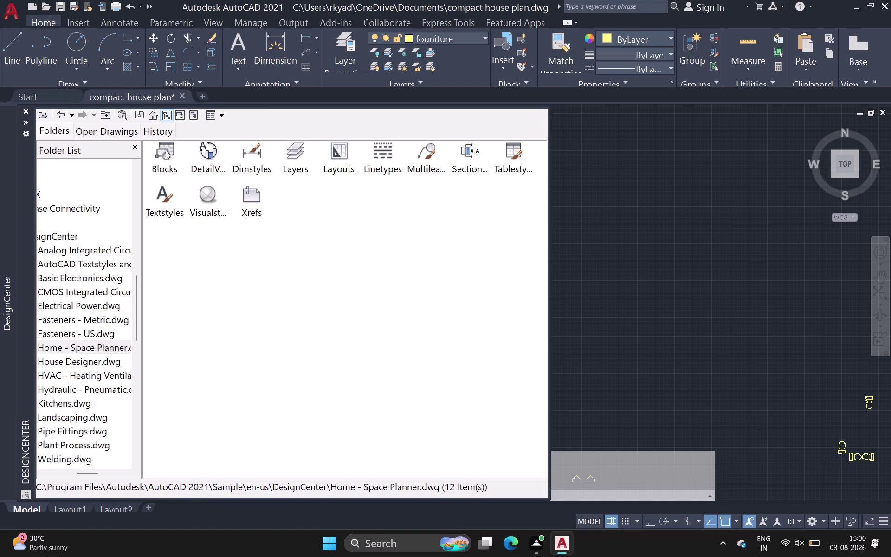
Insert the Space Planner Copy Machine block right of the car, then select it.
double_click(165, 150)
double_click(342, 158)
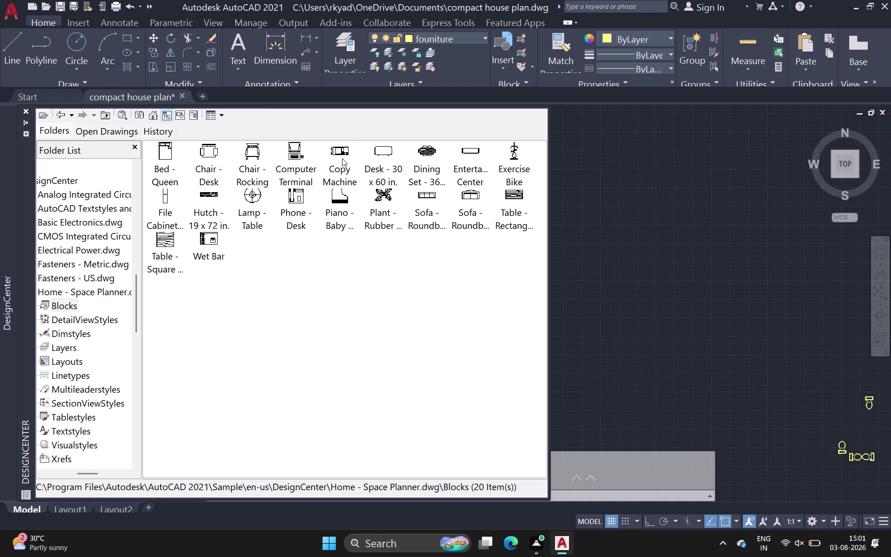
click(510, 341)
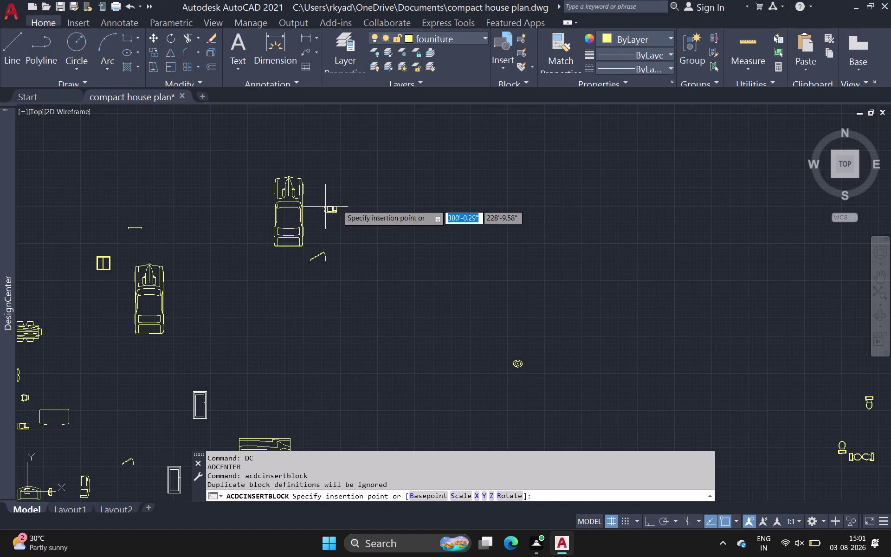
click(341, 200)
scroll(up, 3)
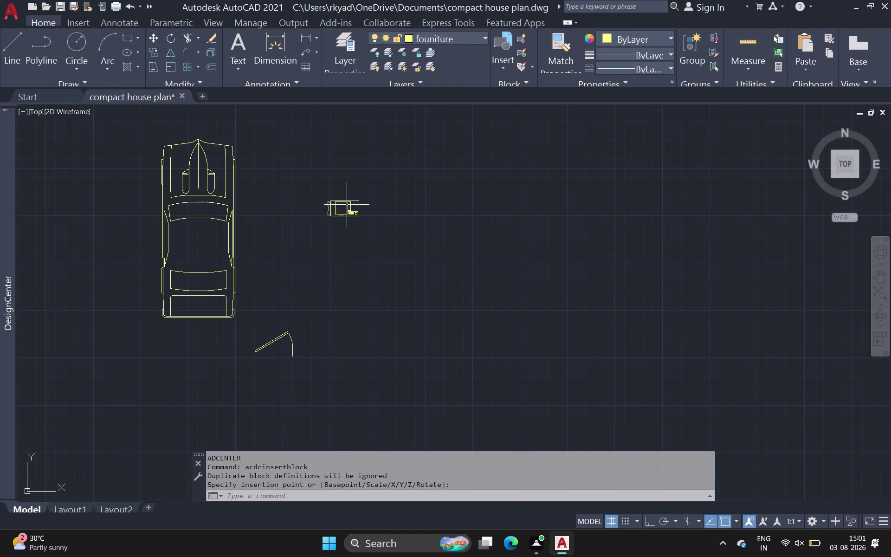
scroll(up, 3)
drag(311, 186, 322, 197)
click(462, 262)
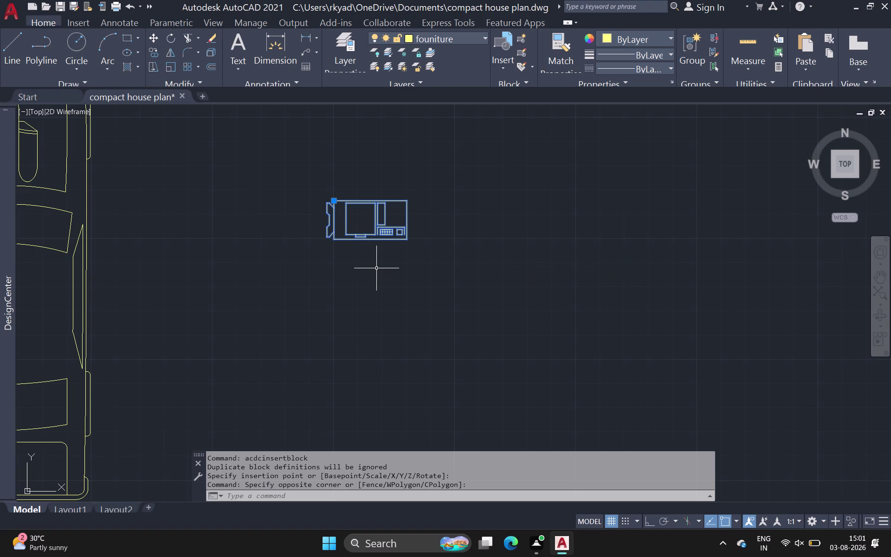
Rotate the copy machine 270° so it stands vertically.
key(r)
key(o)
key(Return)
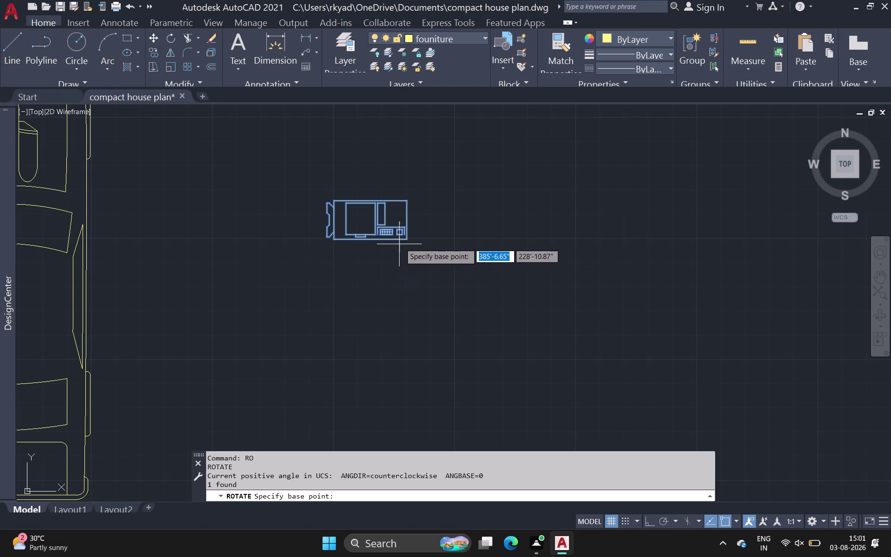
drag(407, 238, 406, 245)
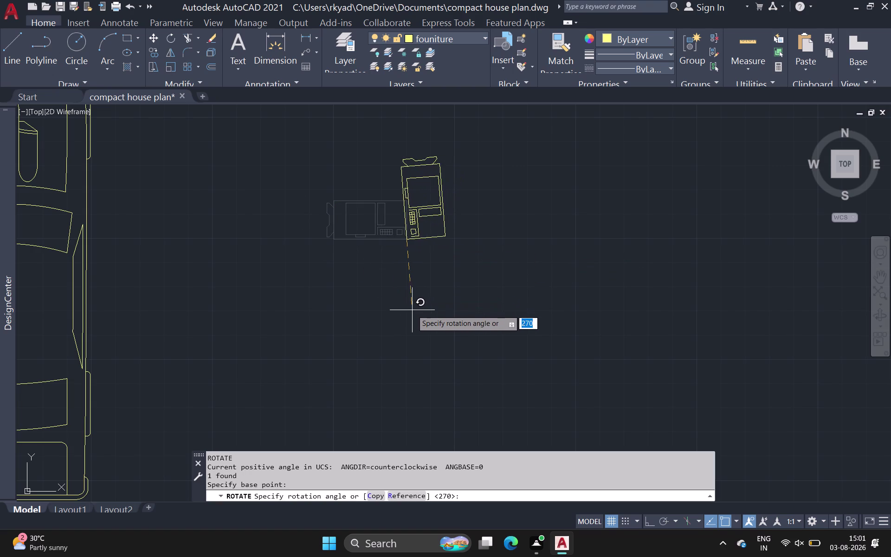
click(408, 317)
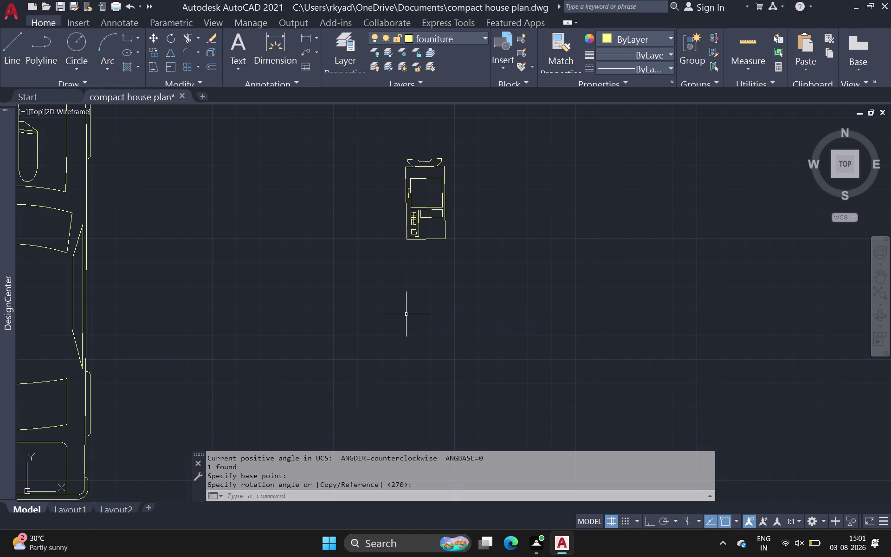
Rotate the copy machine again by 271° to fix its final orientation.
click(395, 149)
click(465, 258)
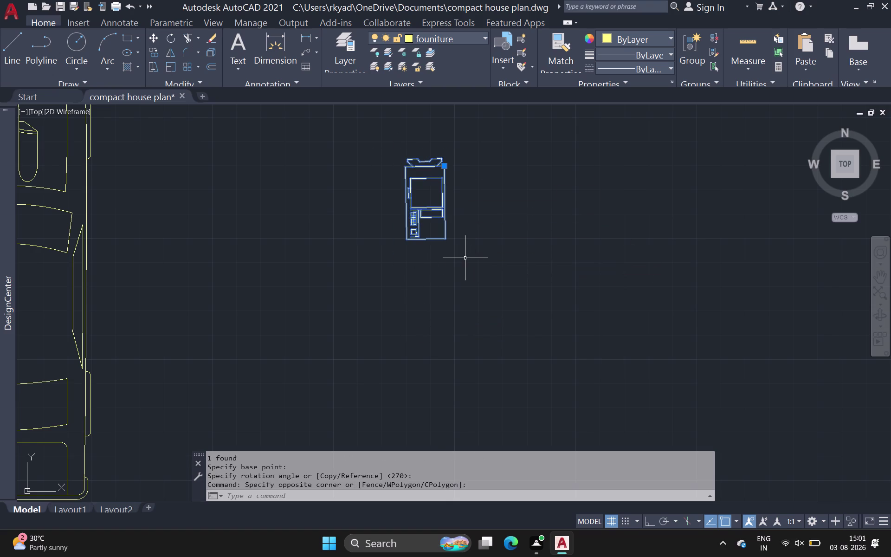
key(space)
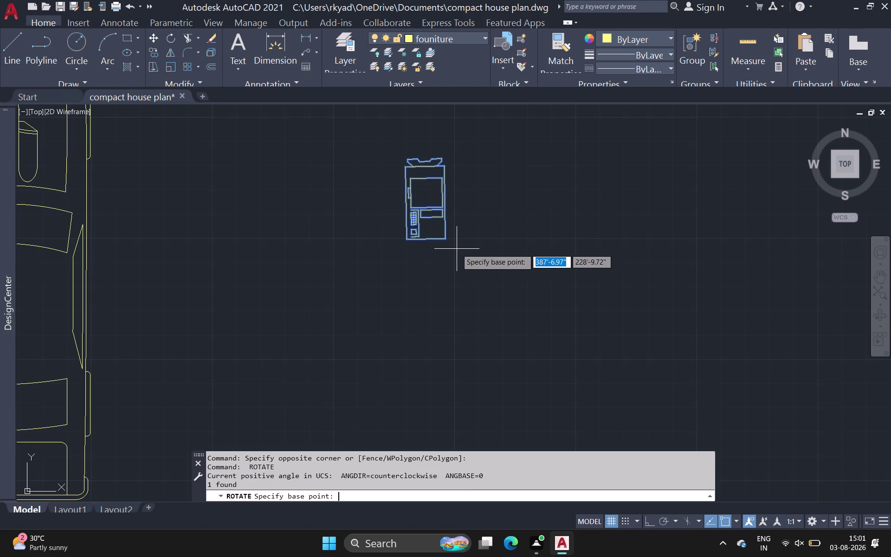
click(442, 238)
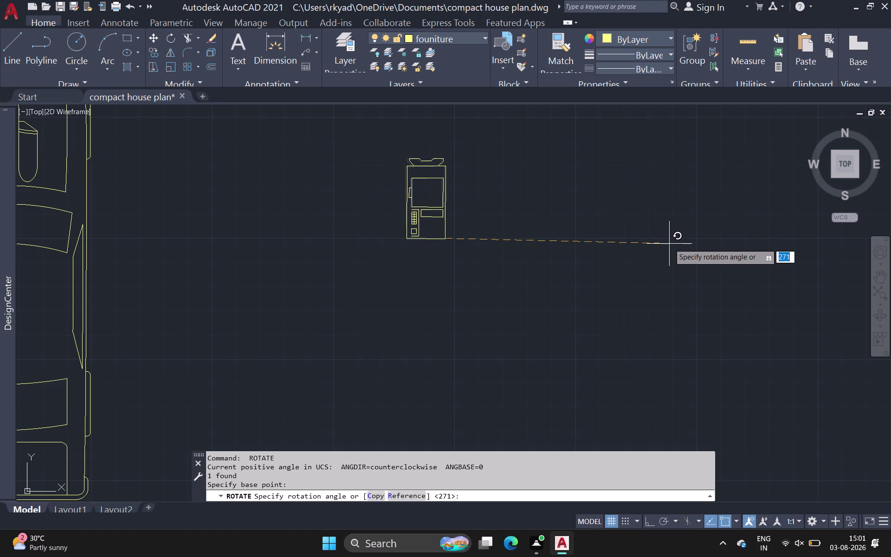
click(653, 242)
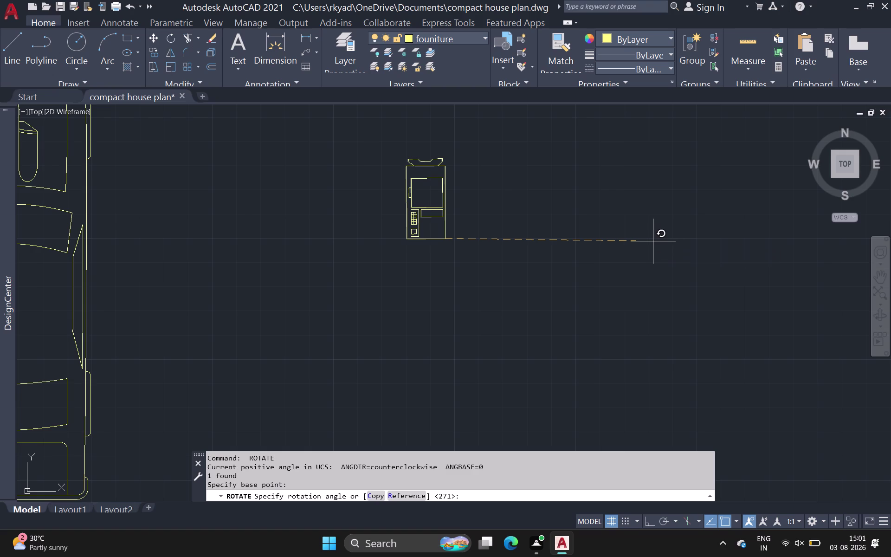
Recenter the view on the cars and furniture and select the upright car.
scroll(down, 3)
middle_drag(371, 143, 372, 137)
scroll(up, 3)
scroll(down, 3)
middle_drag(280, 203, 290, 213)
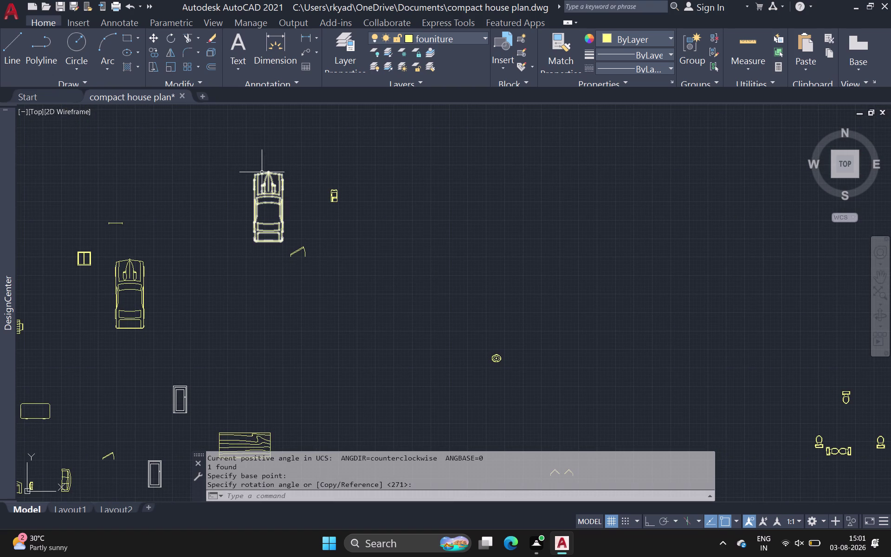
click(276, 189)
Scale the selected car down to a smaller size.
key(s)
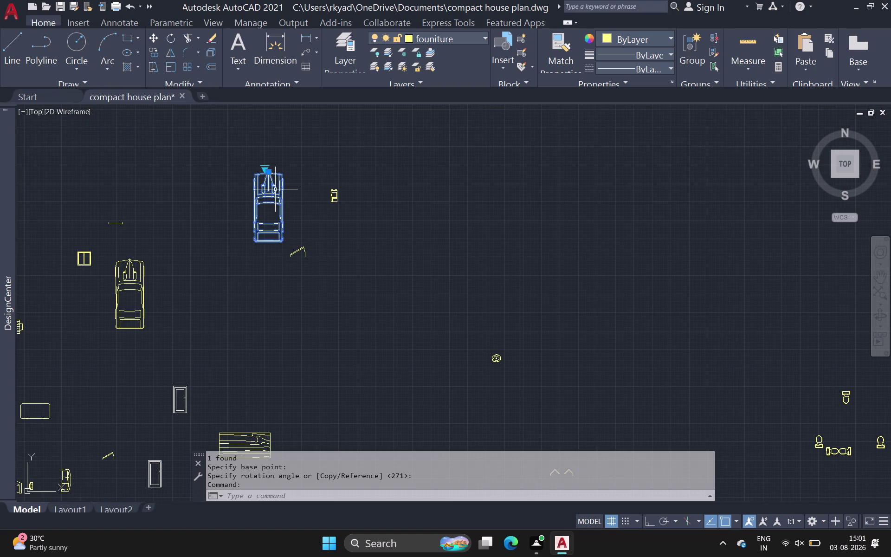
key(c)
key(space)
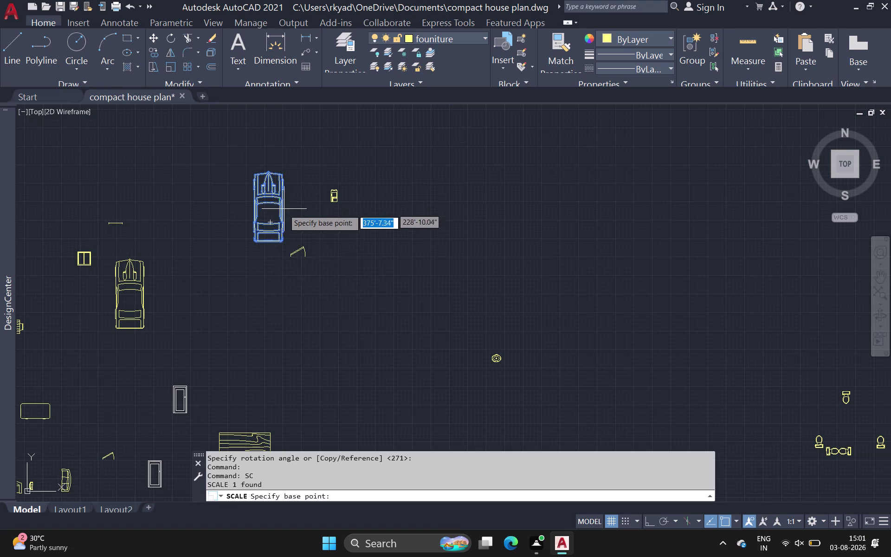
click(280, 241)
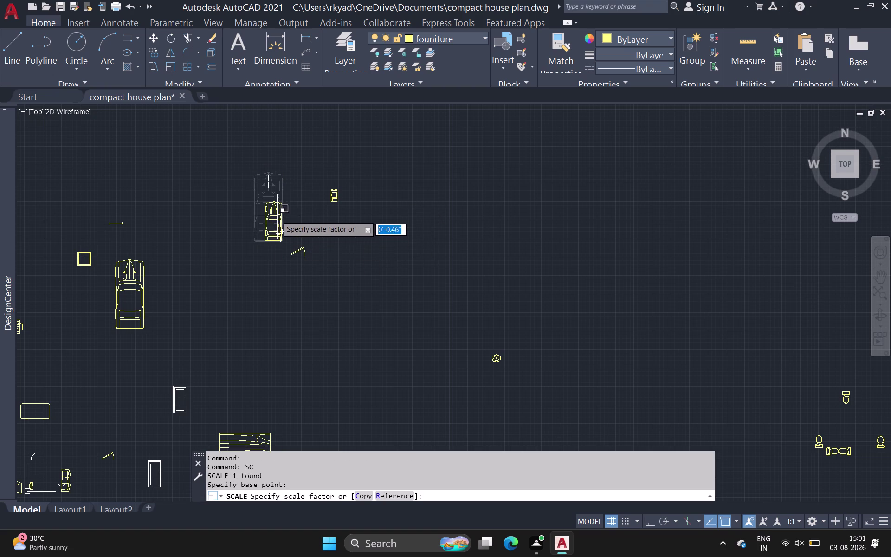
click(276, 209)
click(282, 225)
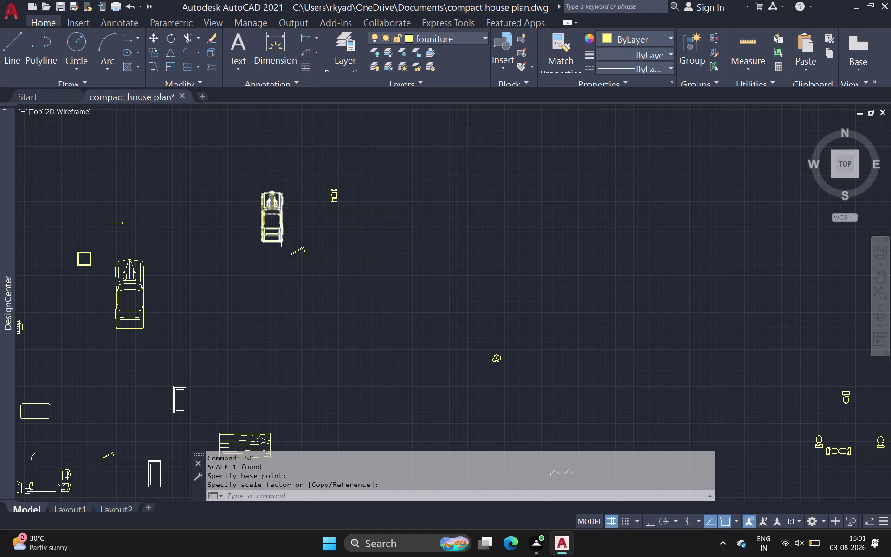
Copy the resized car into the house plan's garage, then pan back to the blocks.
key(c)
key(o)
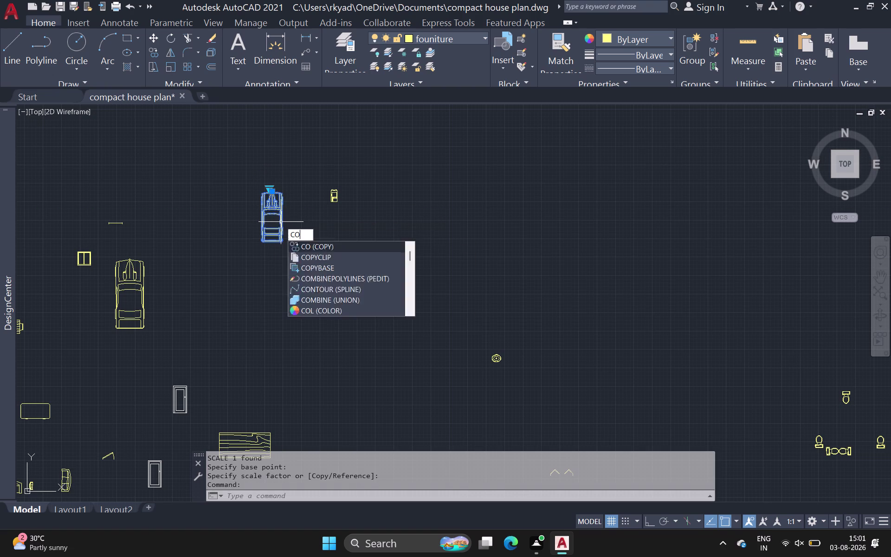
key(space)
click(278, 218)
scroll(down, 3)
middle_drag(216, 270, 253, 111)
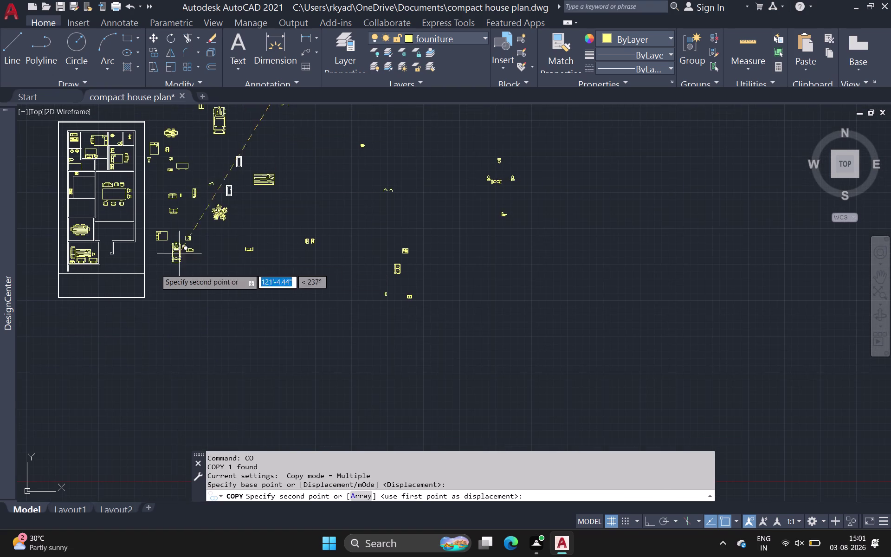
scroll(up, 3)
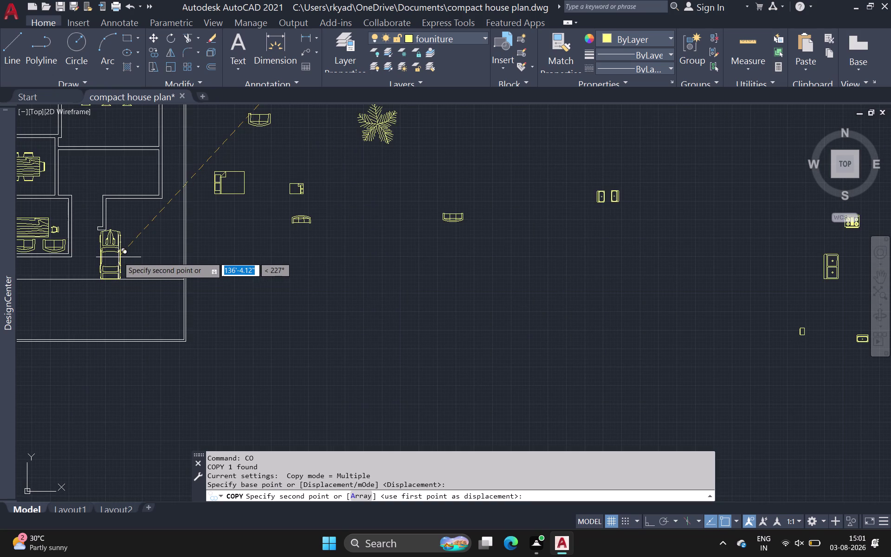
click(130, 237)
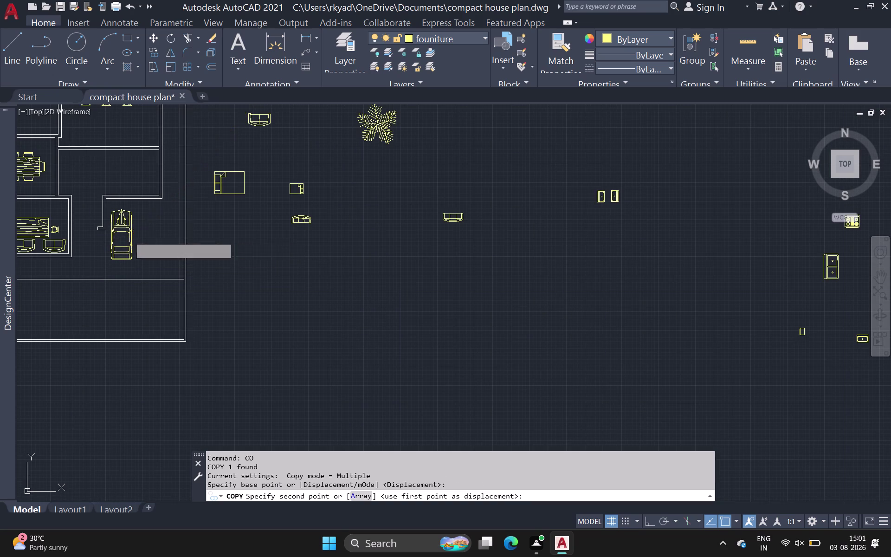
scroll(down, 3)
middle_drag(386, 188, 262, 274)
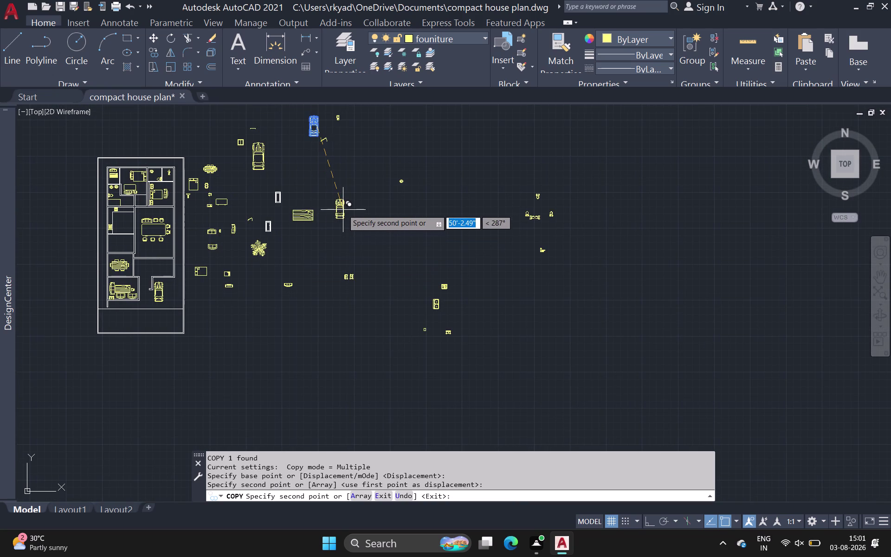
key(Escape)
scroll(up, 3)
middle_drag(329, 125, 327, 139)
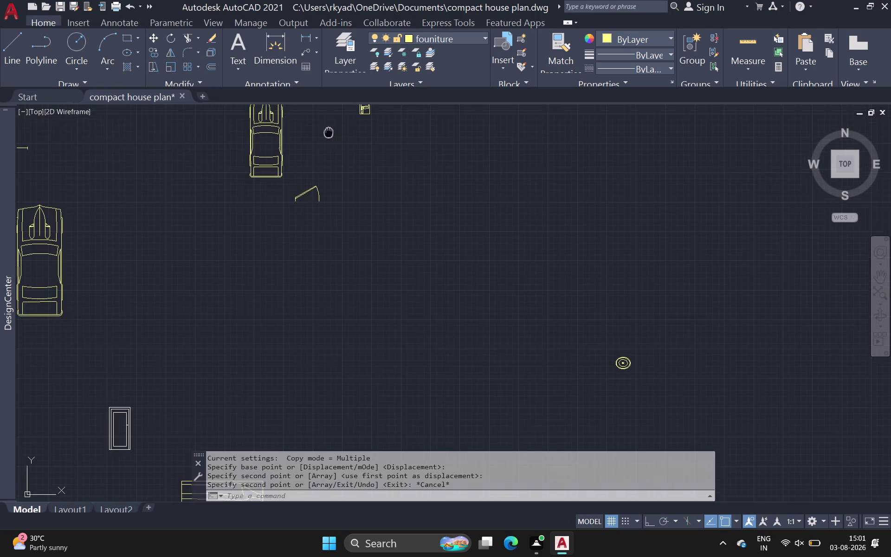
Enlarge the small appliance block with SCALE.
middle_drag(327, 139, 304, 219)
drag(320, 173, 329, 187)
click(381, 242)
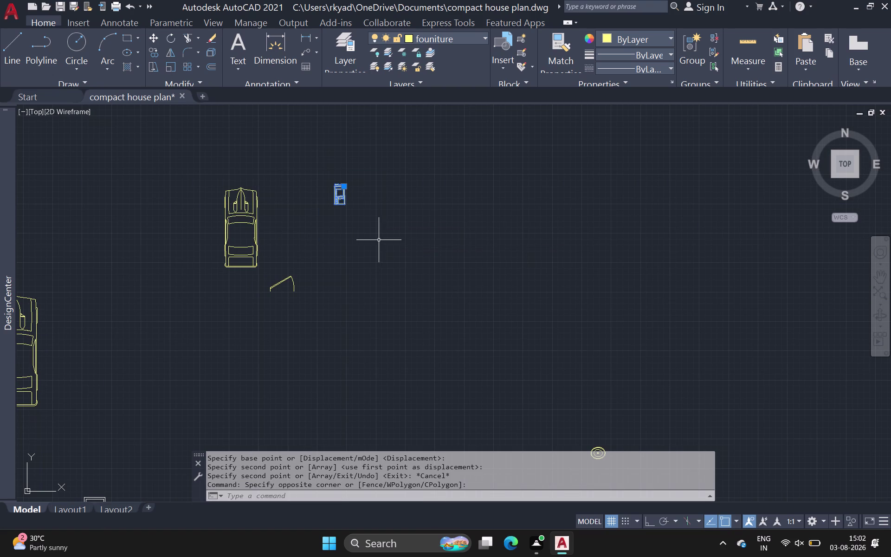
key(s)
key(c)
scroll(up, 3)
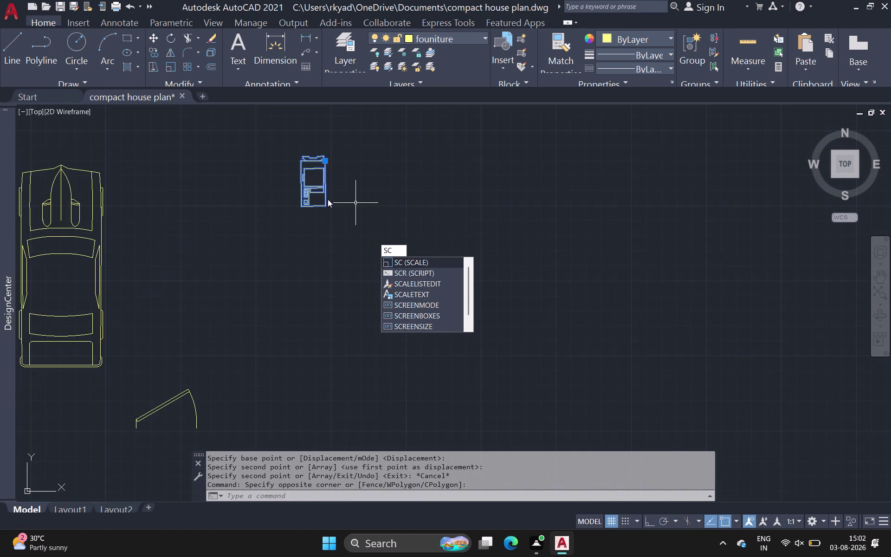
key(space)
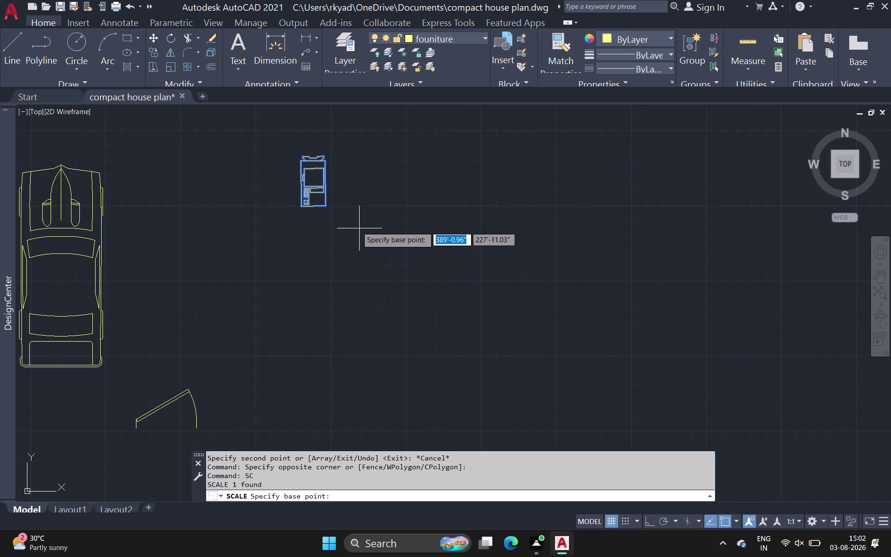
click(300, 205)
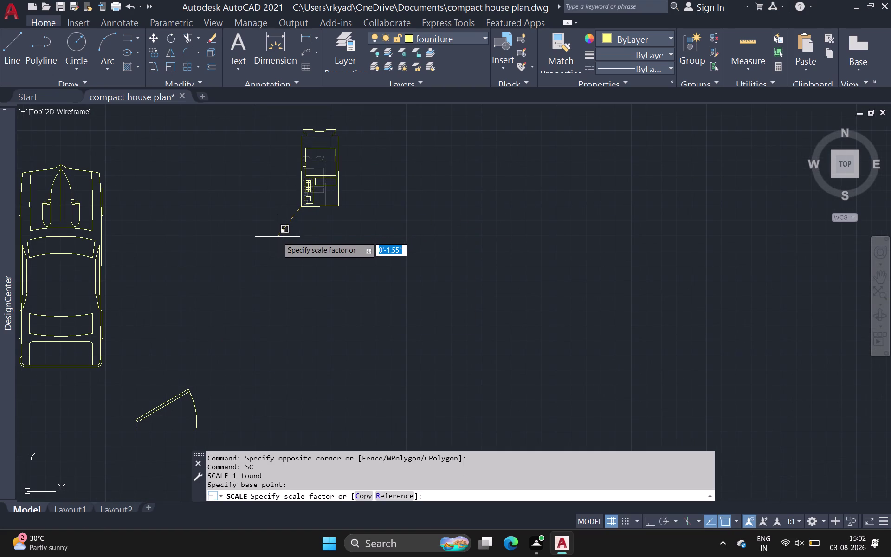
click(270, 240)
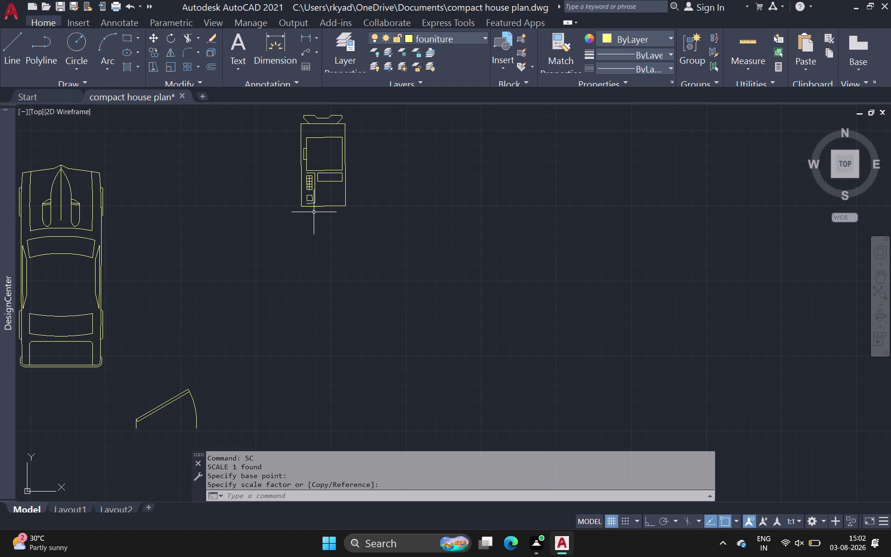
click(344, 191)
Copy the enlarged appliance beside the car in the garage.
text(co)
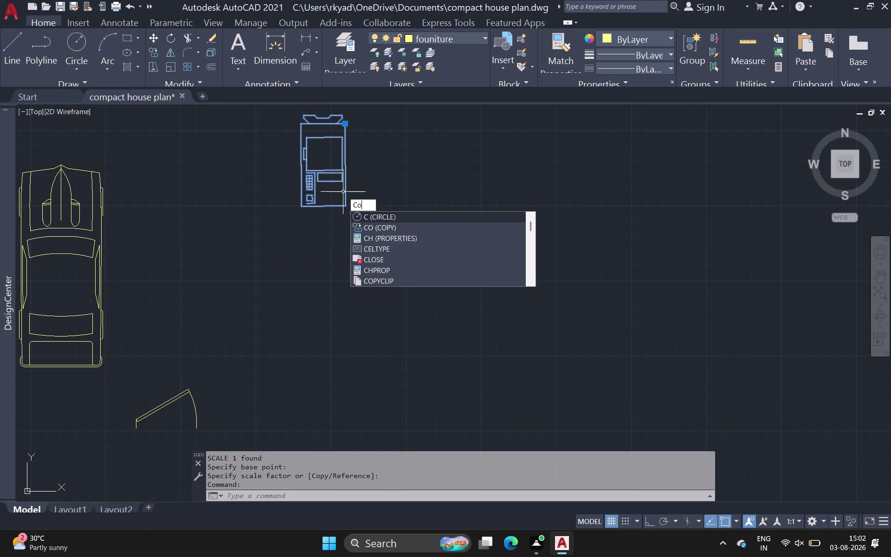
key(space)
click(346, 206)
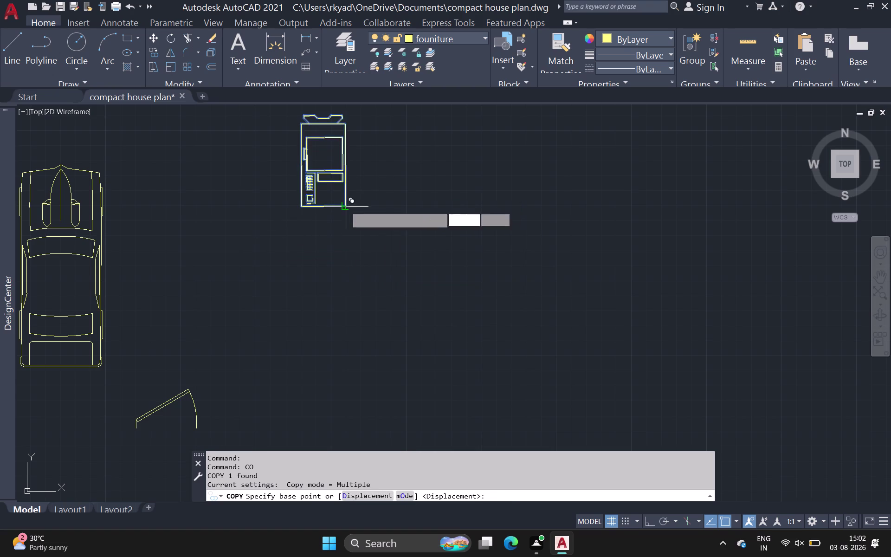
scroll(down, 3)
middle_drag(239, 301, 294, 191)
scroll(down, 3)
middle_drag(160, 353, 176, 296)
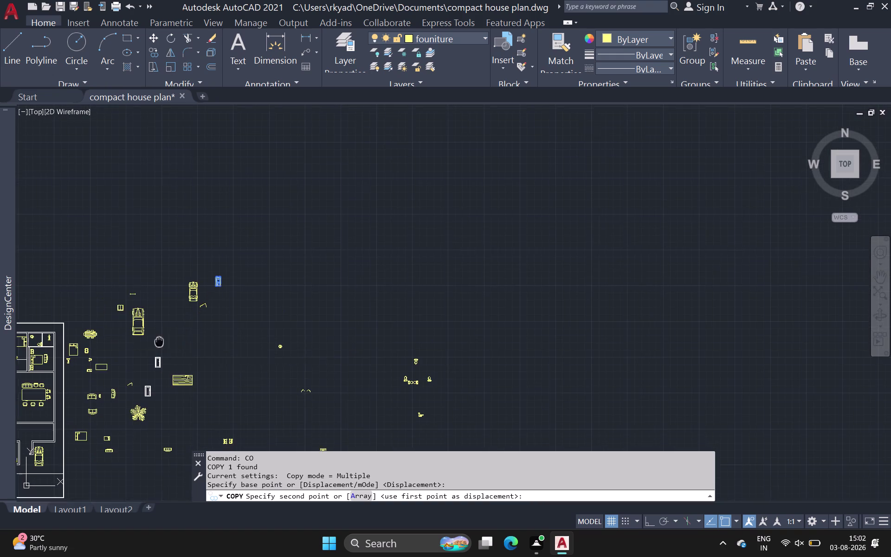
middle_drag(175, 295, 250, 203)
scroll(up, 3)
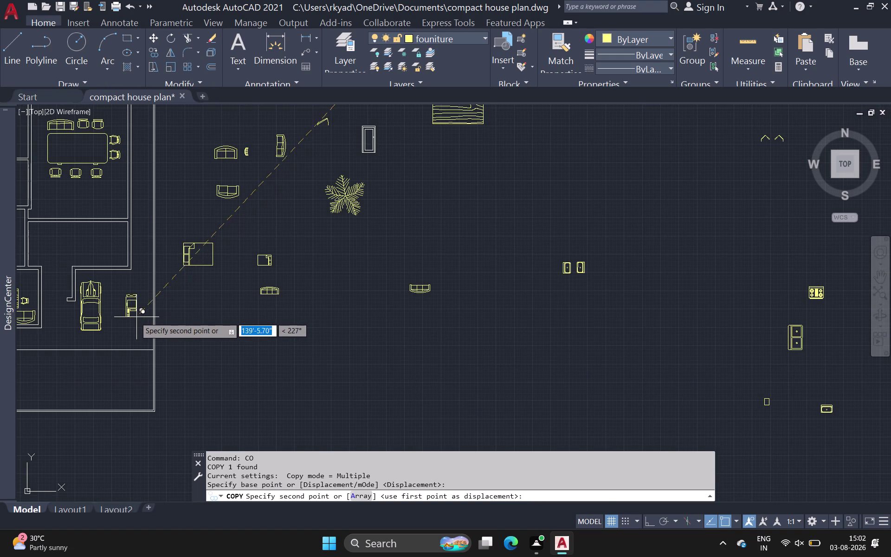
click(128, 322)
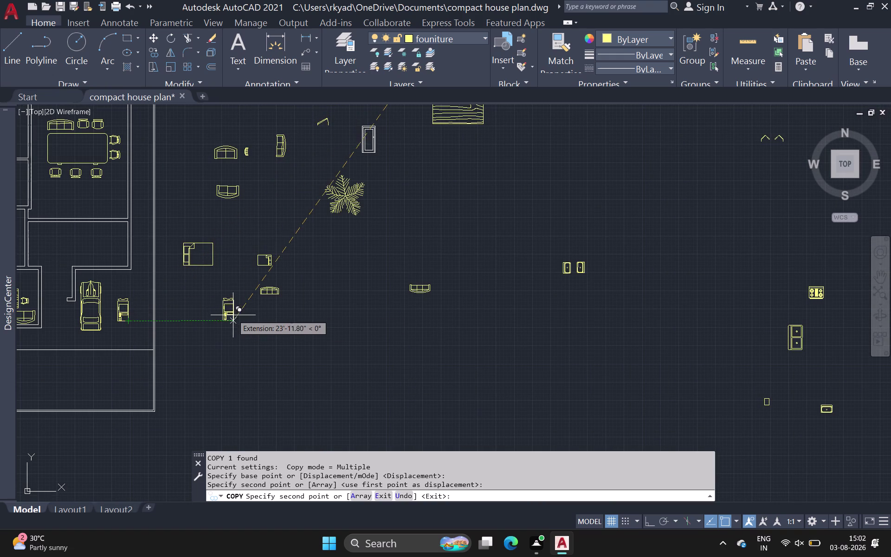
key(Escape)
scroll(down, 3)
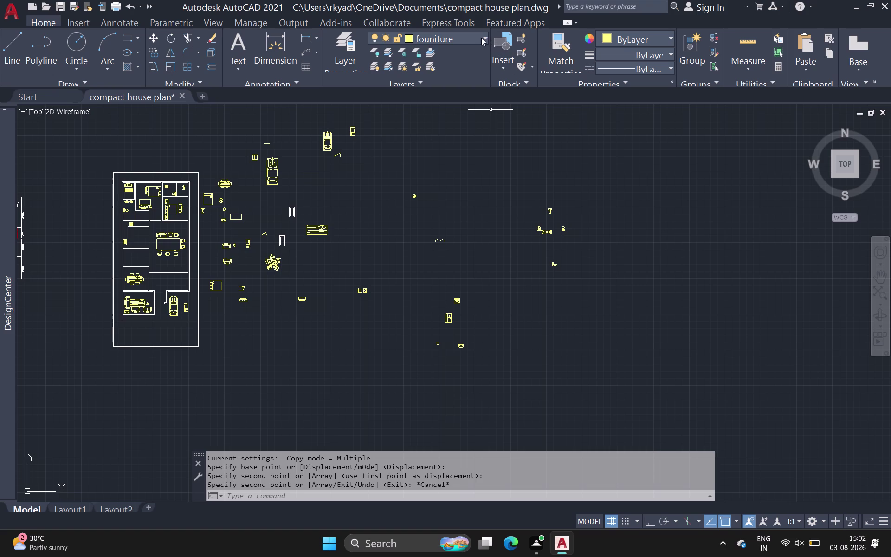
Switch the current object colour from ByLayer to ByBlock.
click(359, 51)
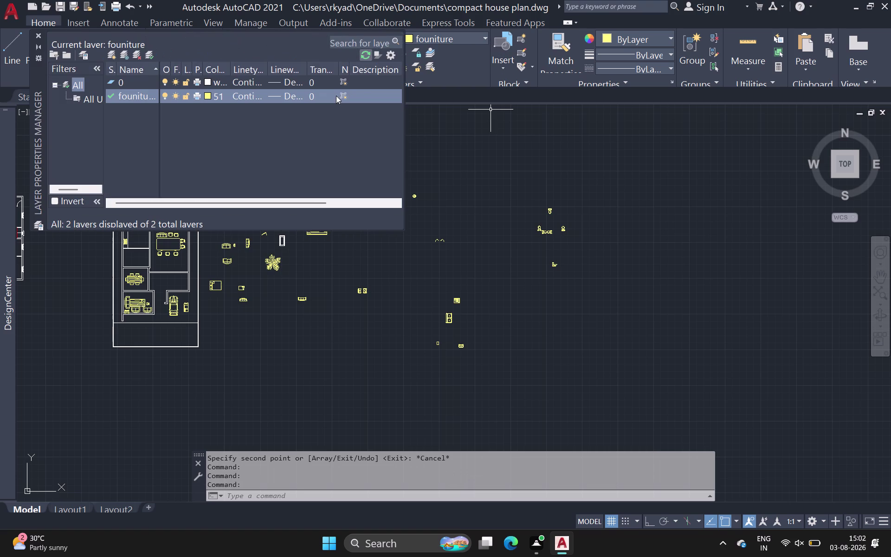
click(148, 55)
click(148, 56)
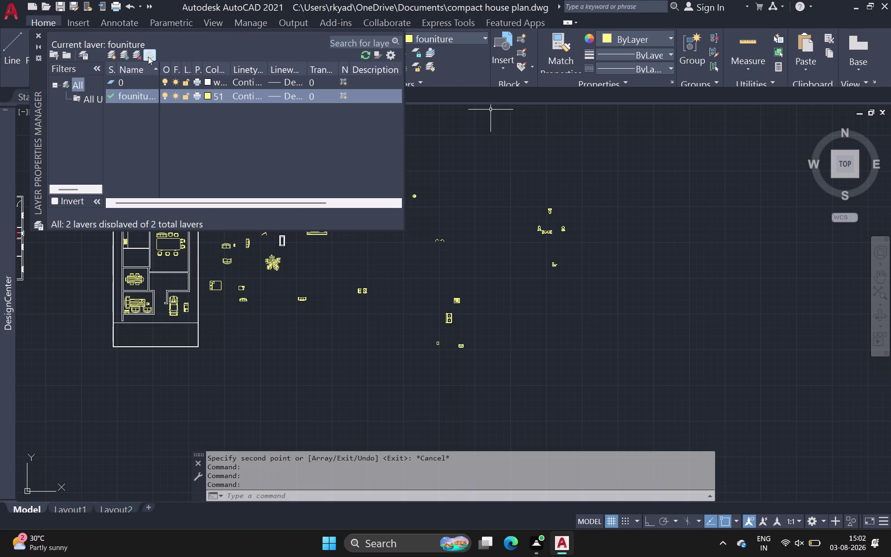
double_click(149, 56)
click(653, 39)
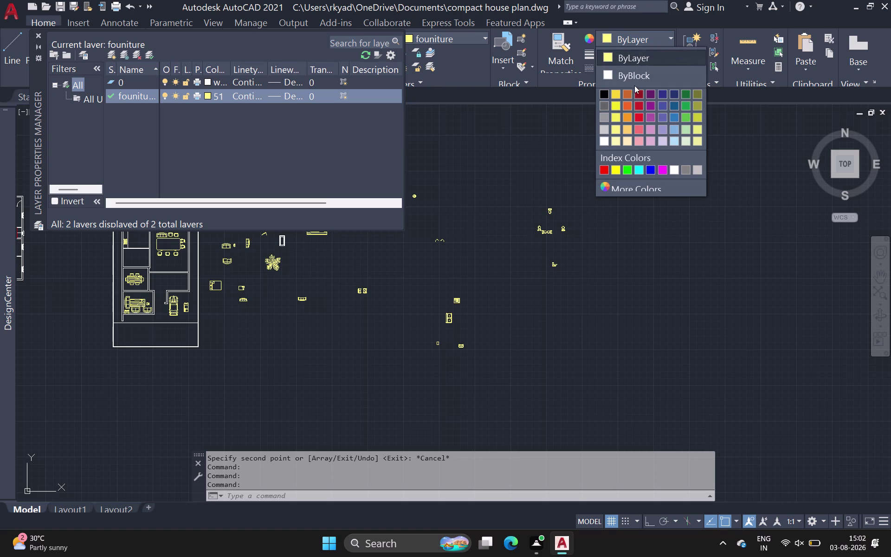
click(627, 74)
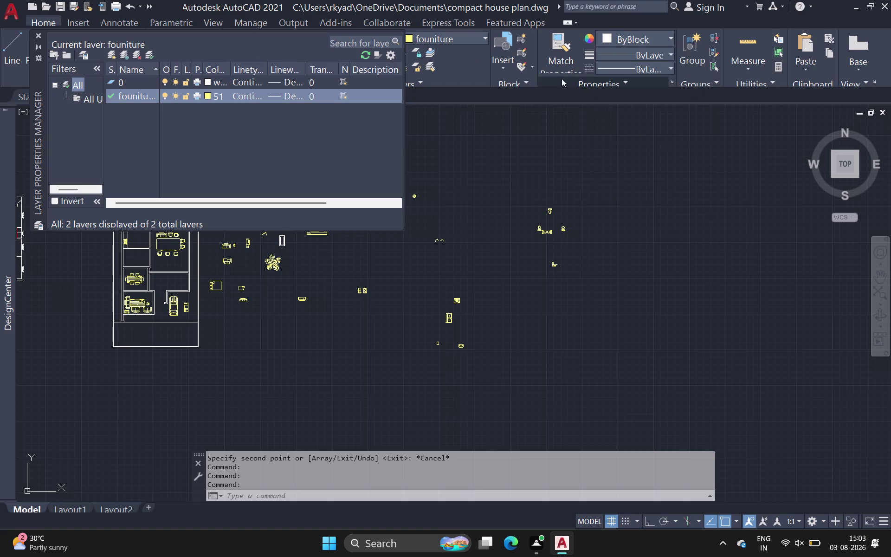
click(38, 35)
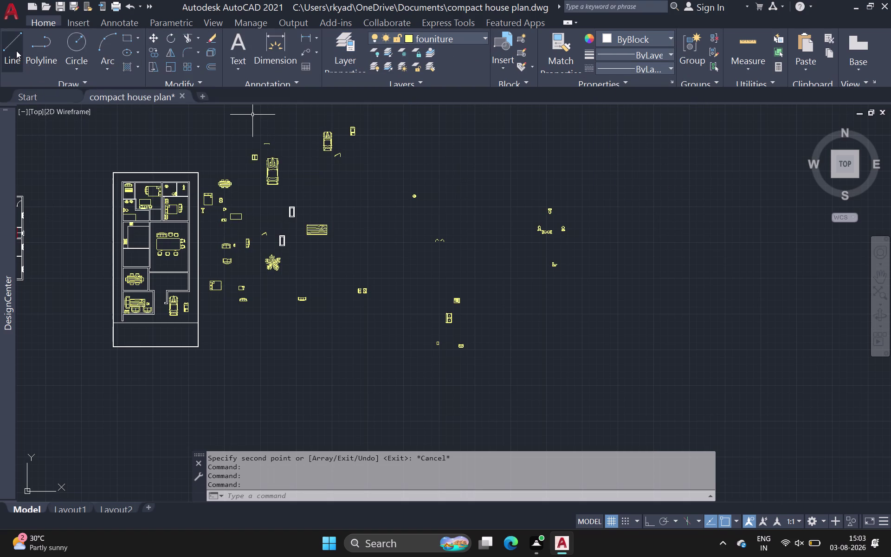
Draw a trial line across the empty area and turn on Ortho.
click(16, 50)
drag(556, 176, 617, 187)
click(715, 194)
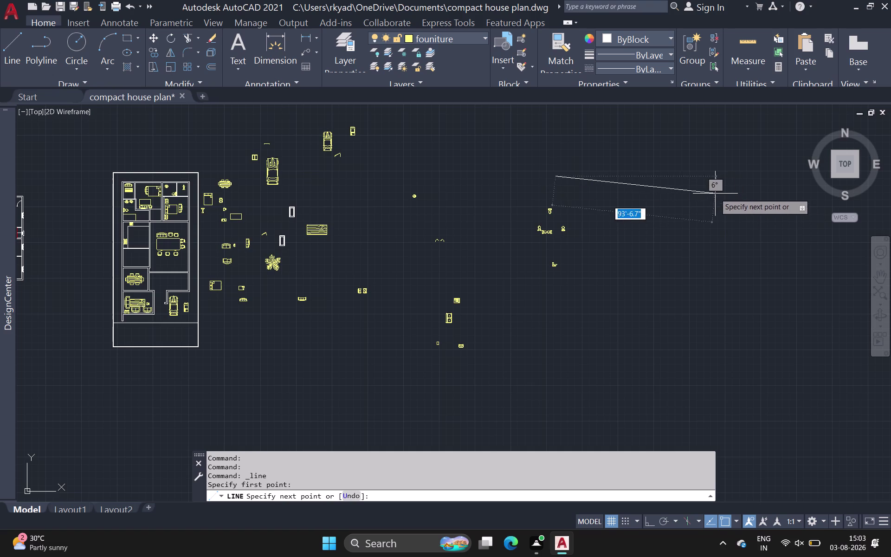
key(Escape)
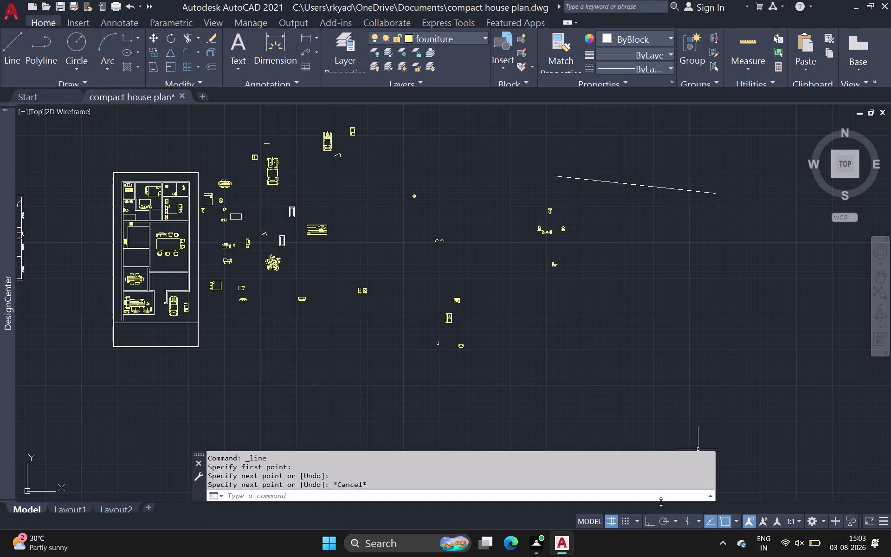
click(649, 518)
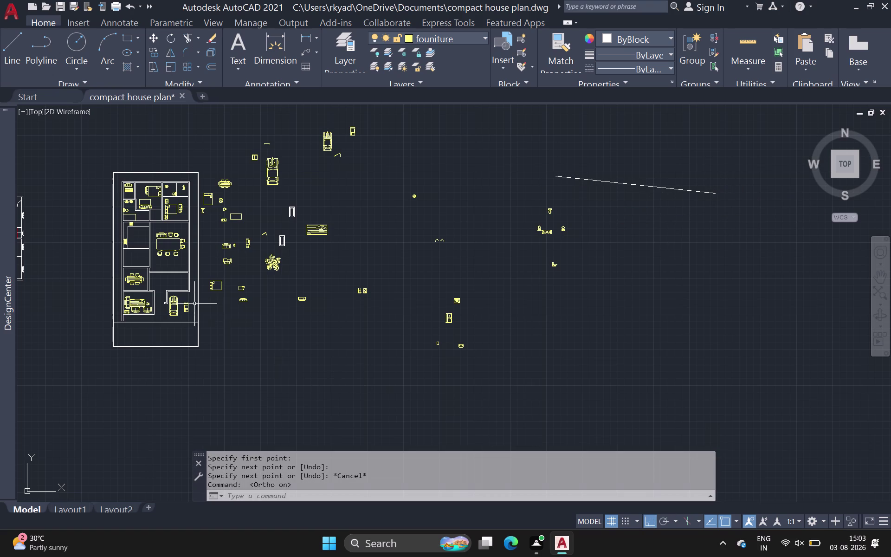
scroll(up, 3)
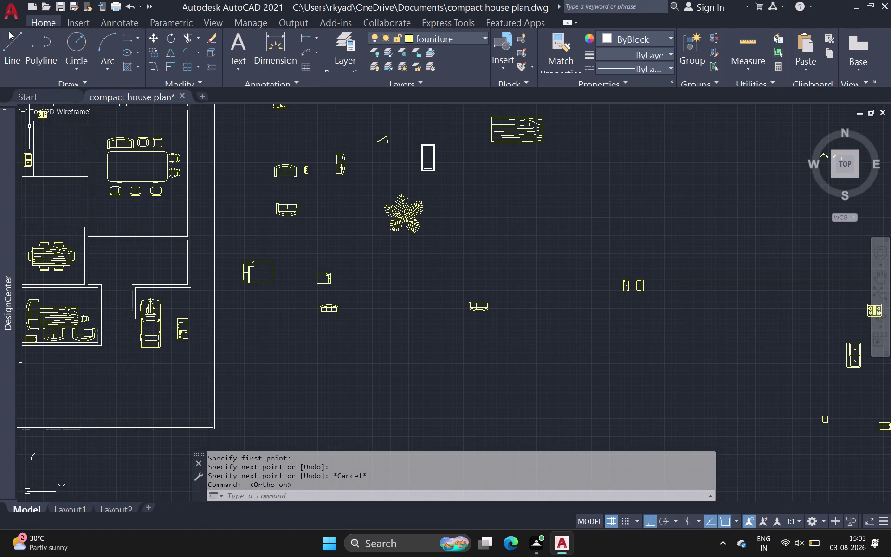
Draw an opening line from beside the cabinet, across the room, down to the lower wall.
click(9, 36)
middle_drag(65, 153, 113, 167)
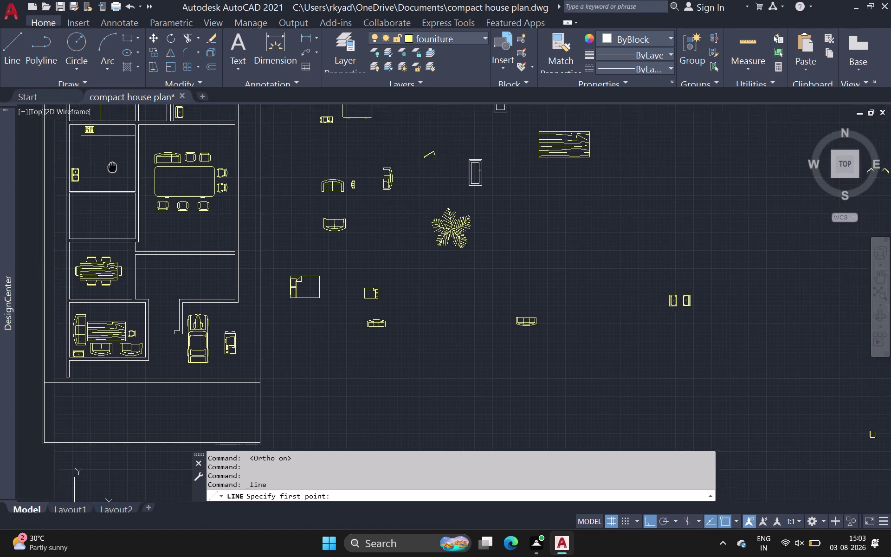
middle_drag(112, 167, 123, 163)
scroll(up, 3)
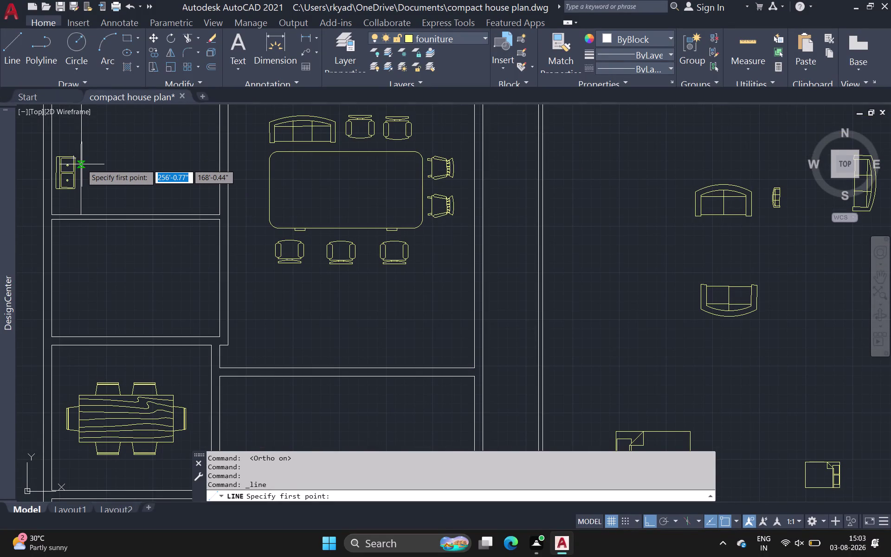
click(81, 166)
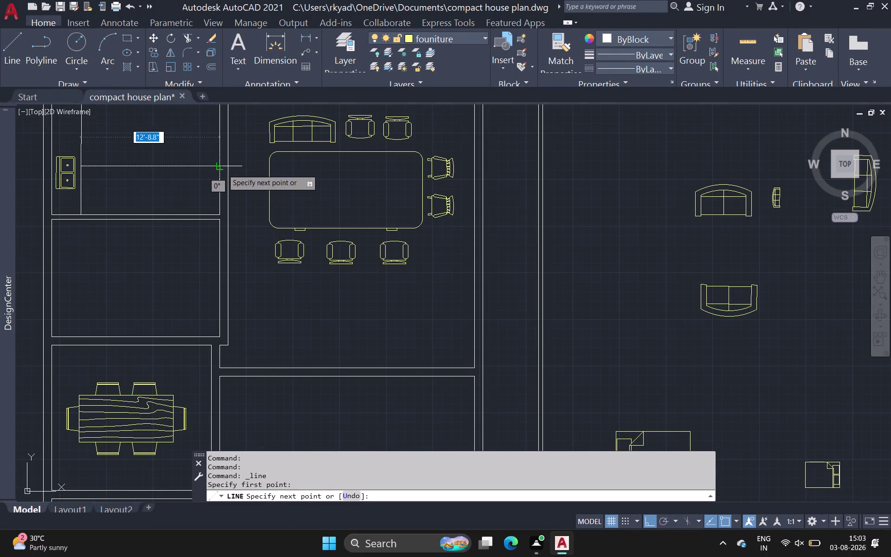
click(221, 168)
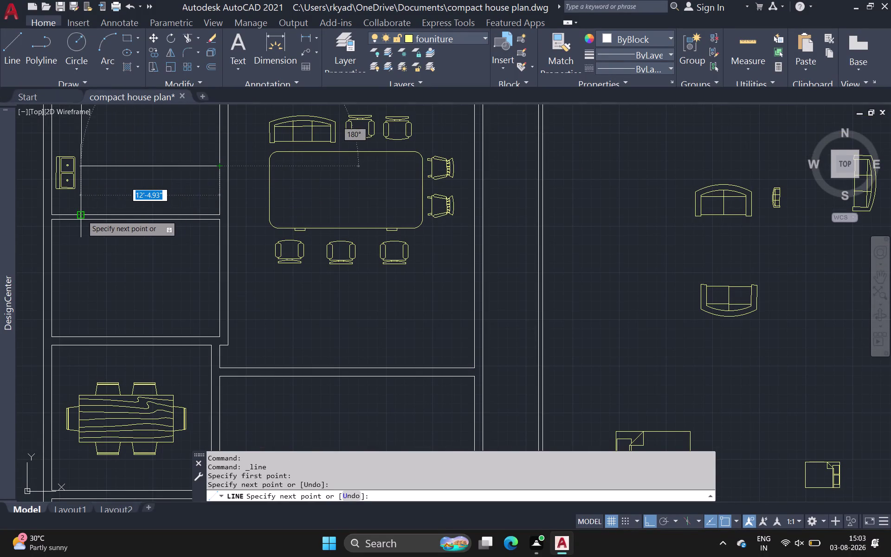
click(82, 216)
key(space)
key(space)
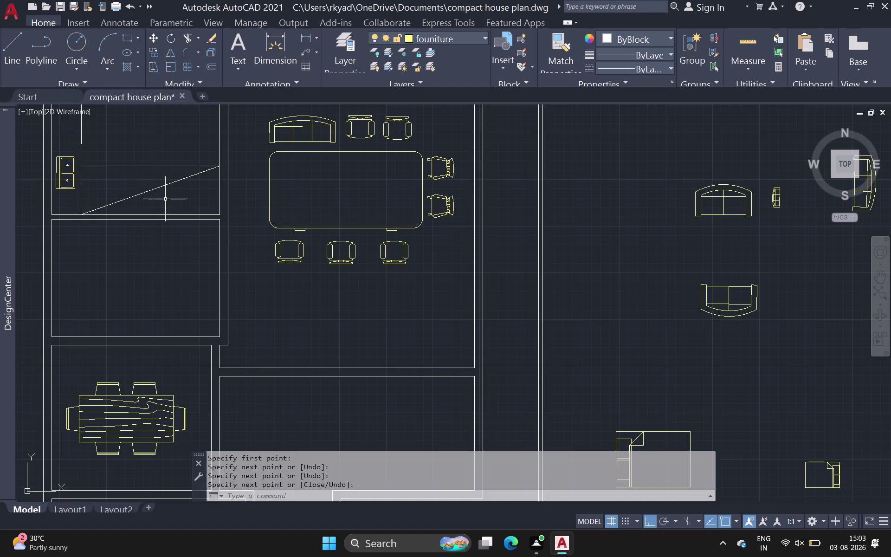
Draw a horizontal line across the room below, then pan out over the plan.
scroll(down, 3)
middle_drag(154, 211, 167, 166)
scroll(up, 3)
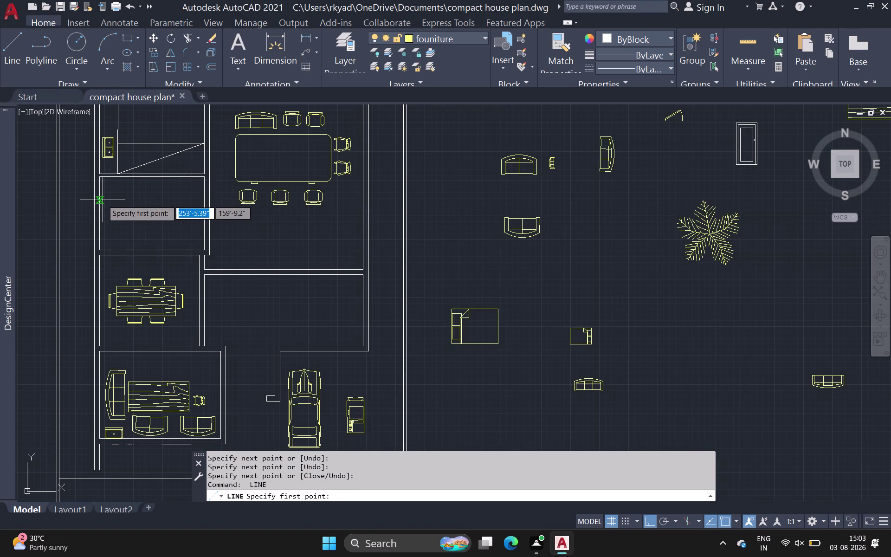
click(99, 199)
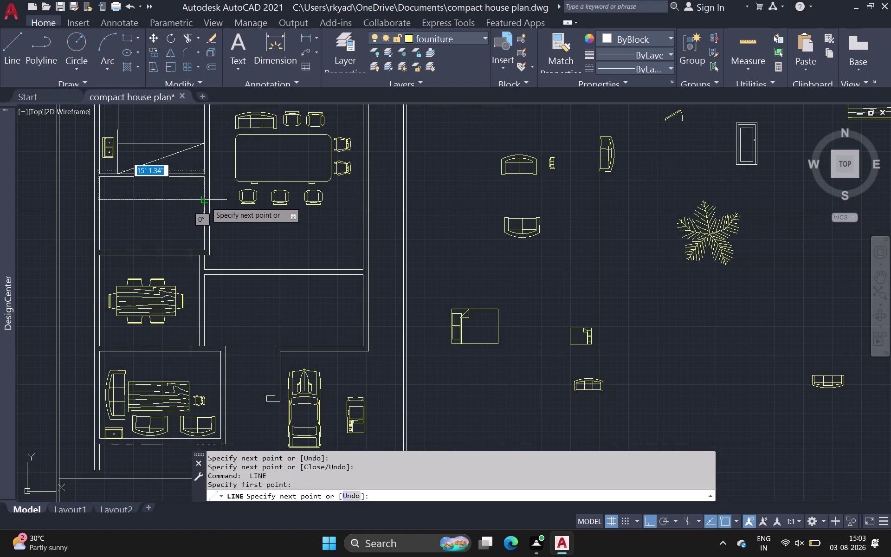
click(206, 200)
key(space)
scroll(down, 3)
middle_drag(334, 196, 298, 170)
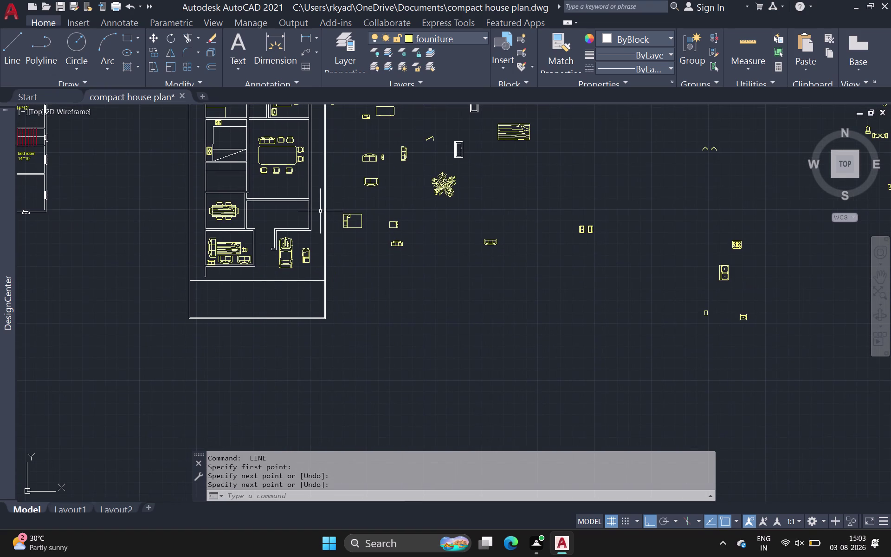
middle_drag(316, 204, 275, 184)
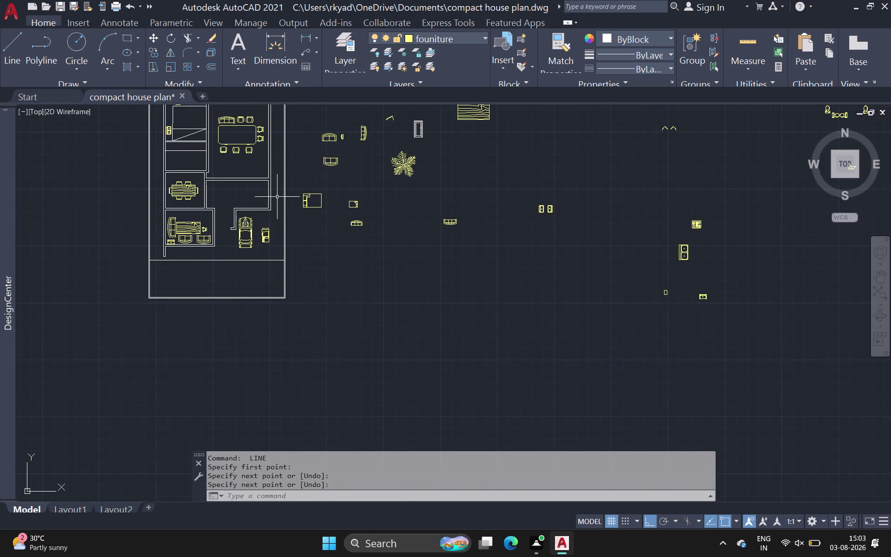
key(space)
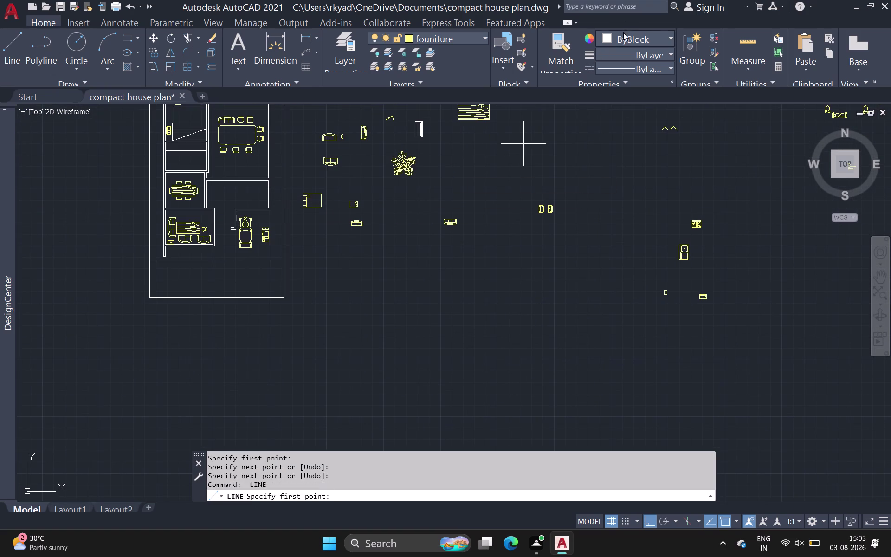
Draw an L-shaped stair outline in colour 153,155,55 along the room's lower edge.
click(624, 37)
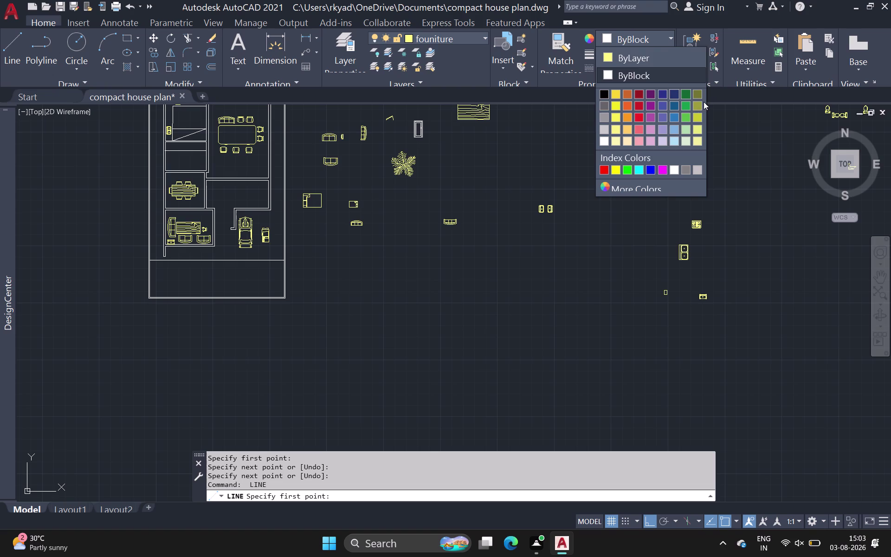
click(698, 107)
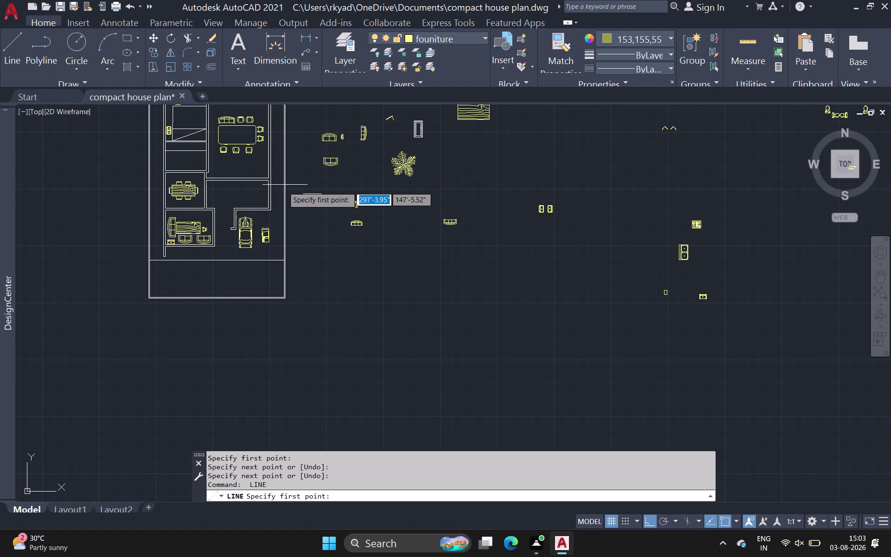
scroll(up, 3)
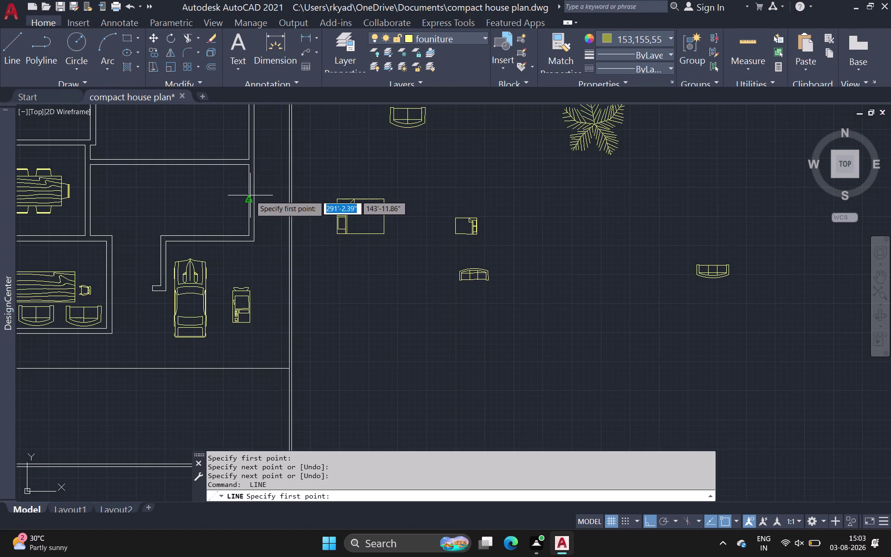
drag(249, 198, 231, 194)
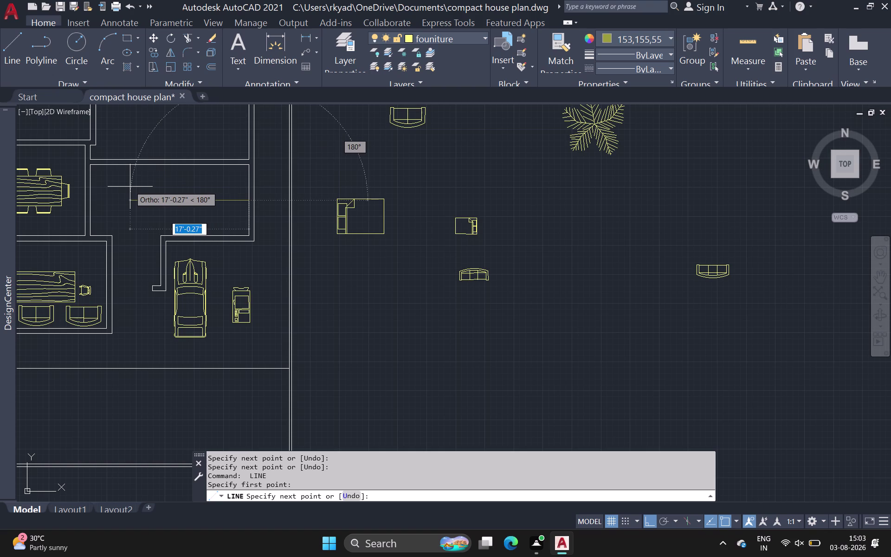
click(130, 186)
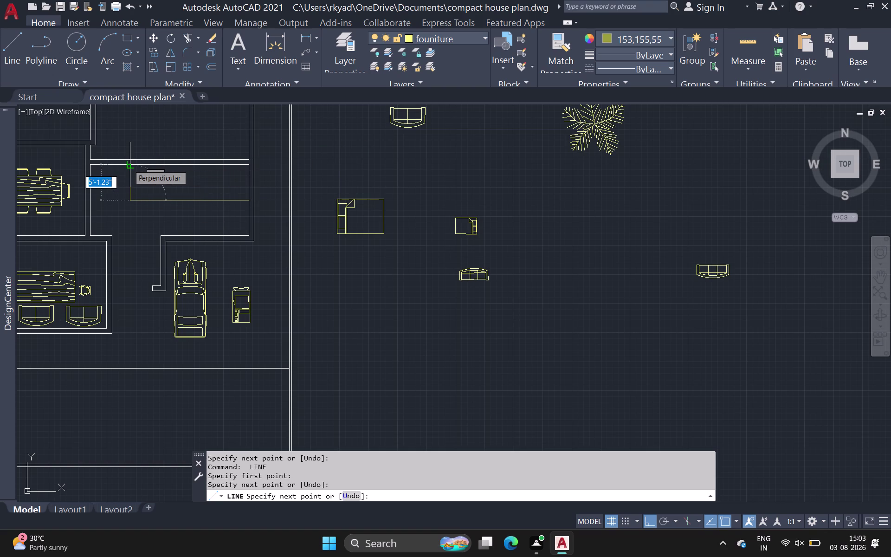
click(129, 165)
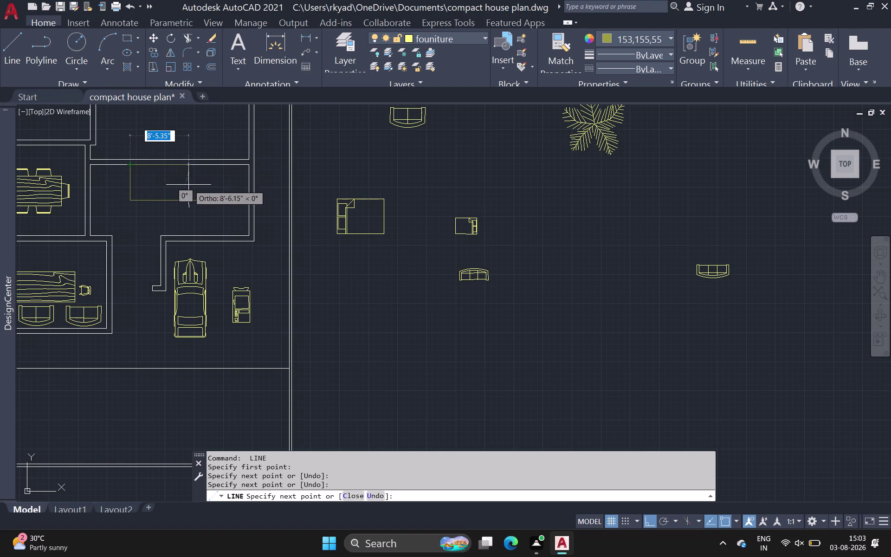
key(Escape)
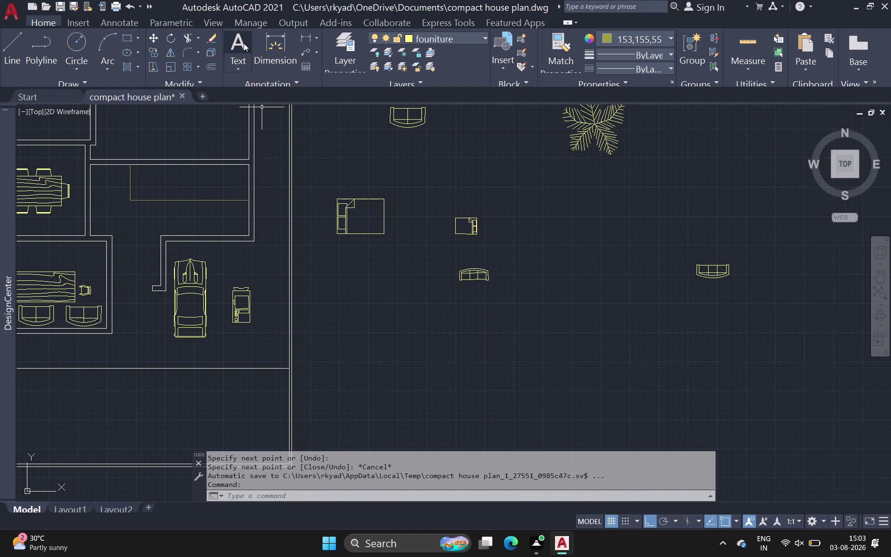
click(211, 62)
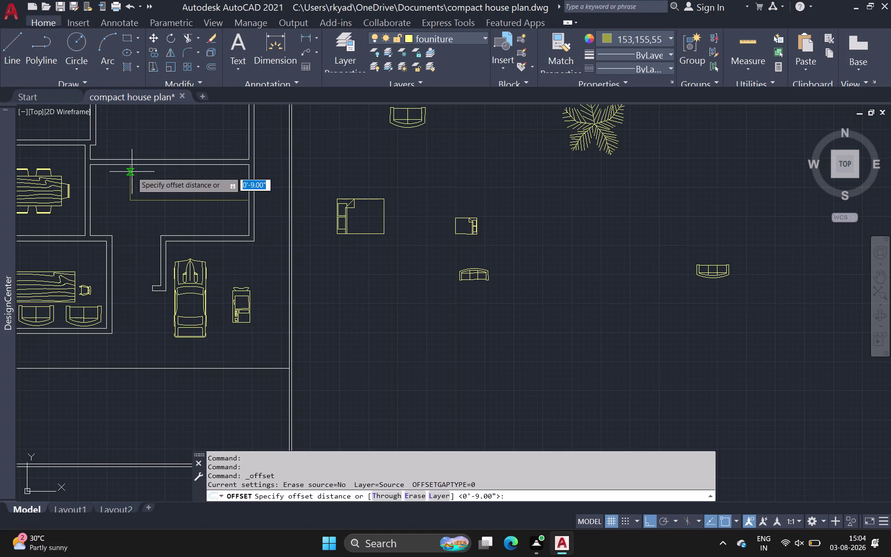
click(131, 173)
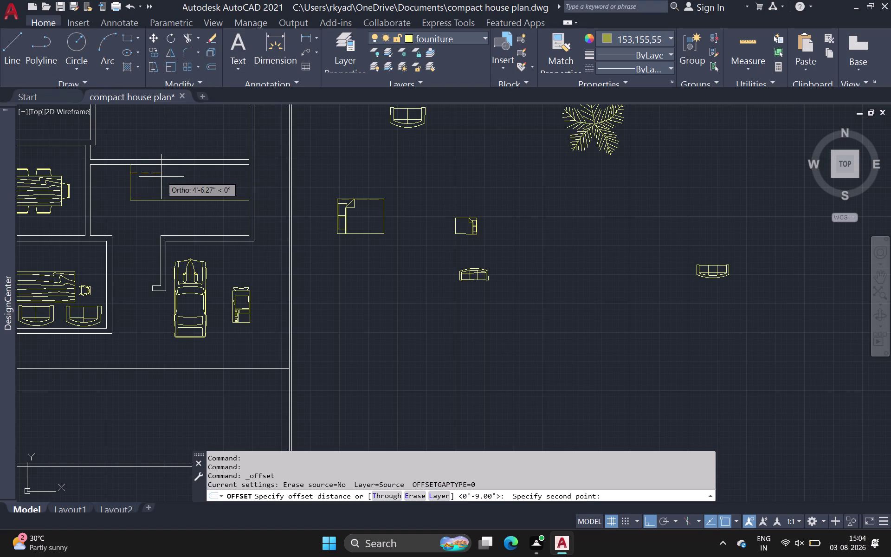
text(o.)
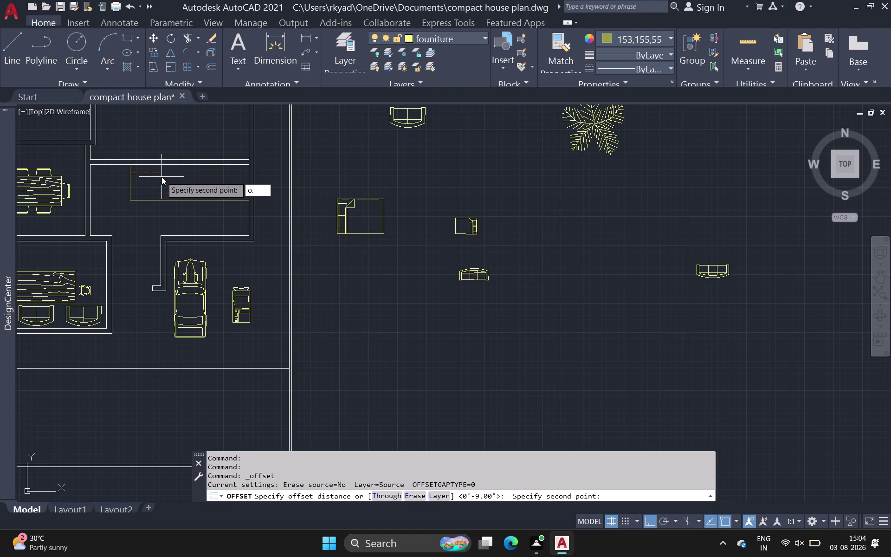
key(BackSpace)
key(BackSpace)
key(BackSpace)
key(BackSpace)
key(0)
key(period)
text(75)
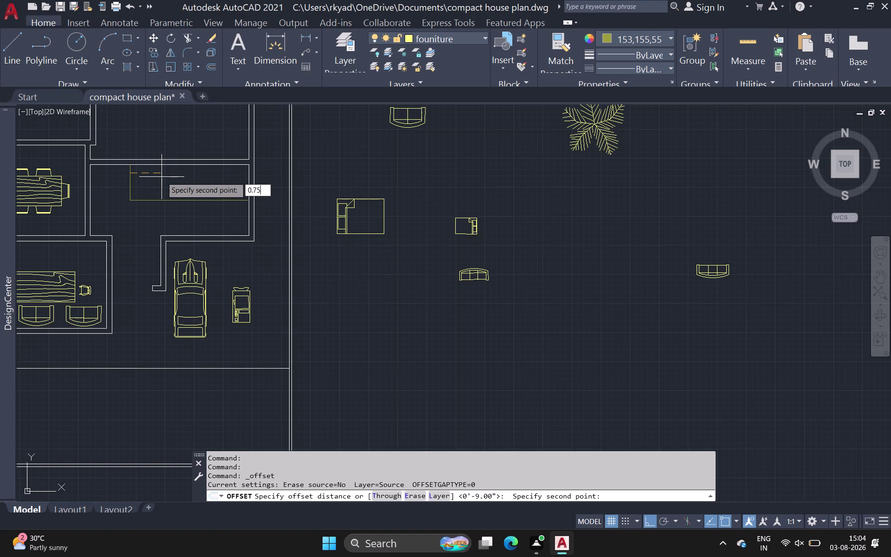
key(apostrophe)
key(Return)
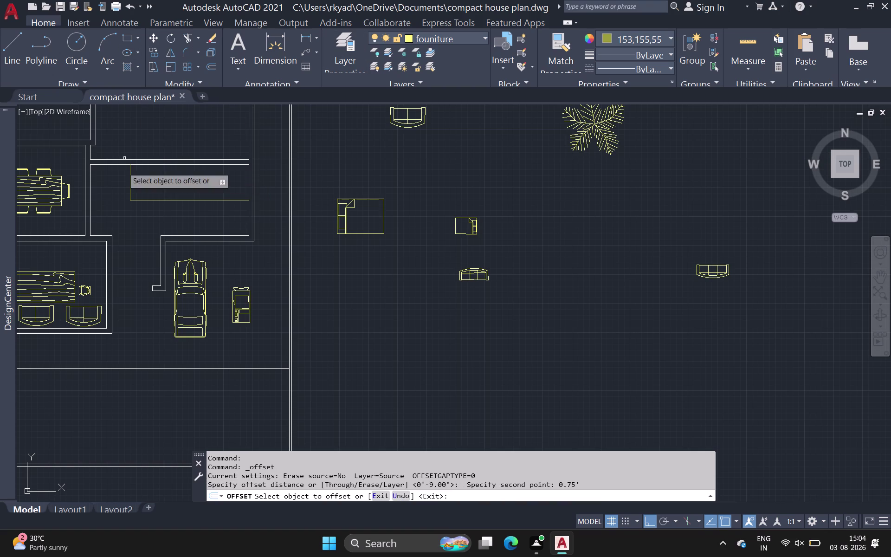
click(130, 182)
click(160, 171)
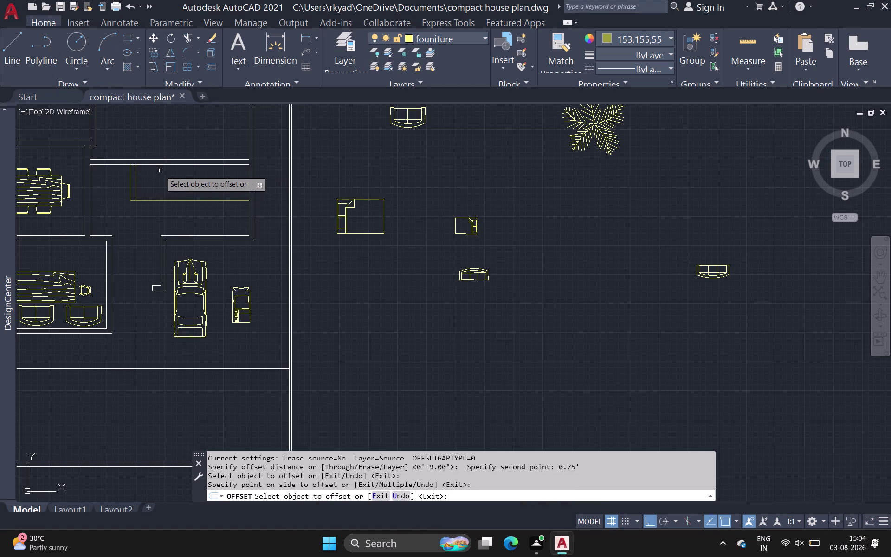
drag(136, 185, 147, 185)
click(157, 184)
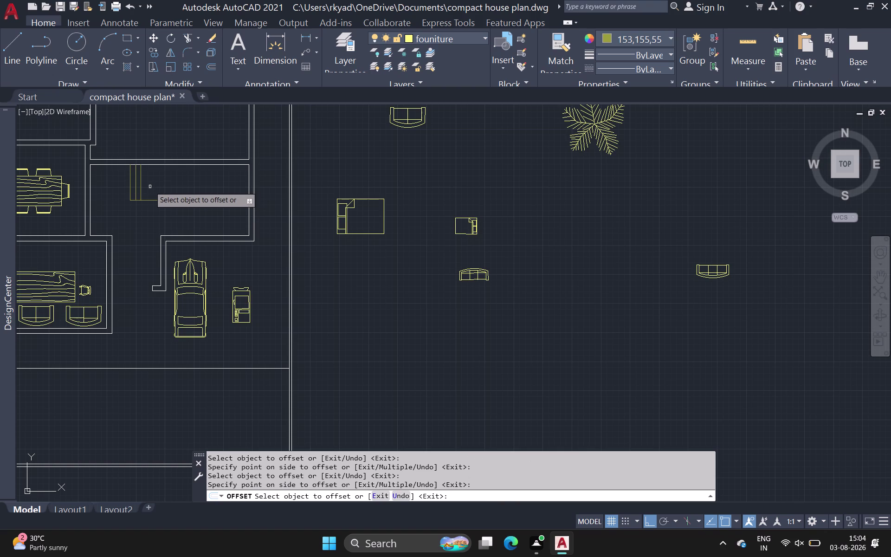
click(140, 191)
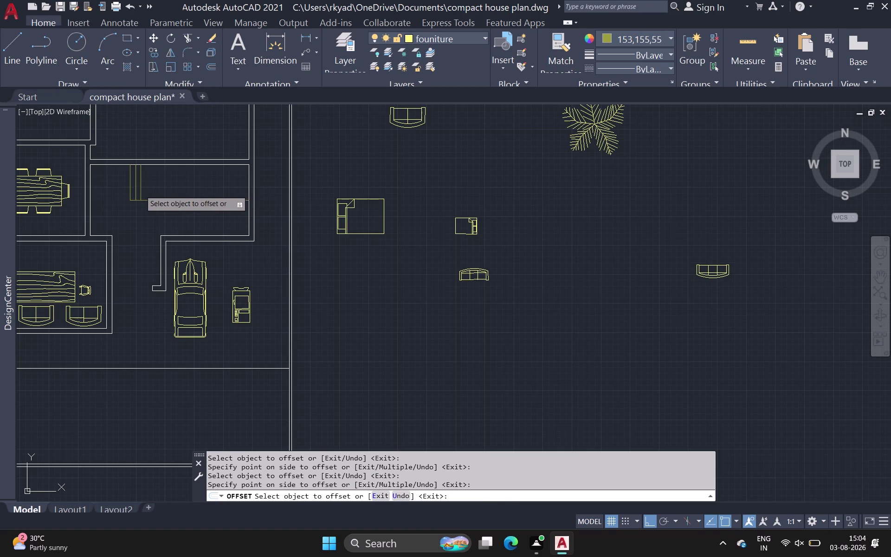
click(160, 186)
click(146, 189)
click(159, 190)
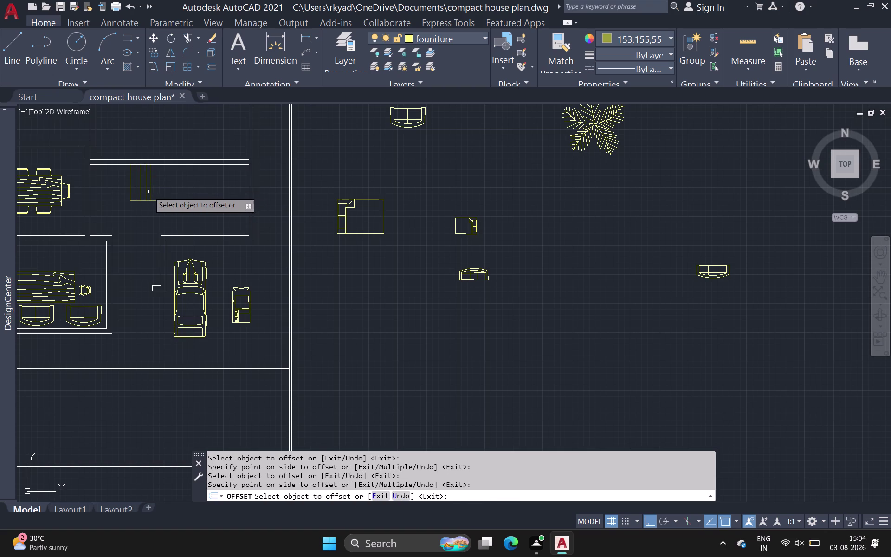
click(151, 189)
click(168, 186)
scroll(down, 3)
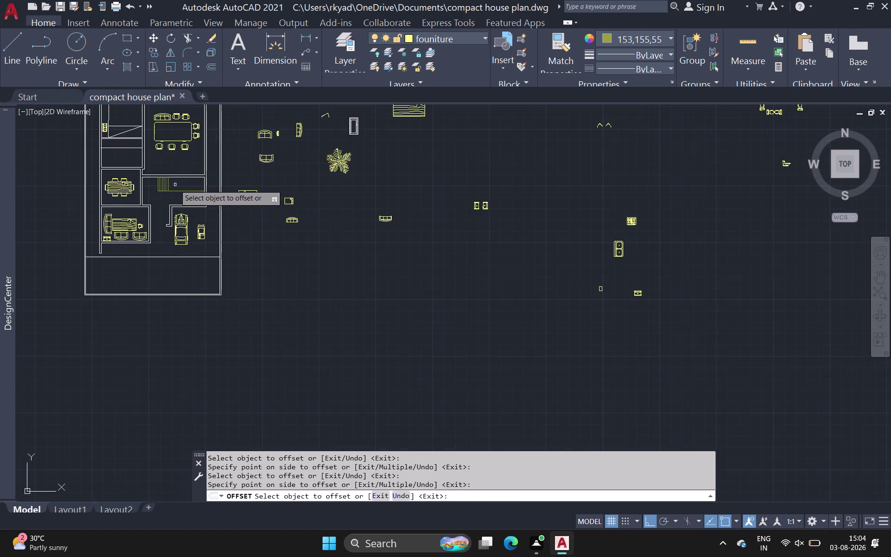
scroll(down, 3)
middle_click(175, 184)
scroll(up, 3)
key(ctrl+z)
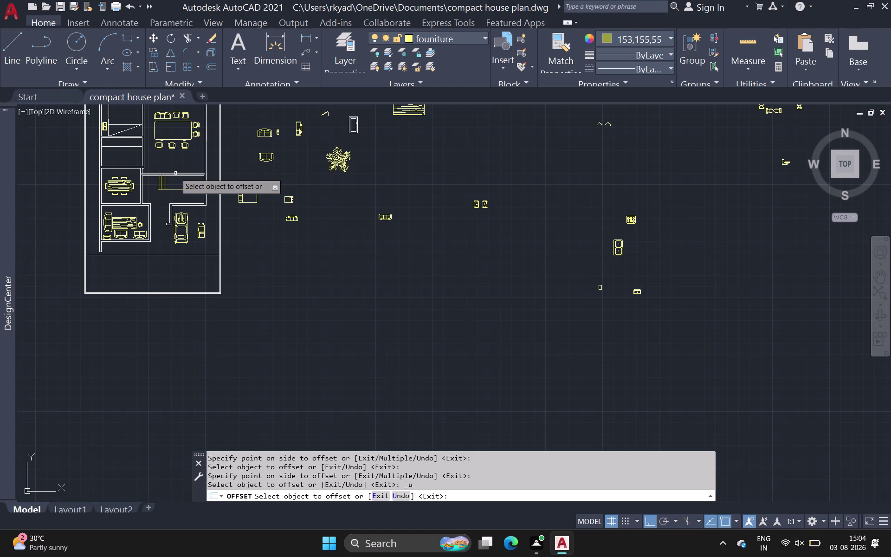
key(ctrl+z)
key(ctrl+z)
key(ctrl+z)
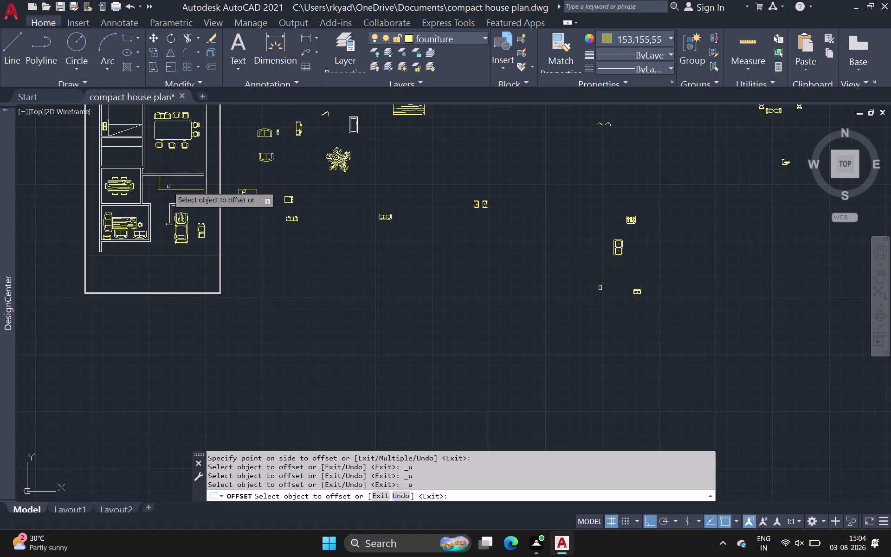
key(ctrl+z)
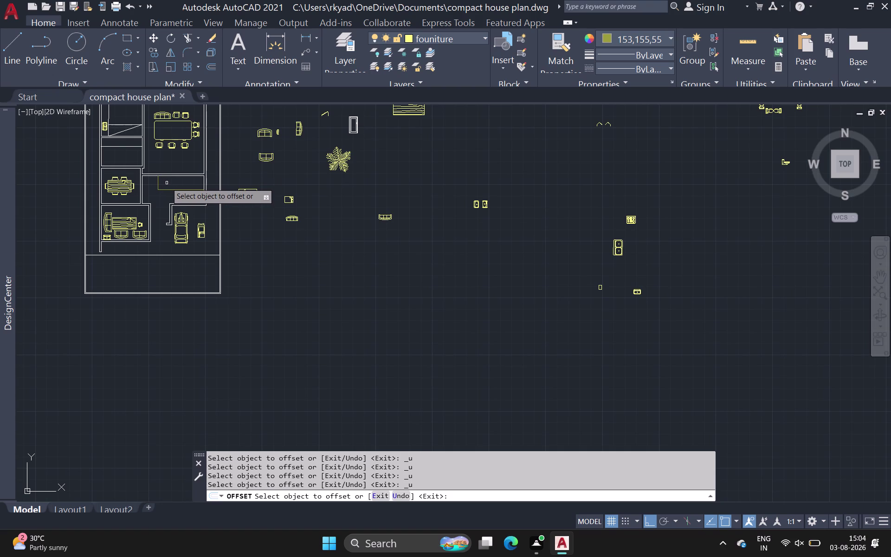
key(Escape)
scroll(up, 3)
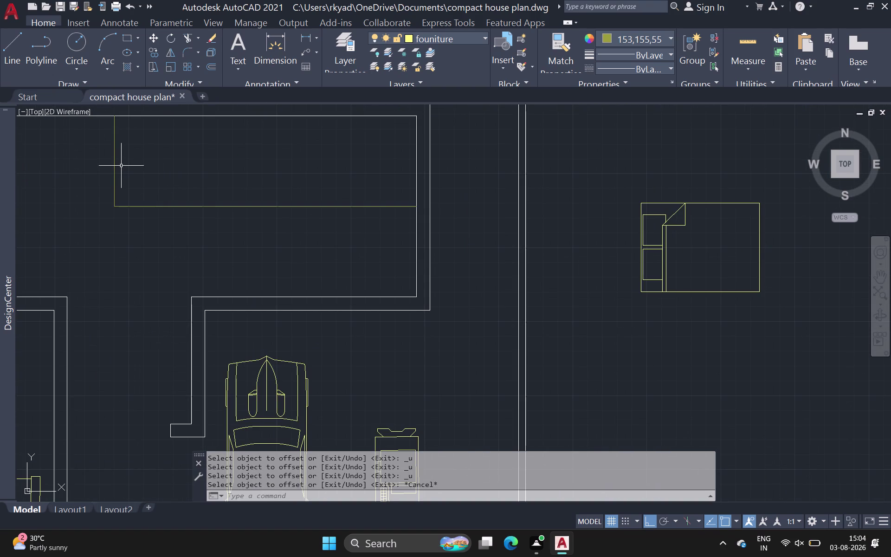
click(208, 67)
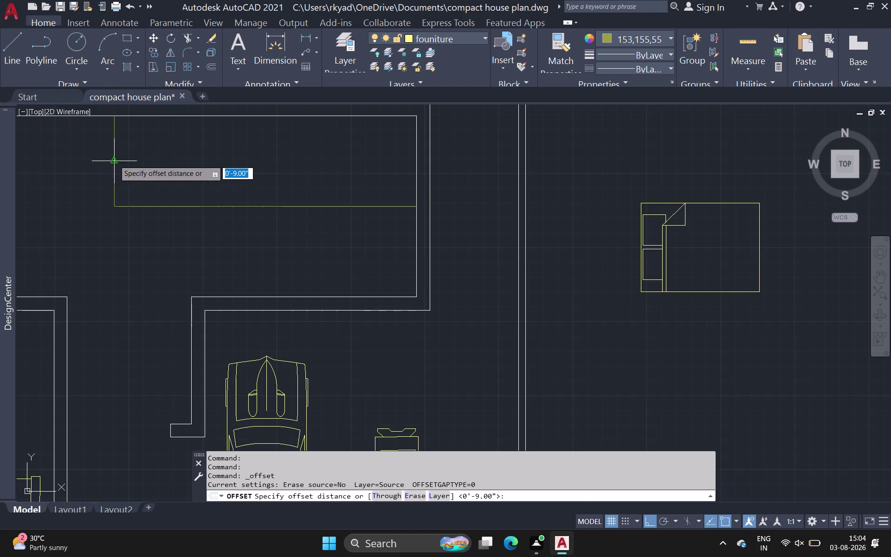
click(114, 160)
key(1)
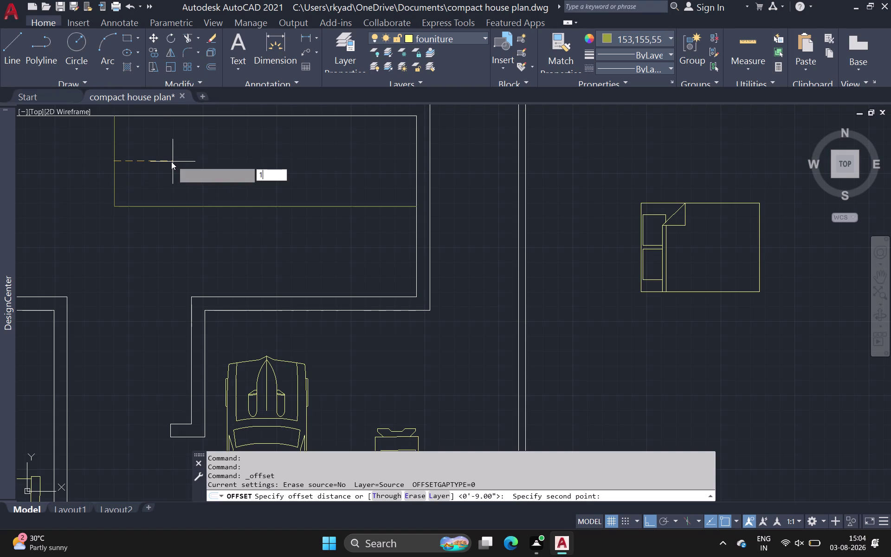
key(apostrophe)
key(space)
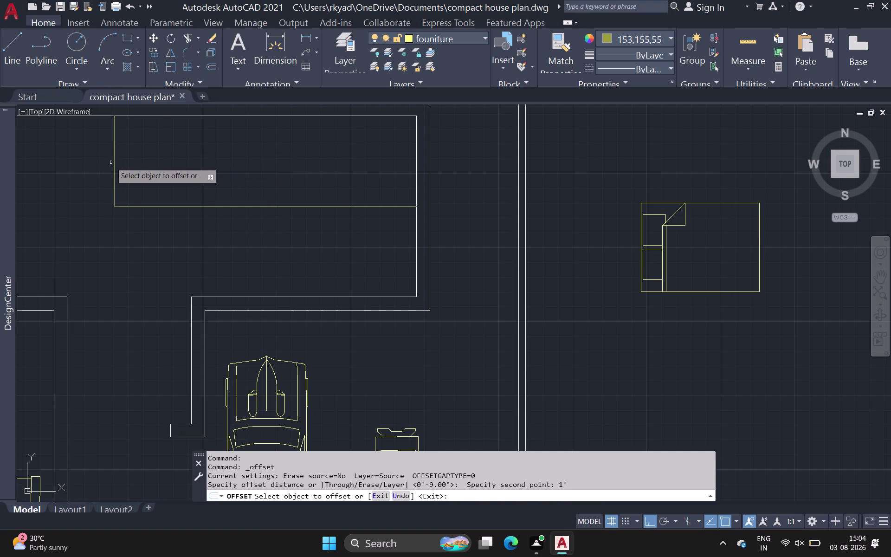
click(115, 161)
click(153, 162)
scroll(down, 3)
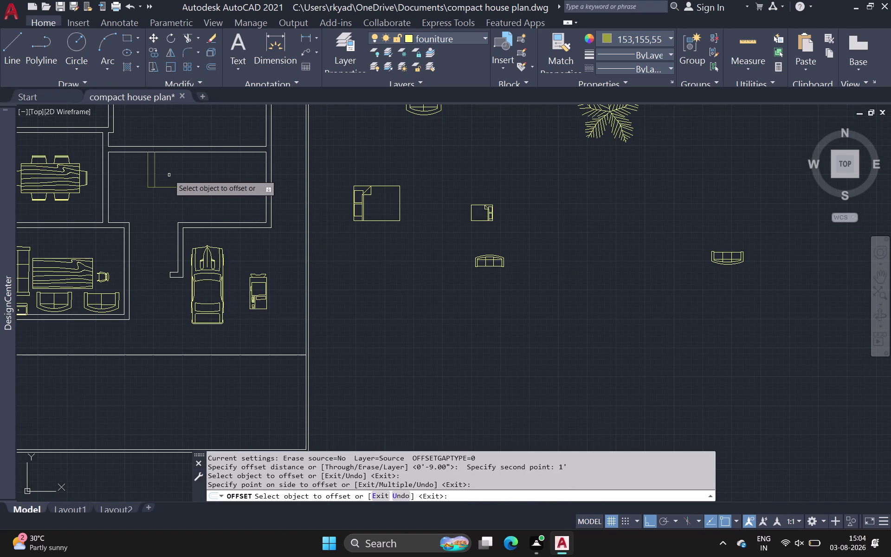
key(Escape)
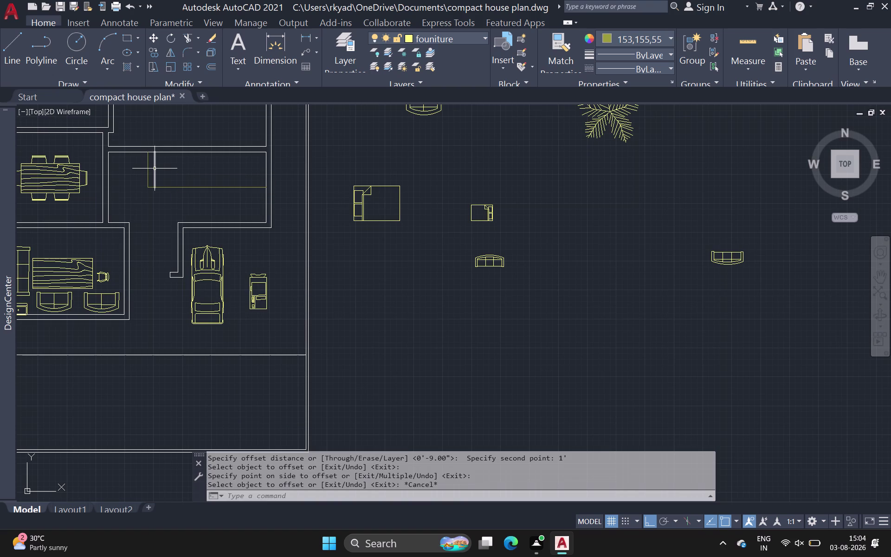
click(154, 168)
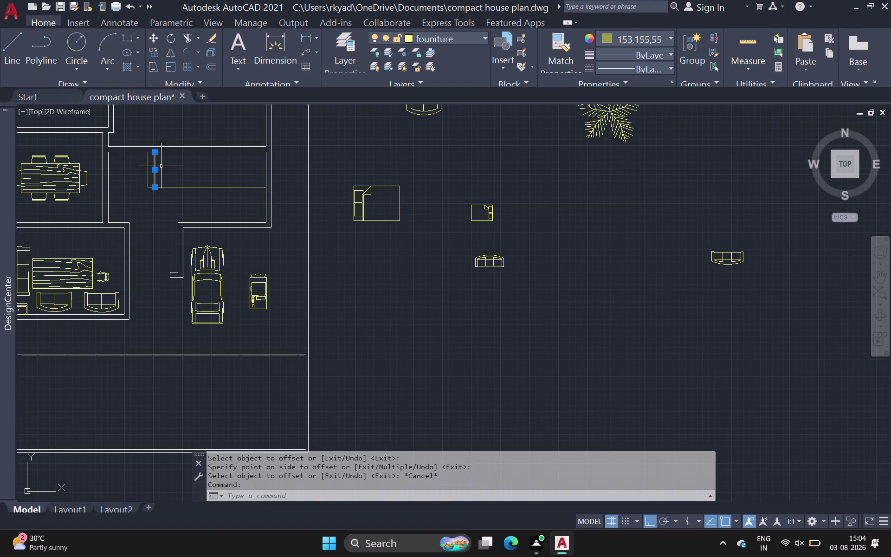
key(Delete)
key(space)
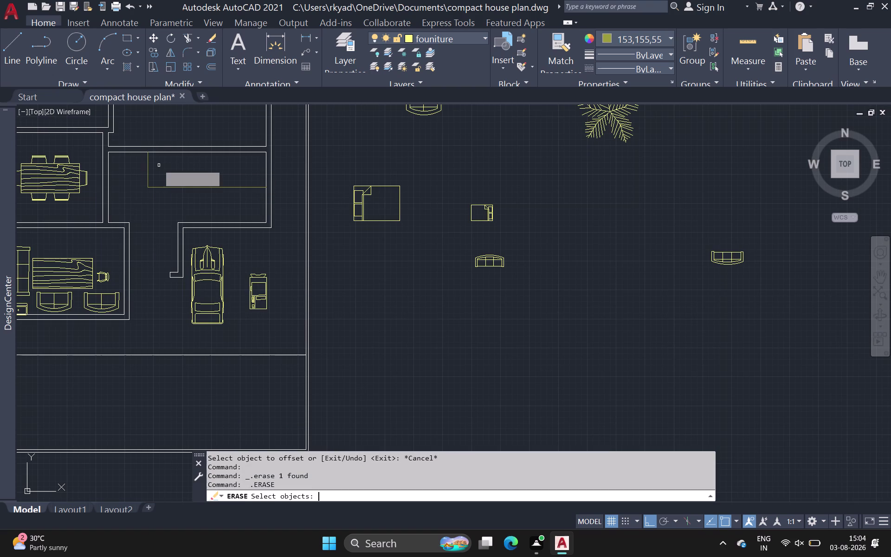
key(Escape)
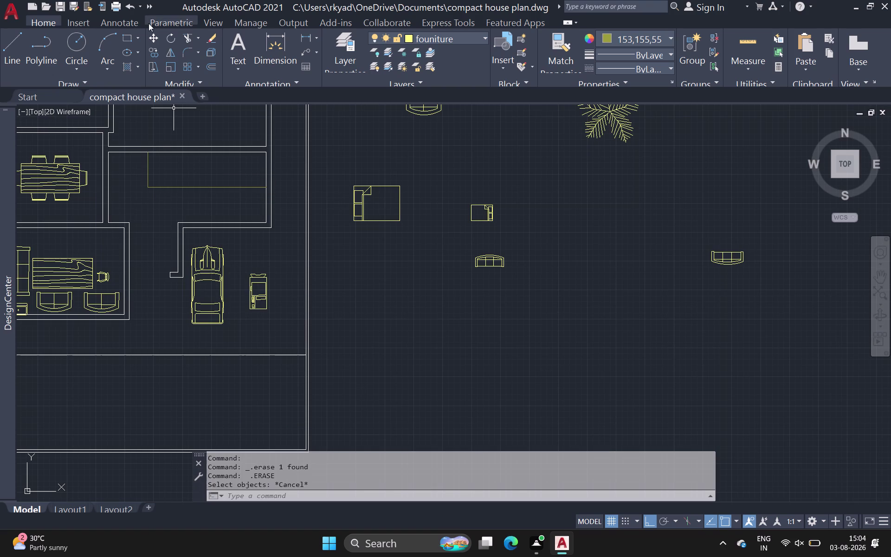
click(212, 65)
scroll(up, 3)
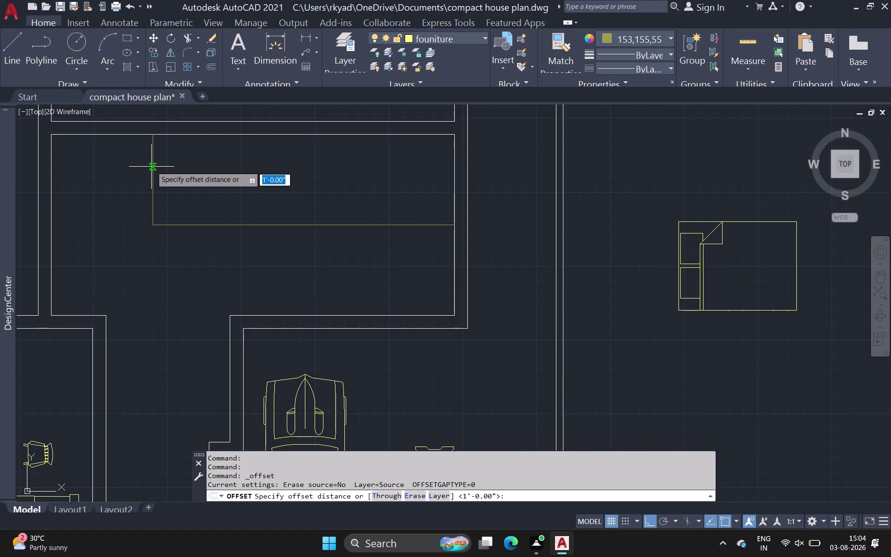
Try twice to enter the offset distance, cancelling each failed attempt.
click(153, 164)
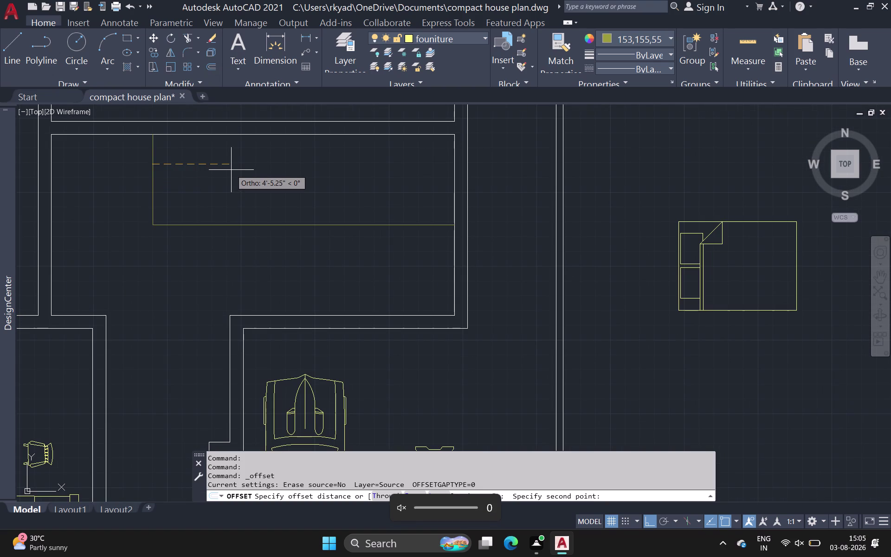
key(apostrophe)
key(Return)
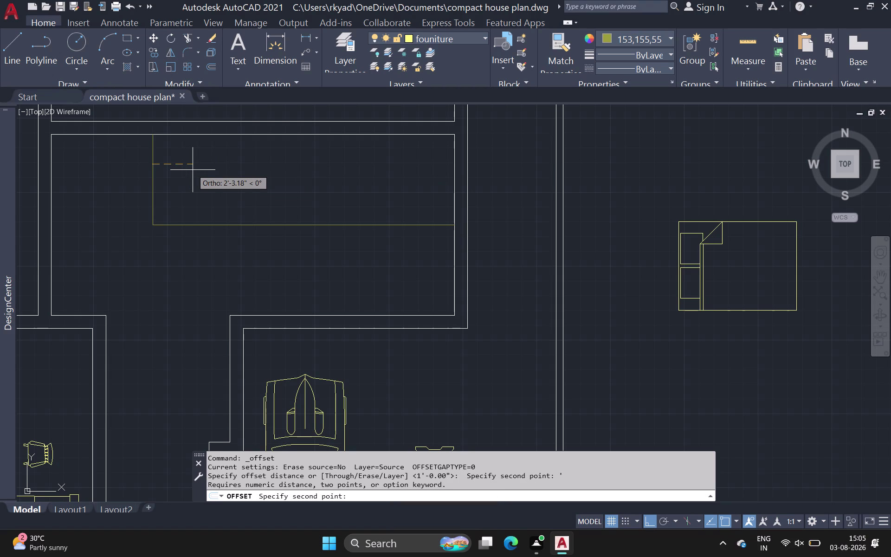
key(Escape)
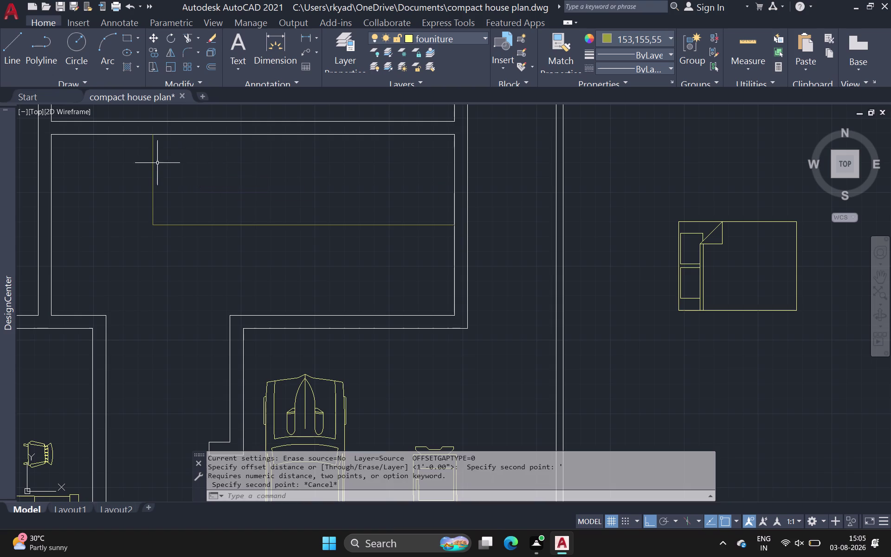
click(214, 65)
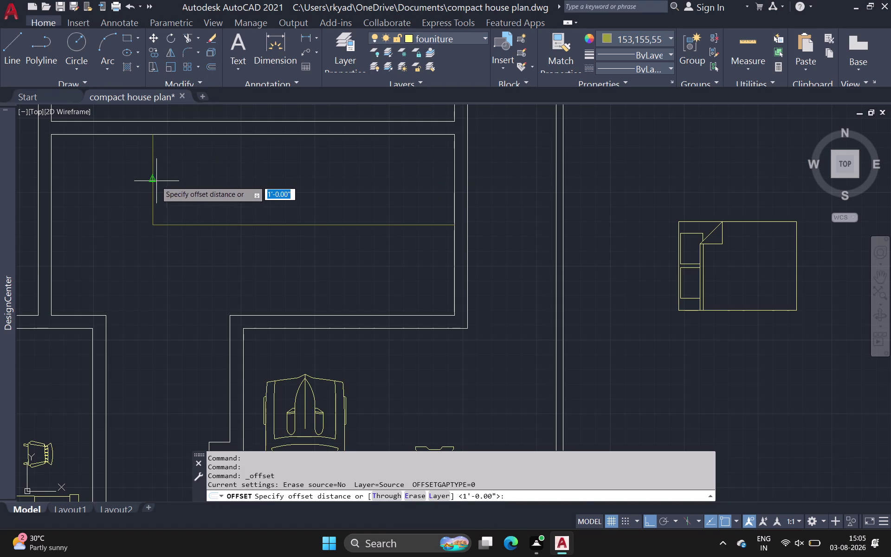
click(153, 180)
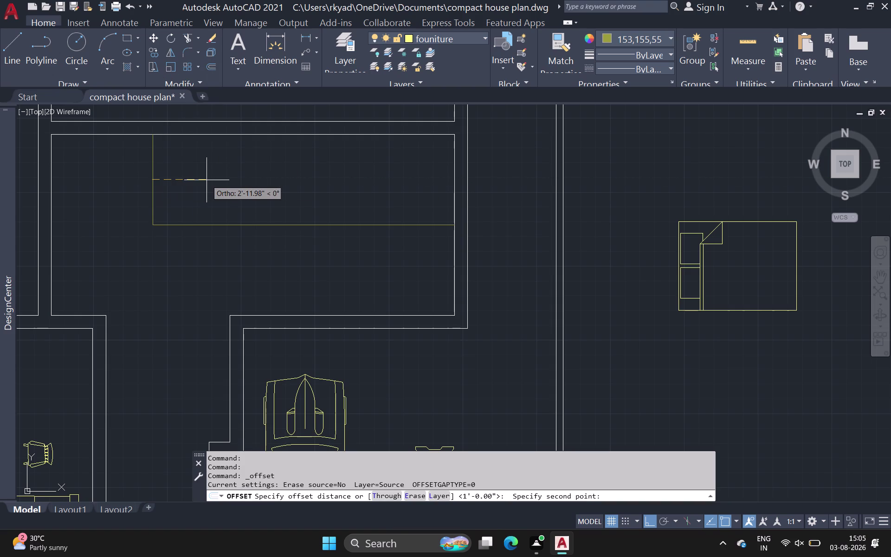
key(apostrophe)
key(Return)
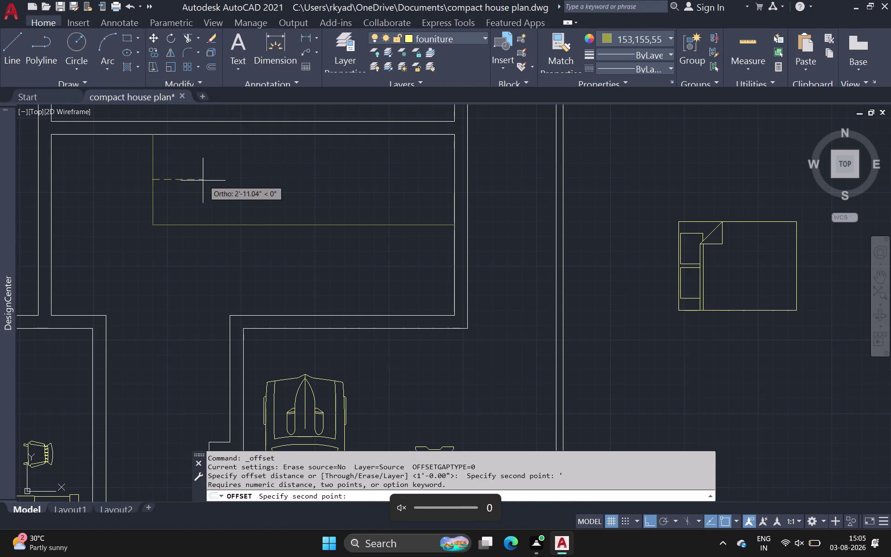
key(Escape)
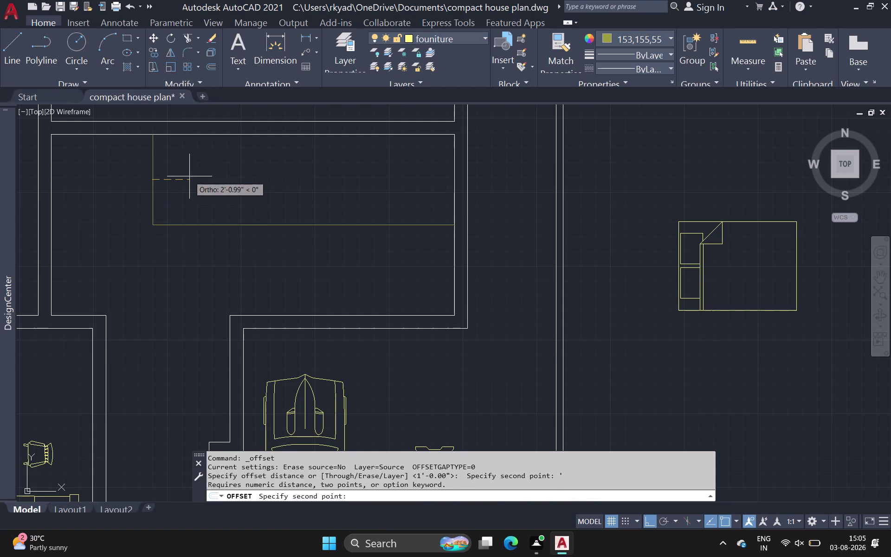
Set the offset distance to 2' and offset the stair's left edge into the first treads.
click(206, 64)
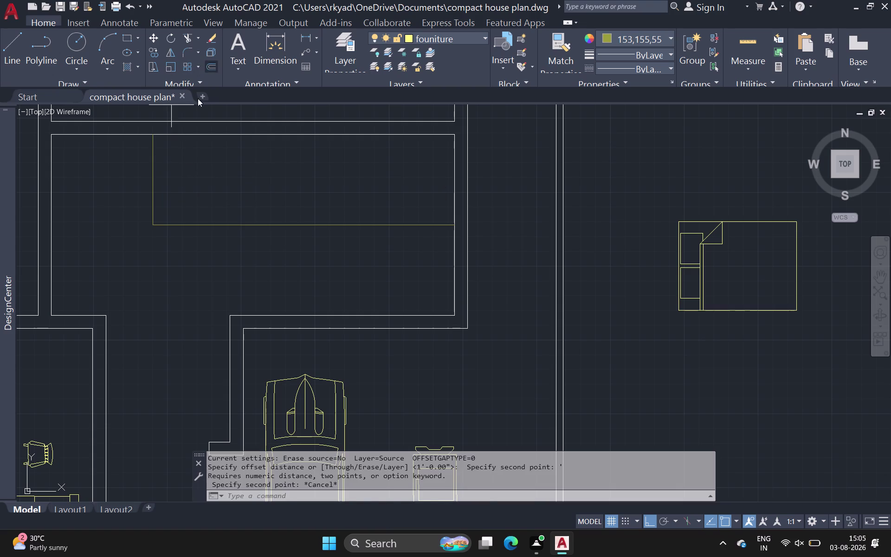
drag(152, 182, 169, 181)
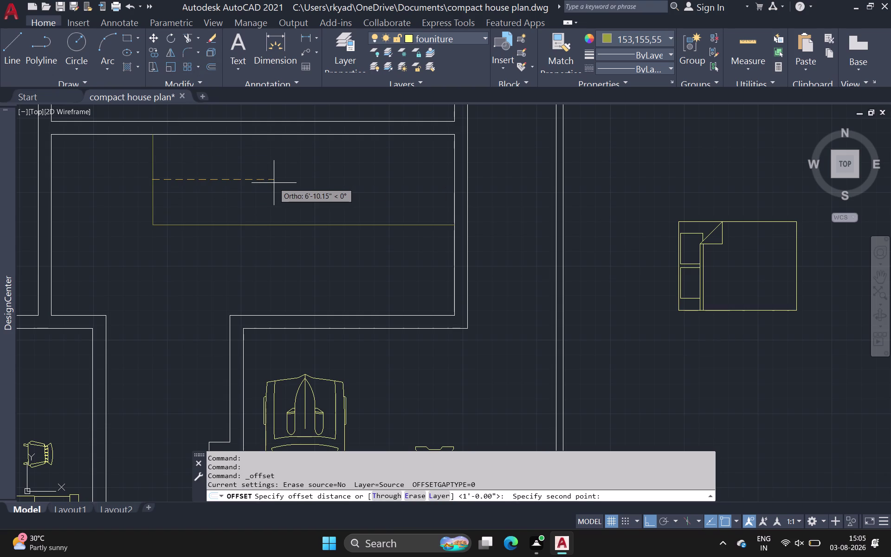
key(2)
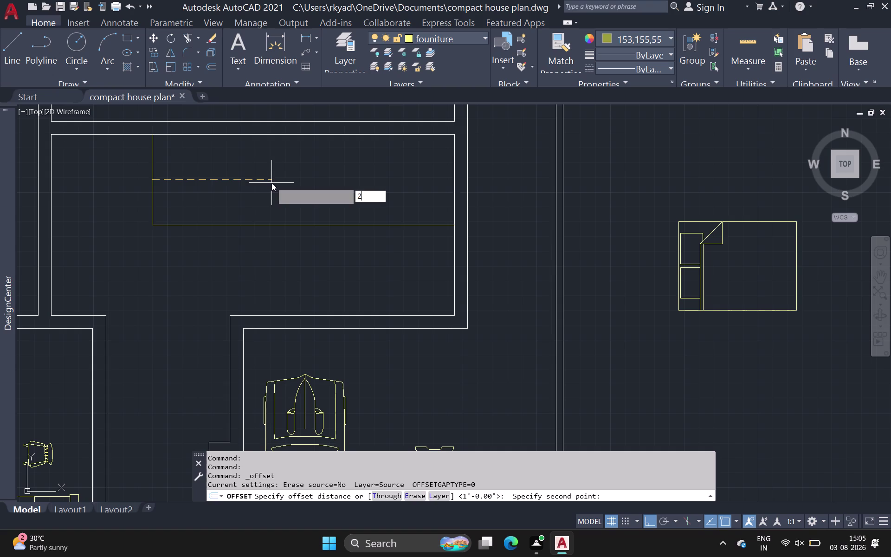
key(apostrophe)
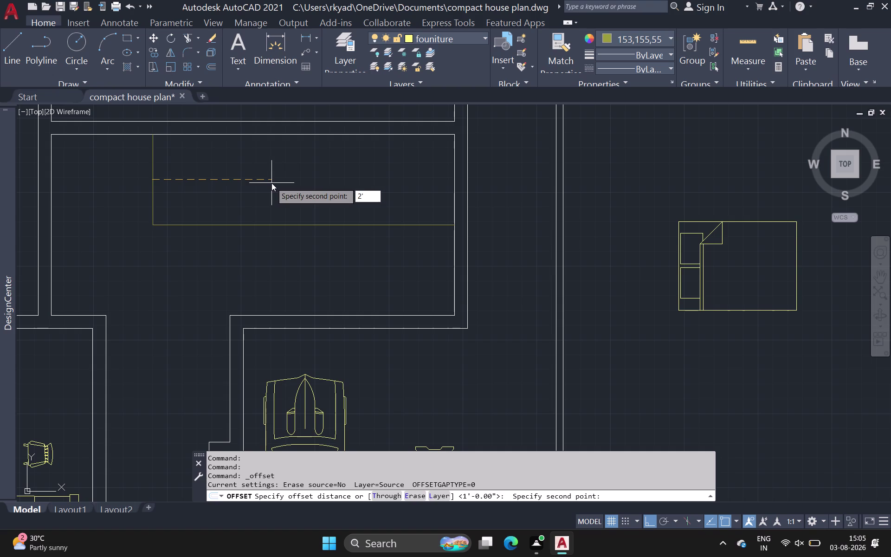
key(Return)
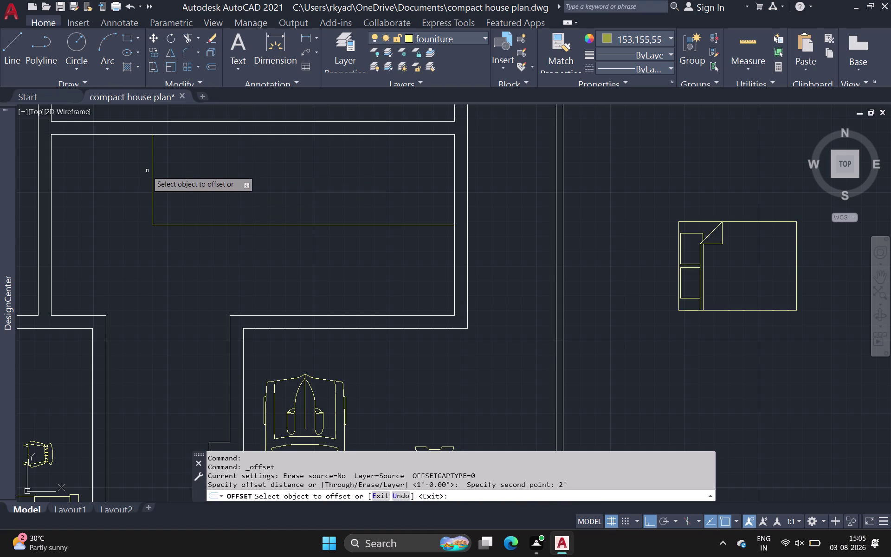
click(153, 168)
click(171, 171)
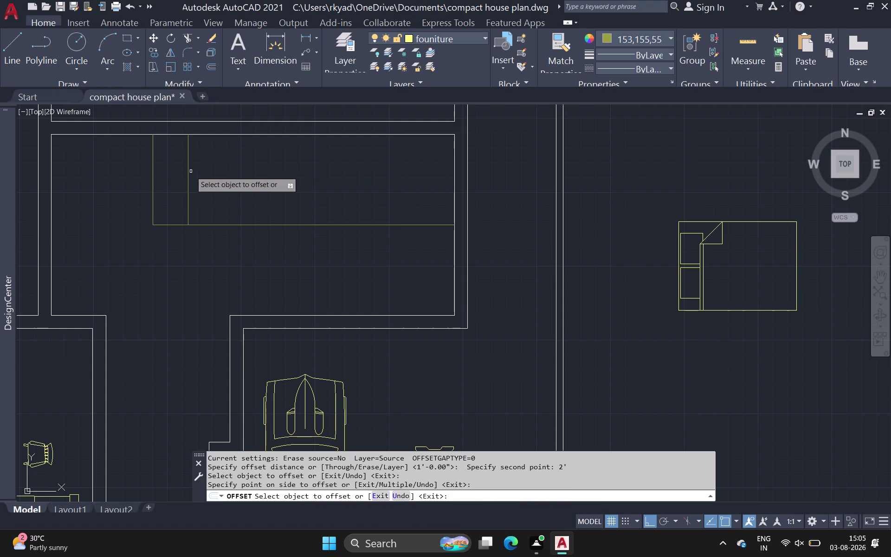
click(189, 171)
click(235, 182)
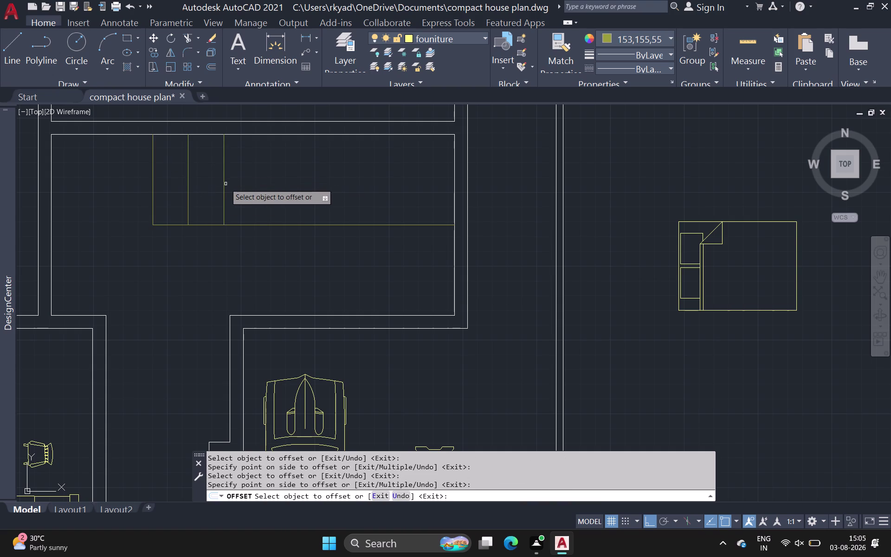
Keep offsetting each new tread line 2' rightward to the stair's right end.
click(223, 185)
click(253, 188)
click(259, 185)
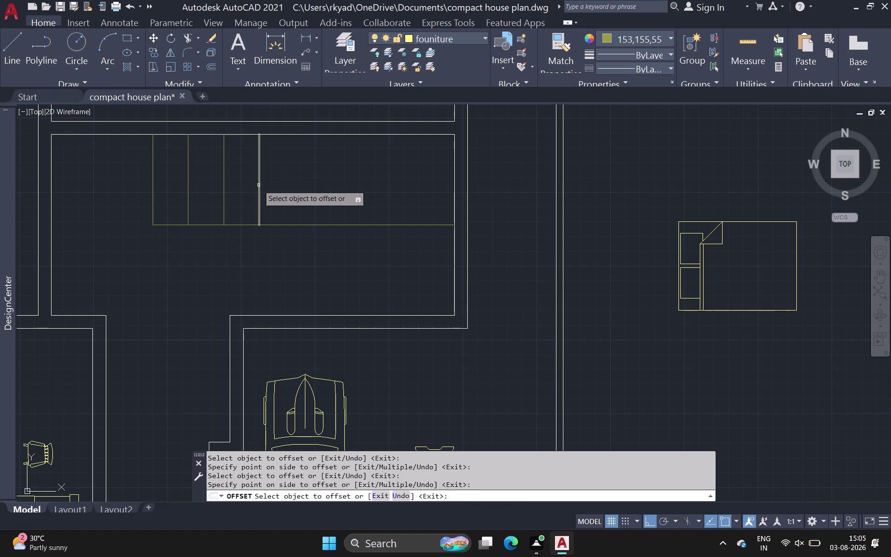
click(294, 182)
click(294, 181)
click(323, 180)
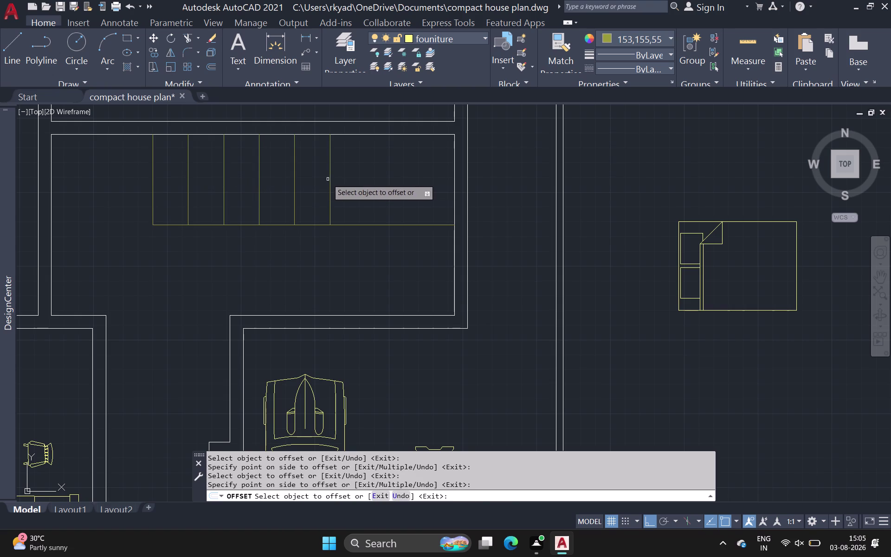
click(329, 179)
click(376, 183)
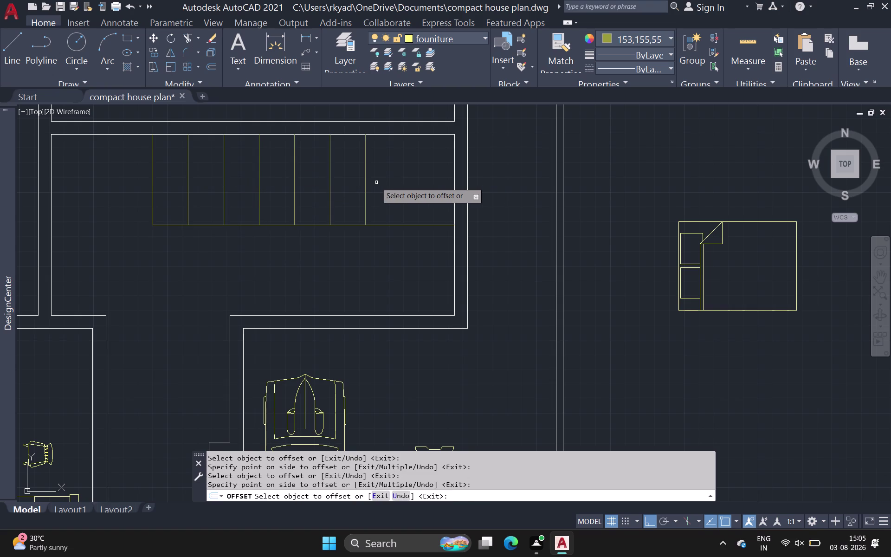
scroll(down, 3)
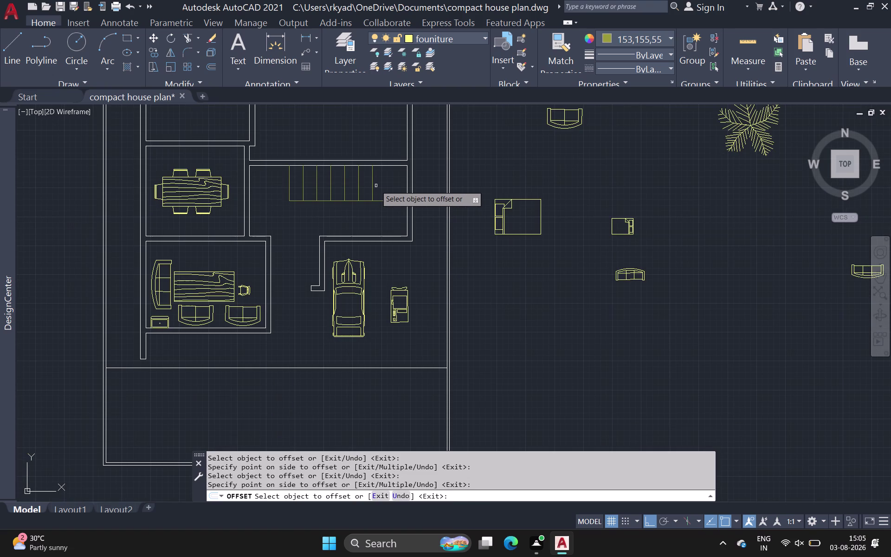
key(Escape)
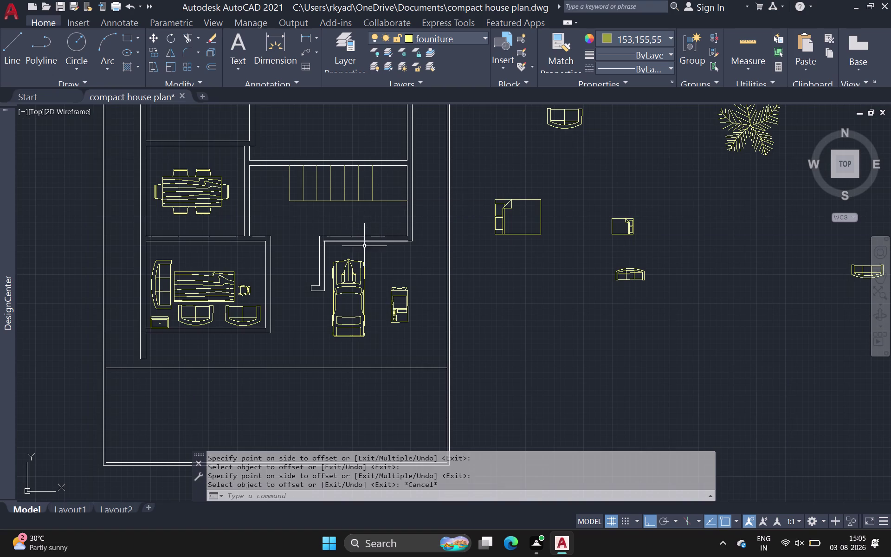
Draw a short opening line below the stairs.
click(20, 58)
scroll(up, 3)
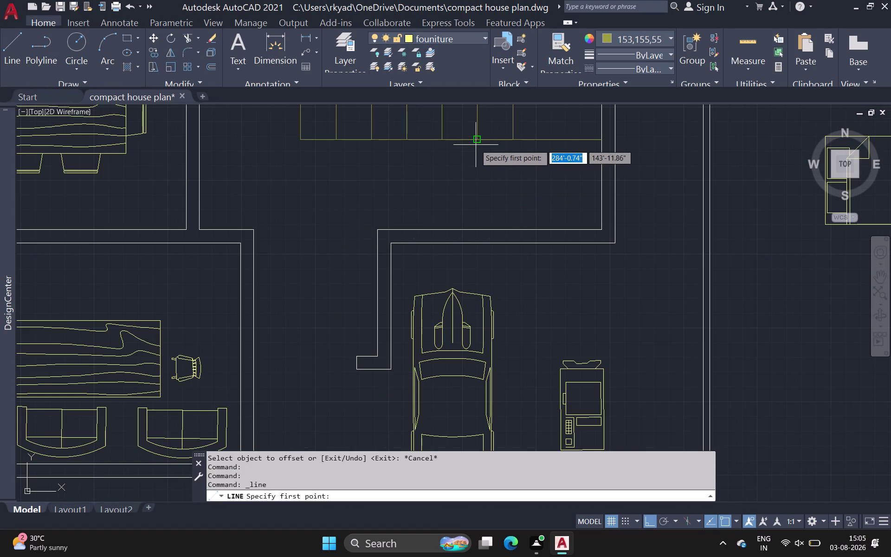
click(479, 141)
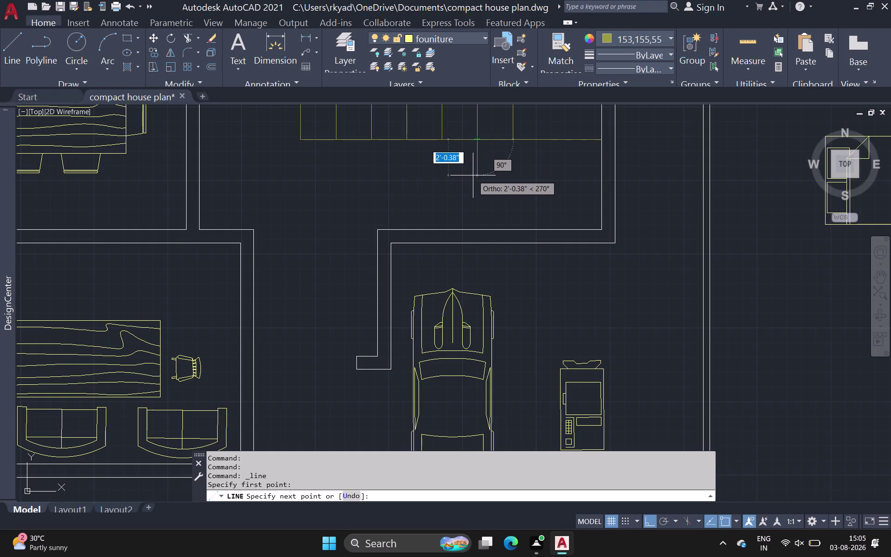
scroll(down, 3)
middle_drag(473, 175, 413, 144)
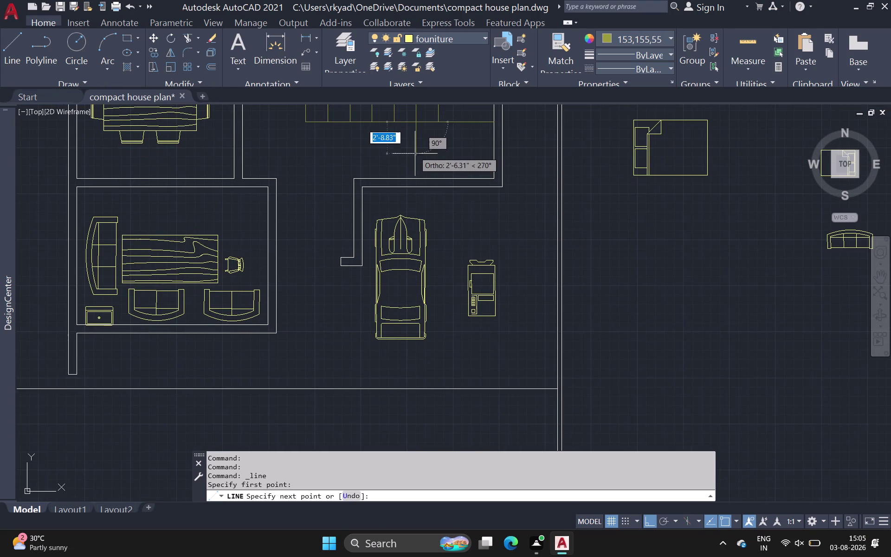
click(419, 178)
key(space)
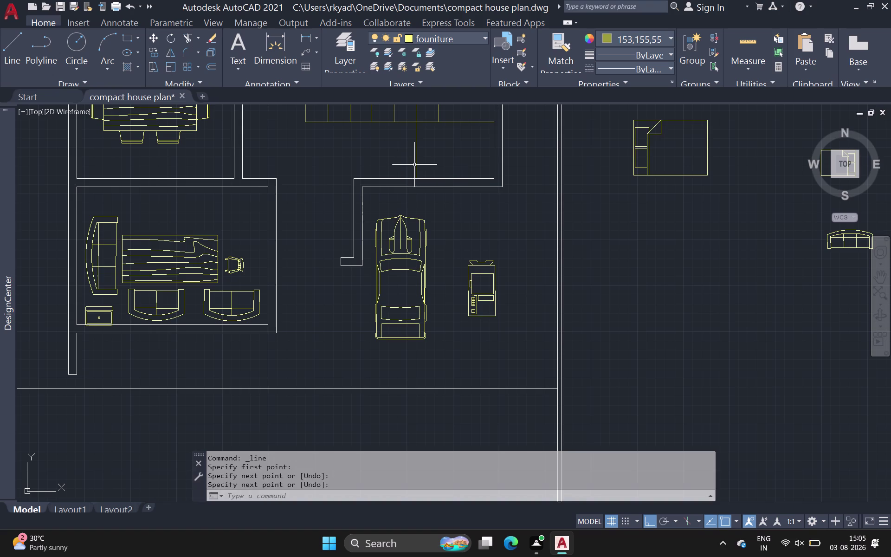
Draw a second vertical opening line, then pan out to the whole house plan.
key(space)
drag(393, 124, 393, 128)
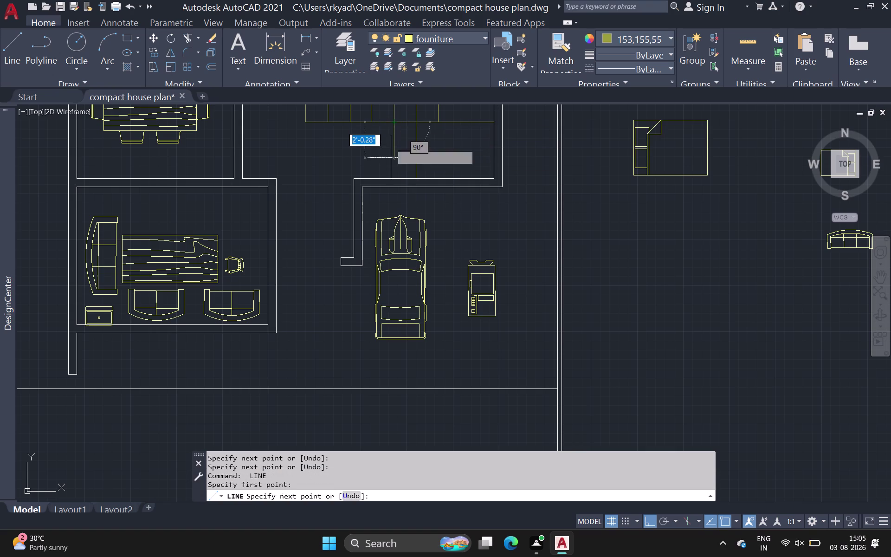
click(394, 179)
key(space)
key(space)
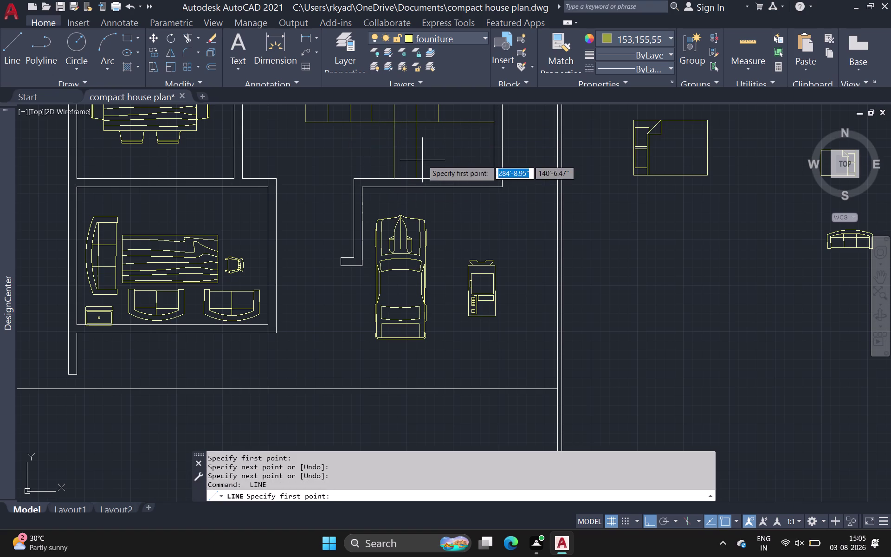
scroll(down, 3)
middle_drag(436, 158, 369, 157)
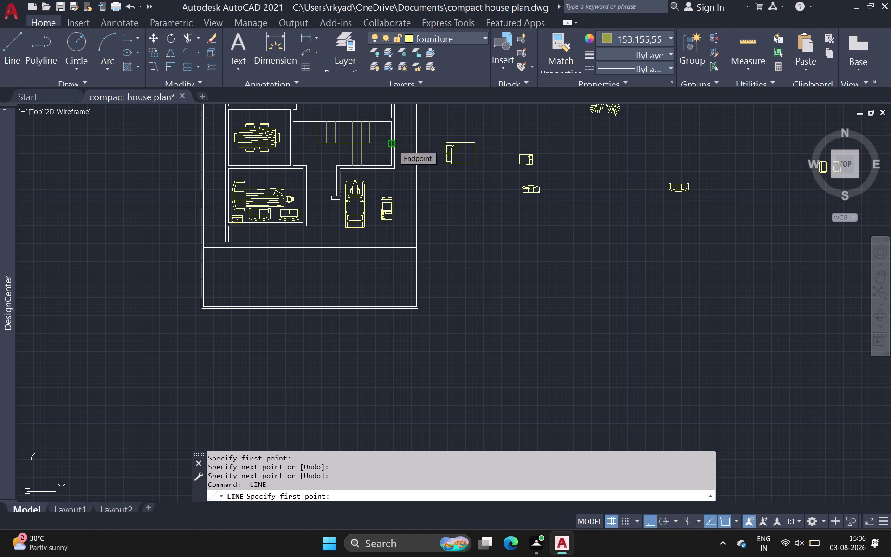
Set the drawing colour to ByBlock and draw a line near the stair landing.
click(4, 50)
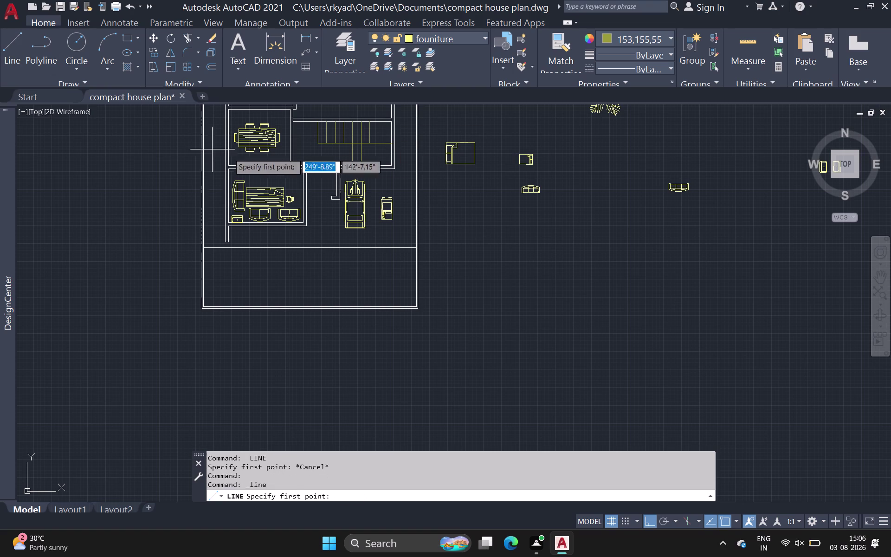
click(648, 36)
click(629, 75)
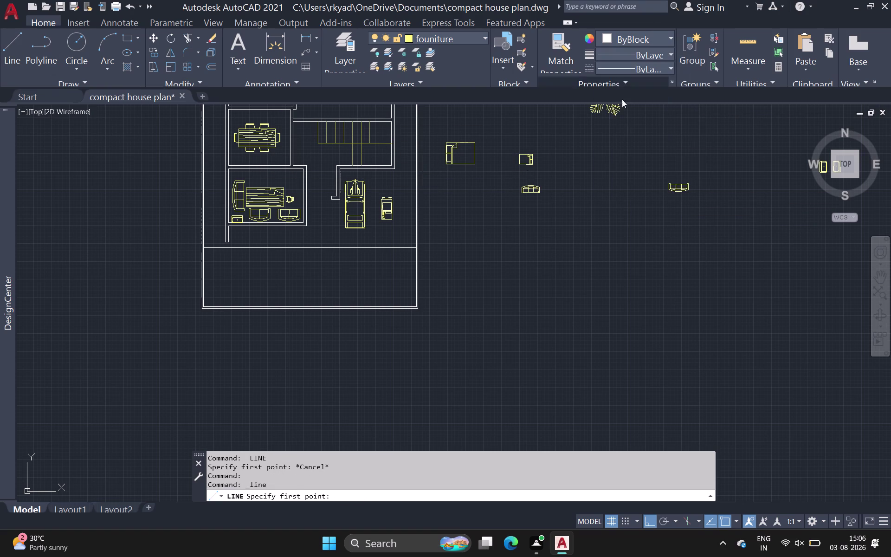
scroll(up, 3)
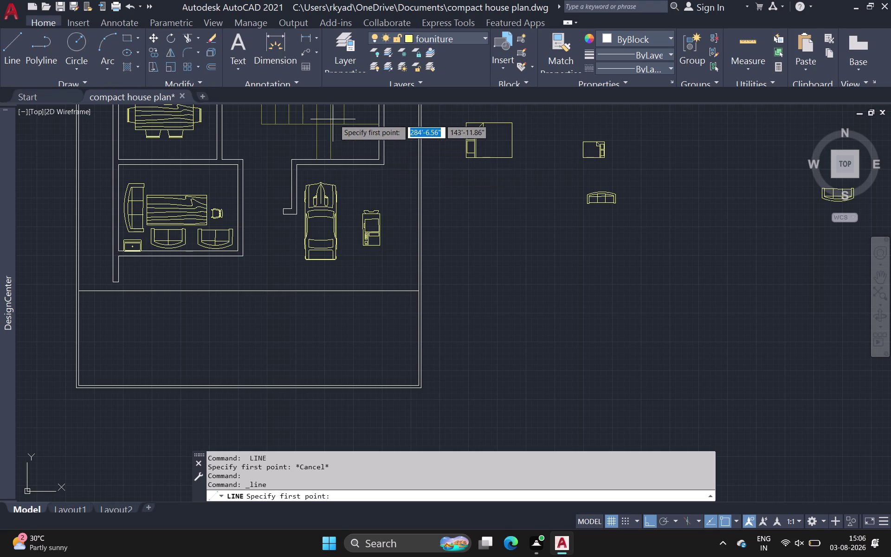
click(346, 125)
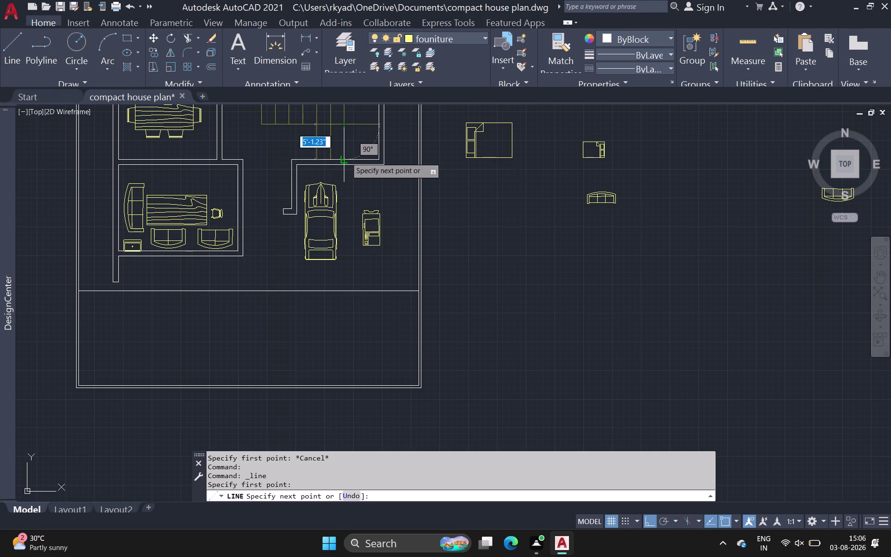
click(347, 157)
key(Escape)
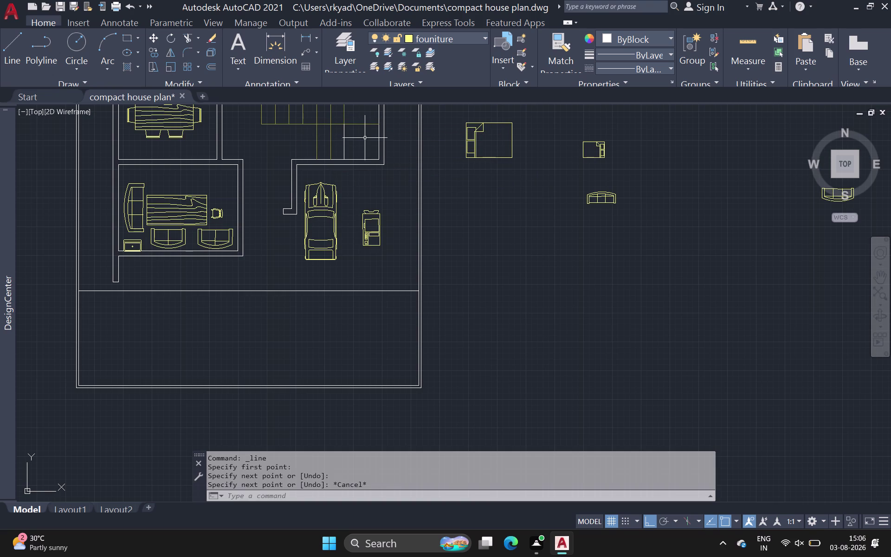
Select the short line beside the stairs and delete it.
middle_drag(365, 138, 352, 190)
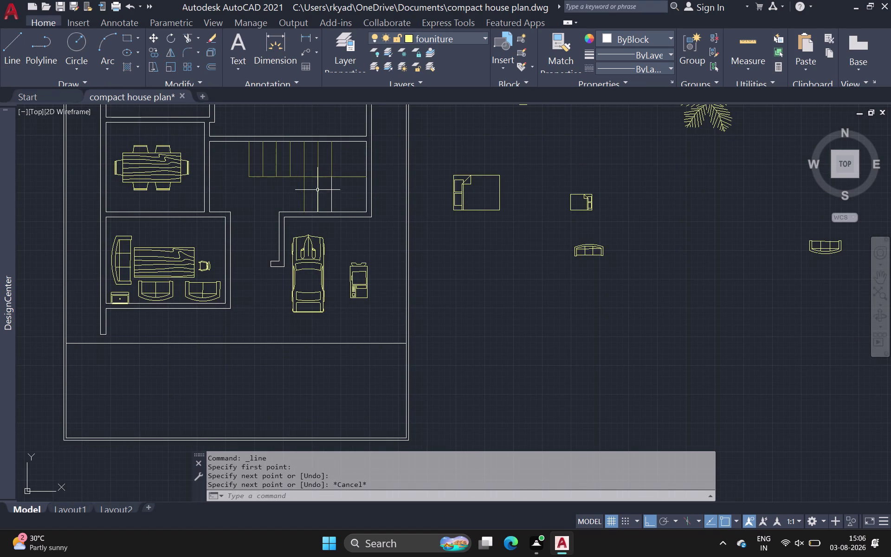
click(332, 186)
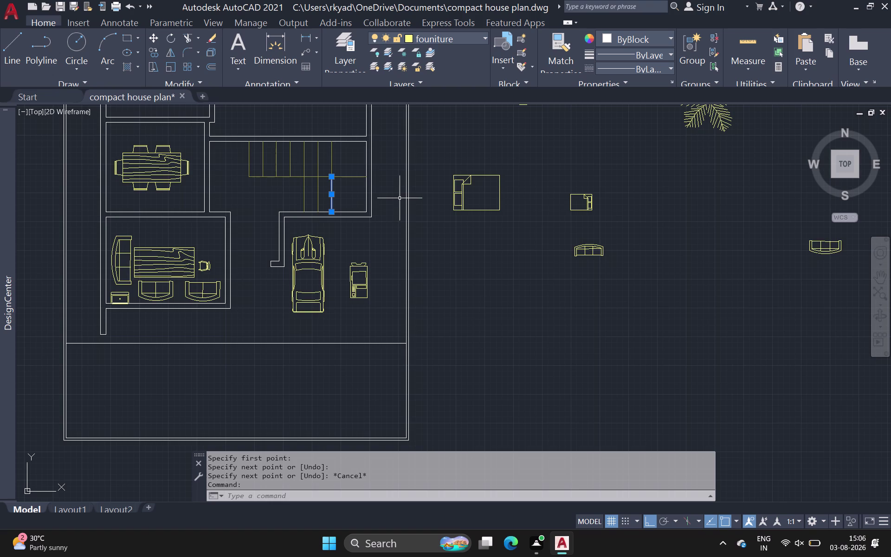
key(Delete)
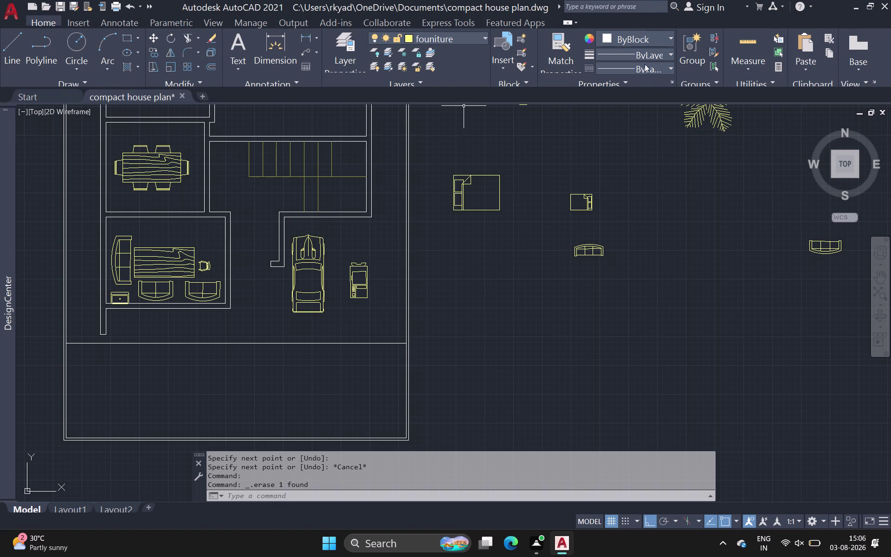
click(651, 55)
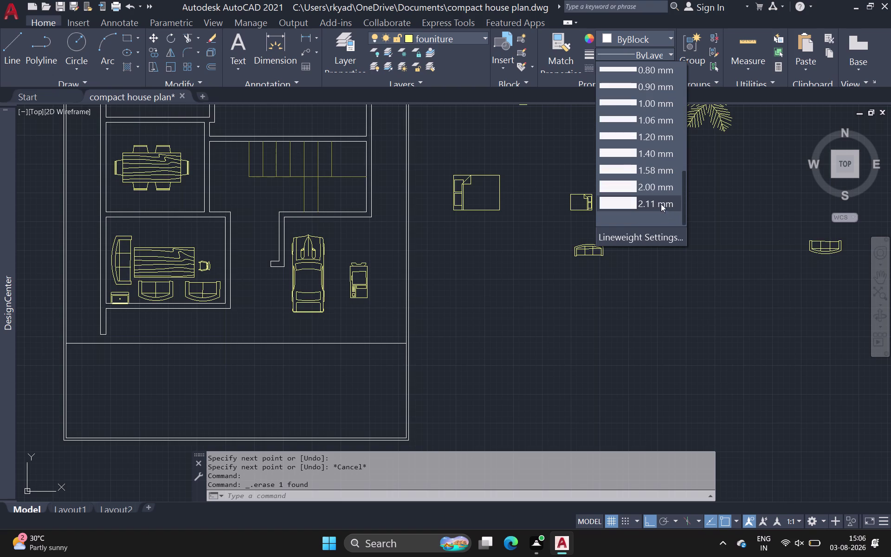
Set the lineweight to 0.40 mm and check the Lineweight Settings dialog.
scroll(up, 3)
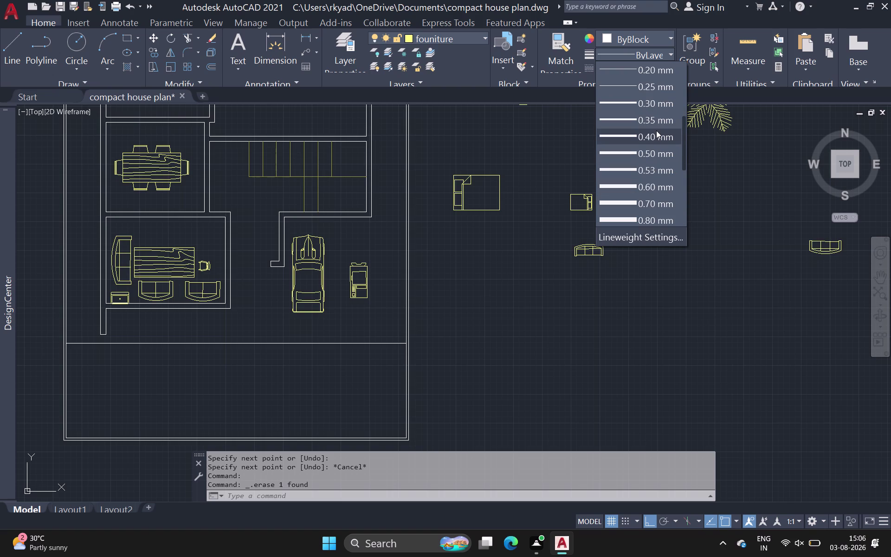
click(656, 130)
click(672, 49)
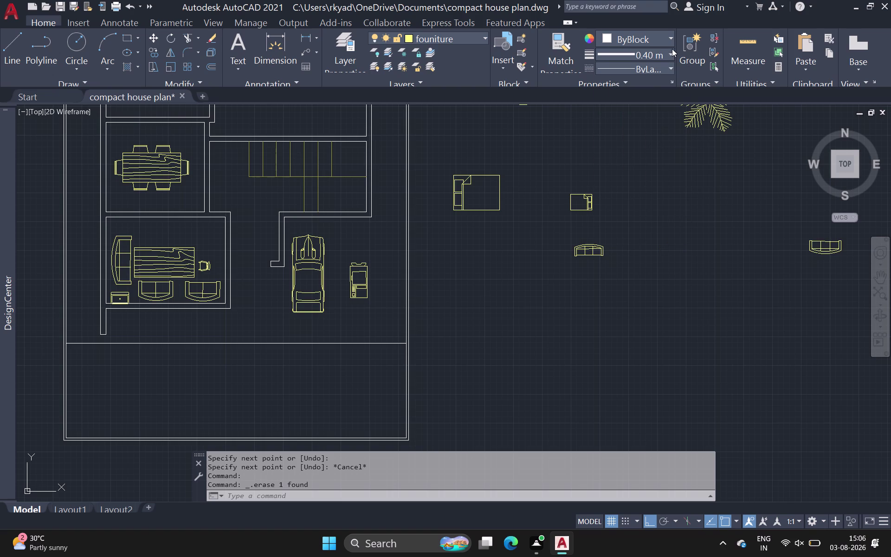
click(681, 234)
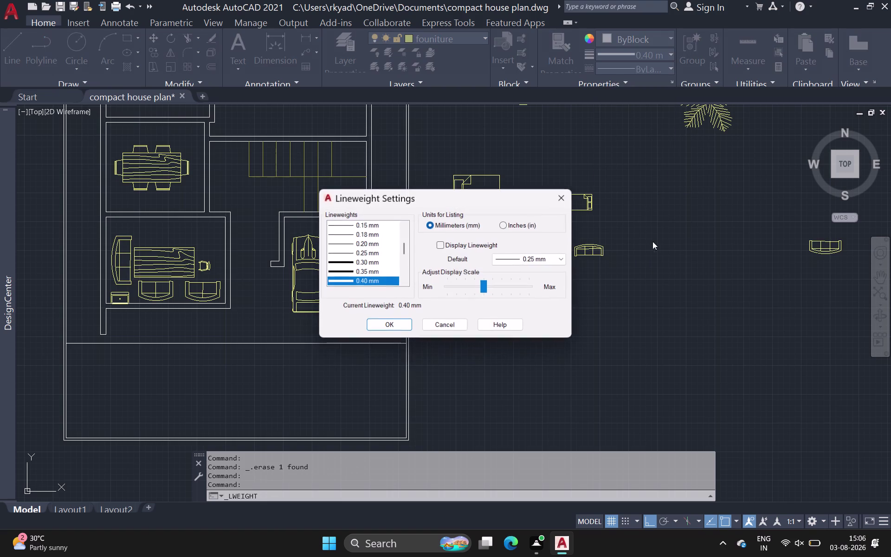
click(438, 241)
click(389, 322)
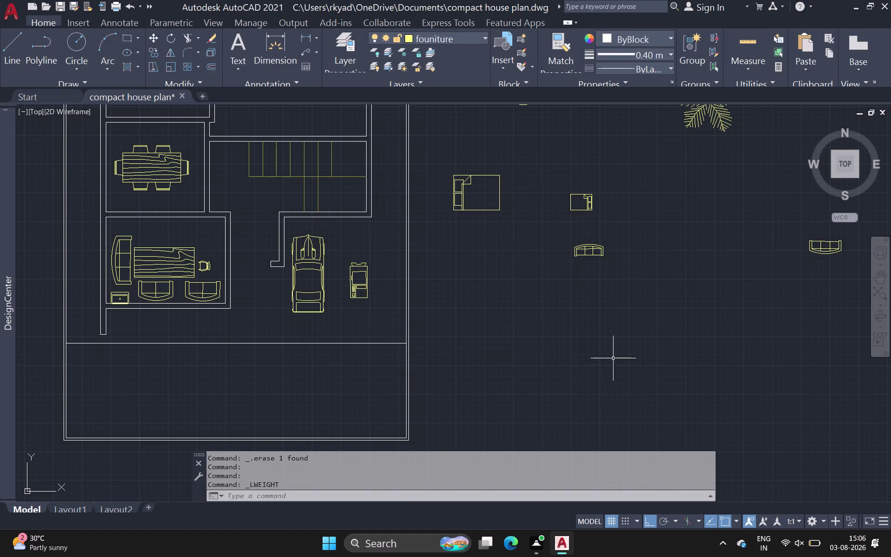
Draw a horizontal line in the open area right of the plan.
click(585, 346)
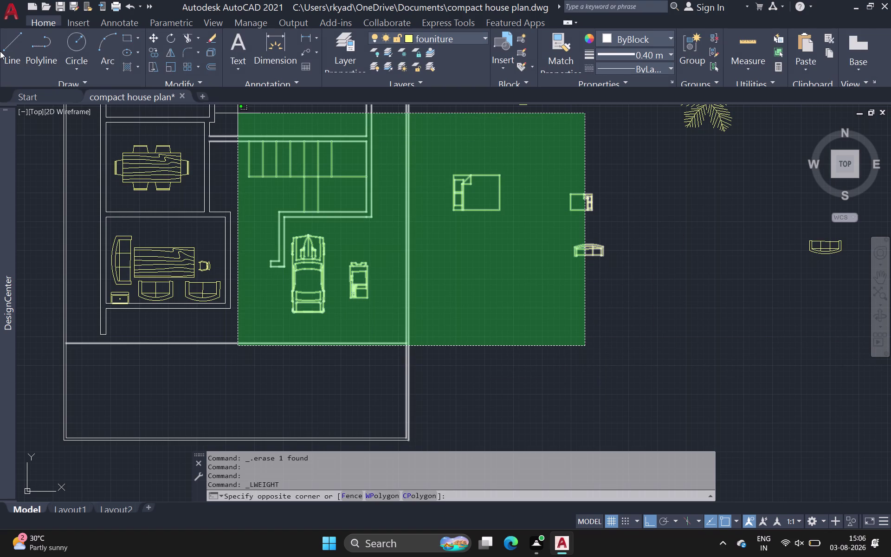
click(0, 51)
click(4, 50)
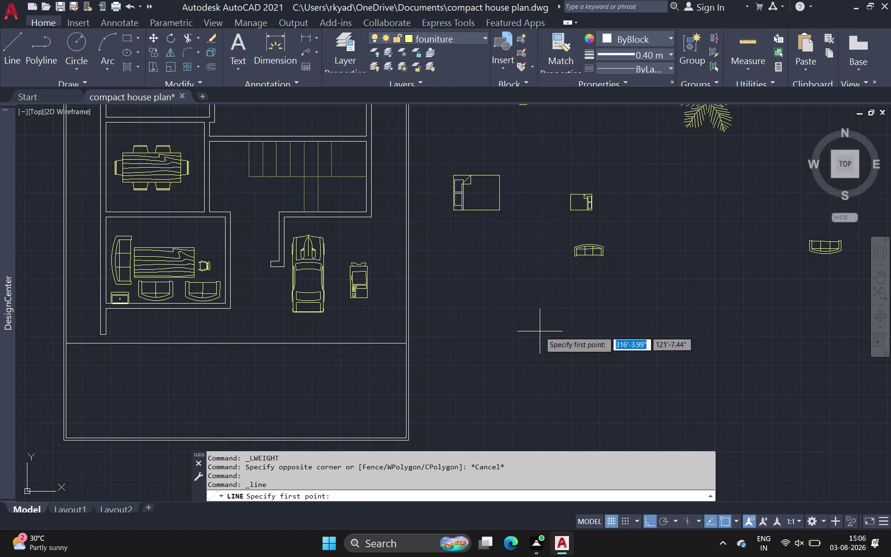
click(540, 330)
click(678, 331)
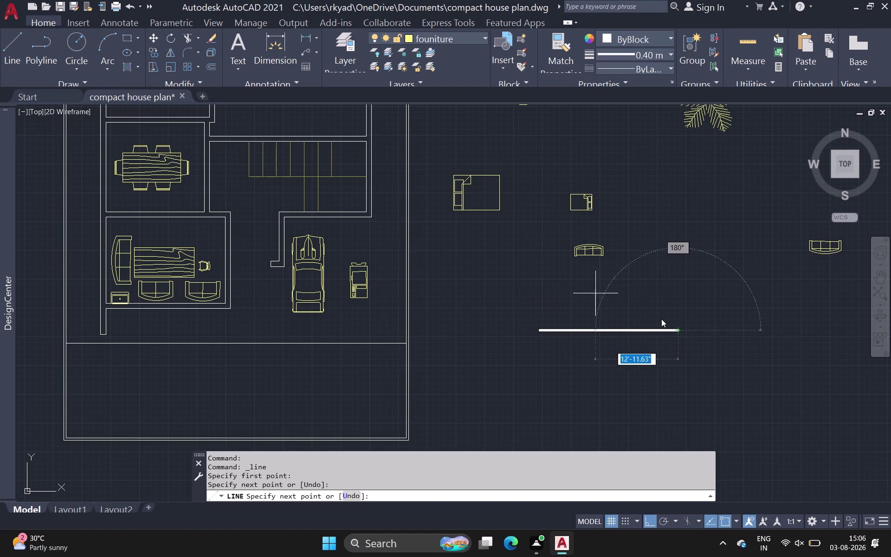
key(space)
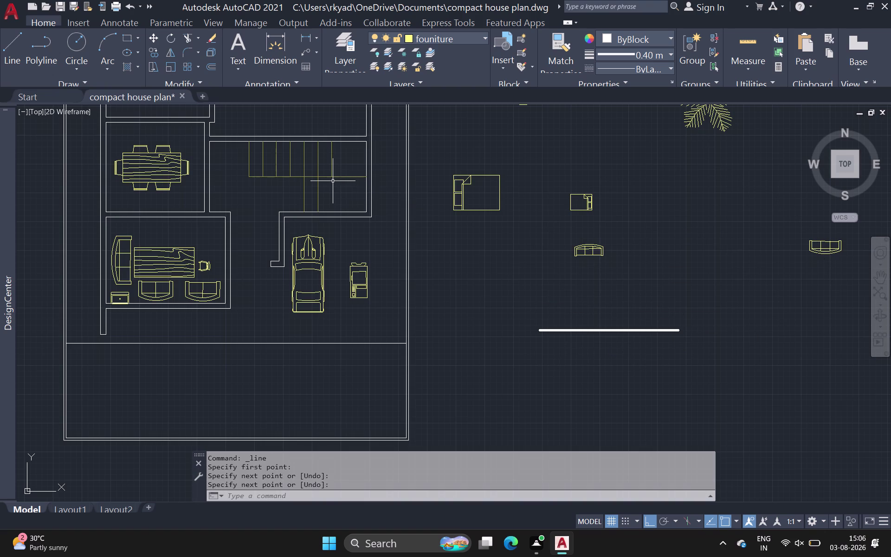
key(space)
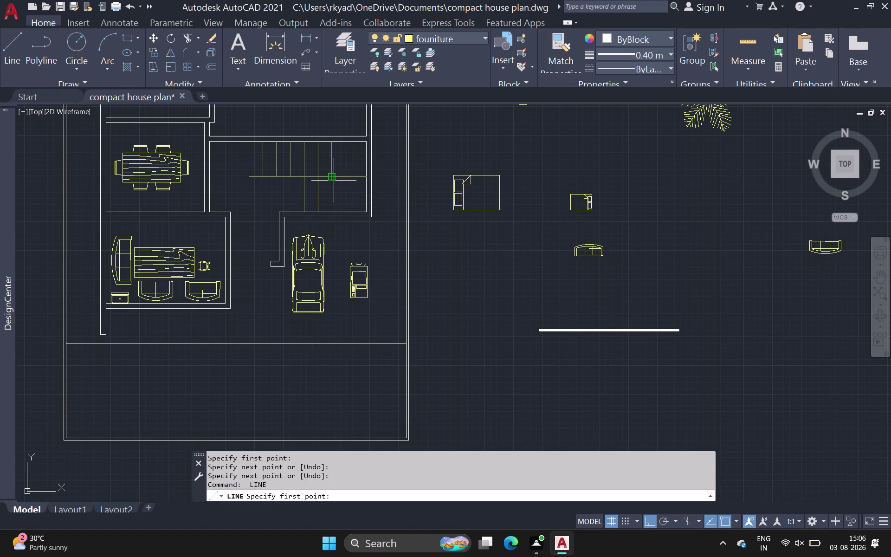
scroll(up, 3)
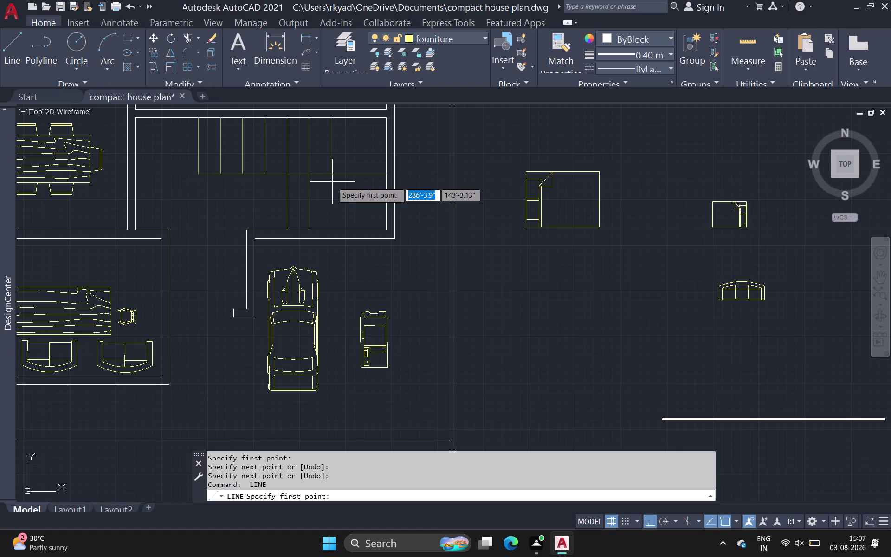
click(331, 174)
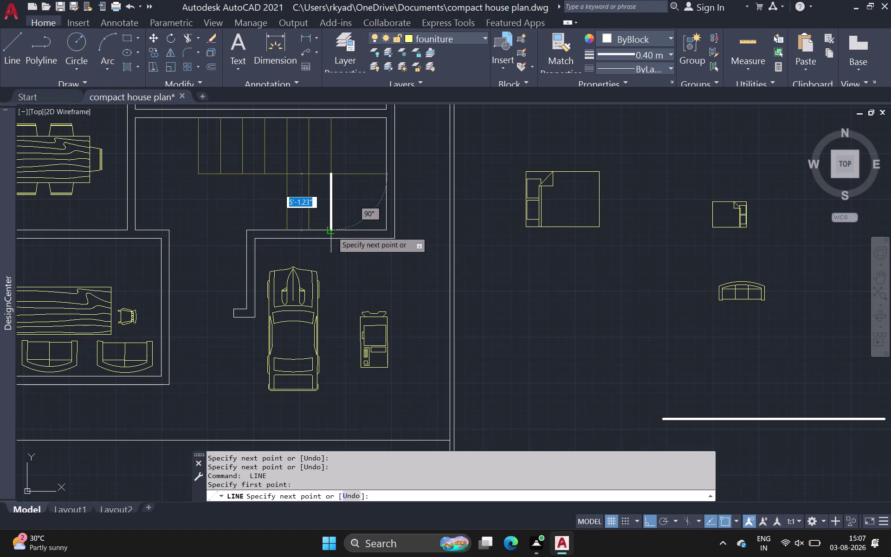
Finish the short vertical line at the stairs edge and review Lineweight Settings.
click(332, 228)
key(Escape)
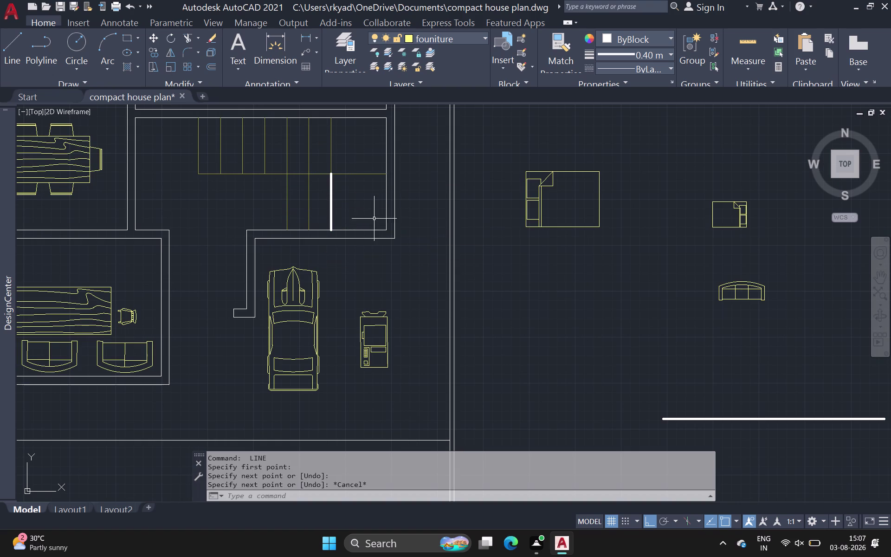
click(651, 52)
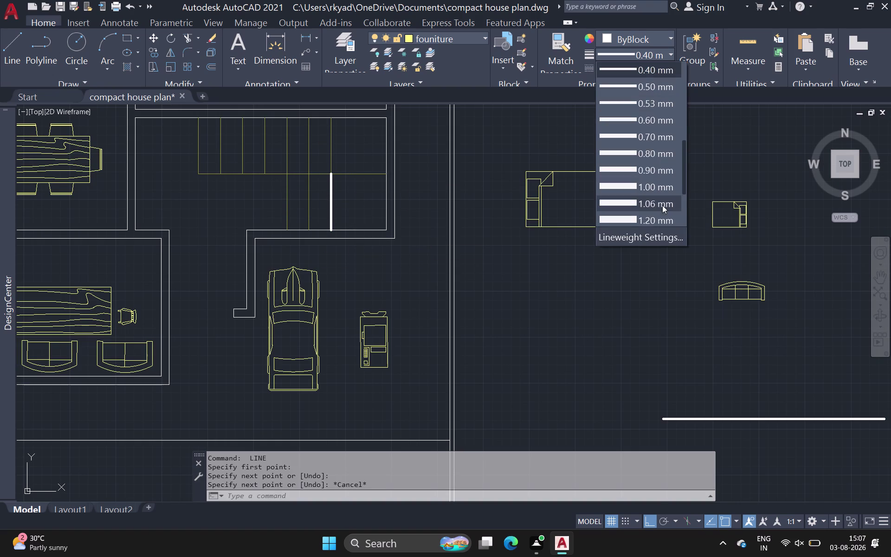
click(669, 232)
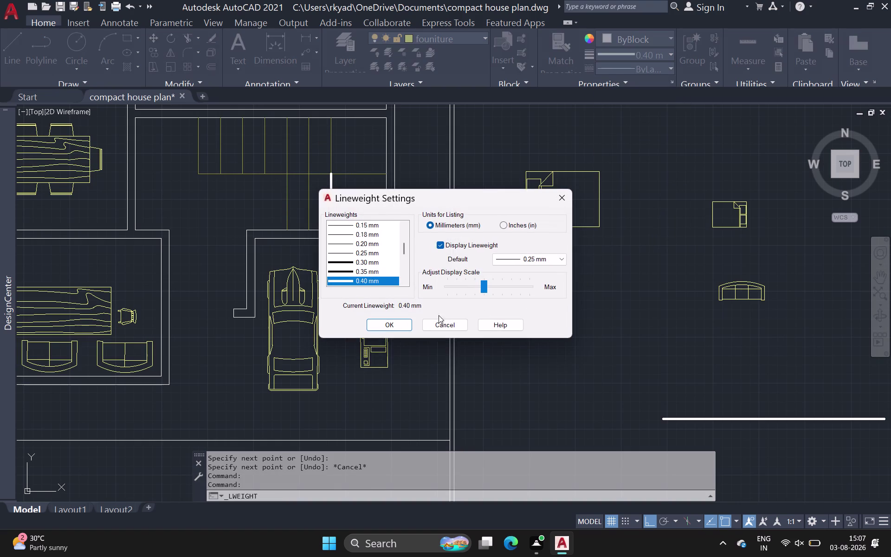
click(441, 243)
click(387, 322)
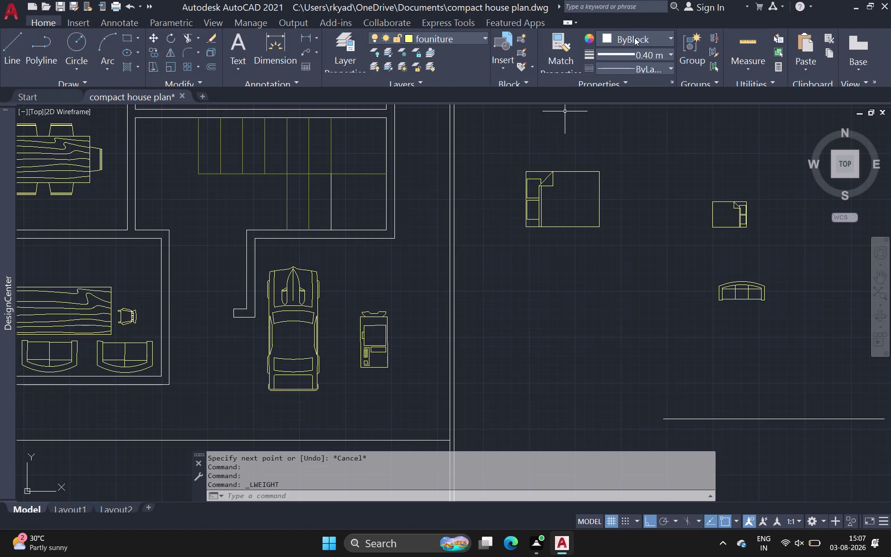
Switch the lineweight back to ByLayer, pan across the plan, then undo.
click(635, 38)
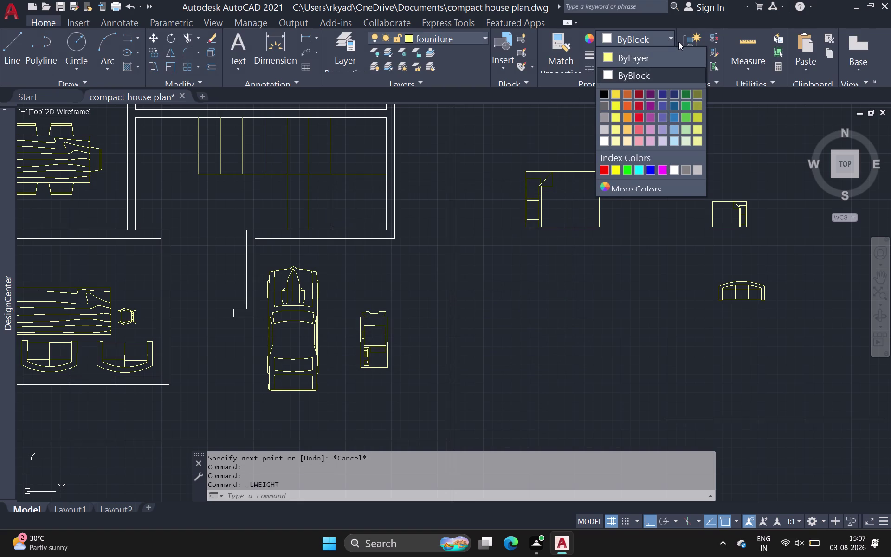
click(764, 108)
click(645, 56)
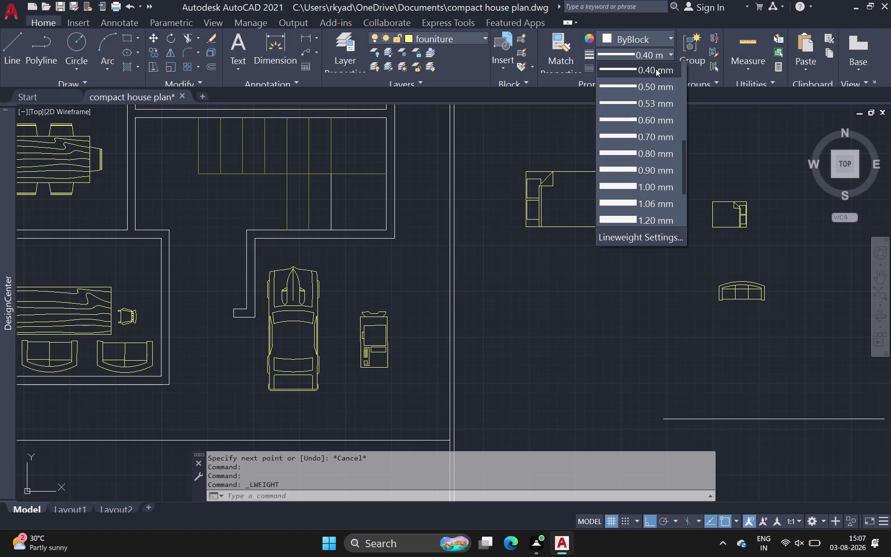
scroll(up, 3)
scroll(up, 3)
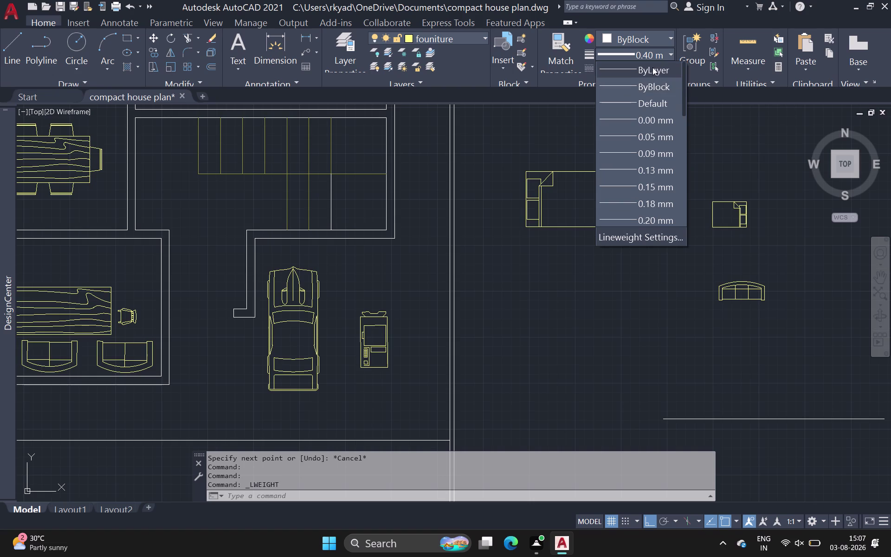
click(653, 67)
scroll(down, 3)
middle_drag(595, 215, 599, 173)
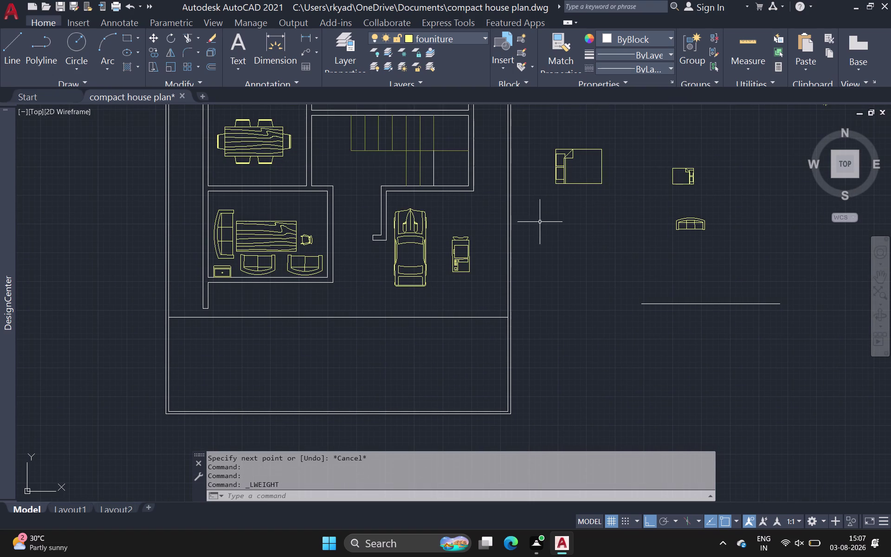
middle_drag(466, 175, 462, 183)
scroll(down, 3)
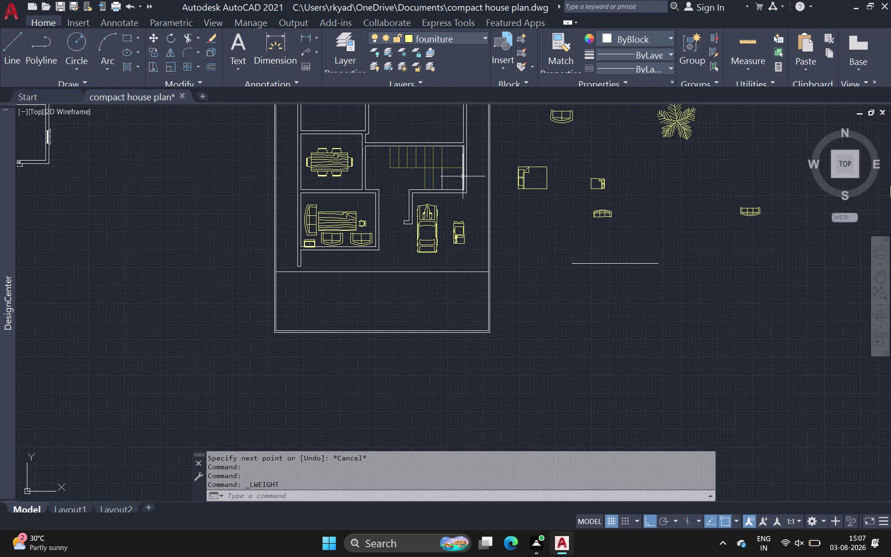
key(ctrl+z)
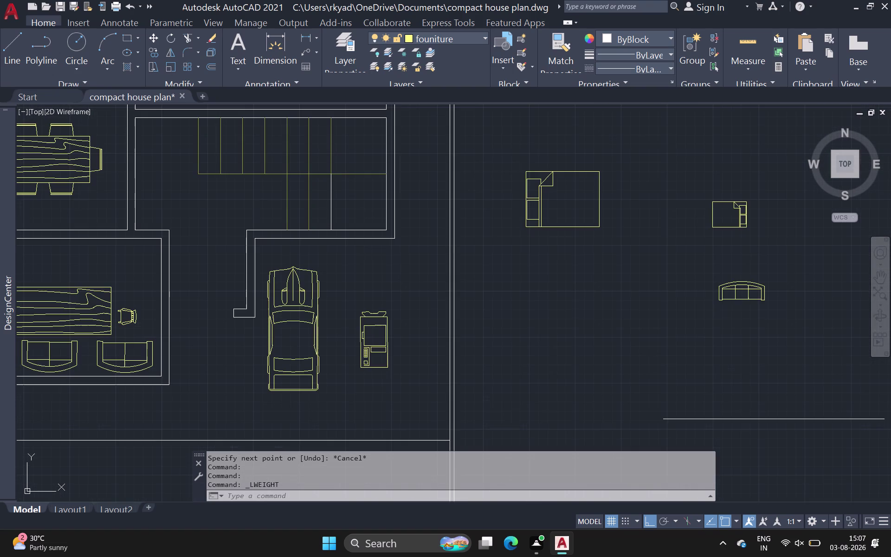
Set the lineweight to 0.30 mm and revisit the Lineweight Settings dialog.
click(18, 35)
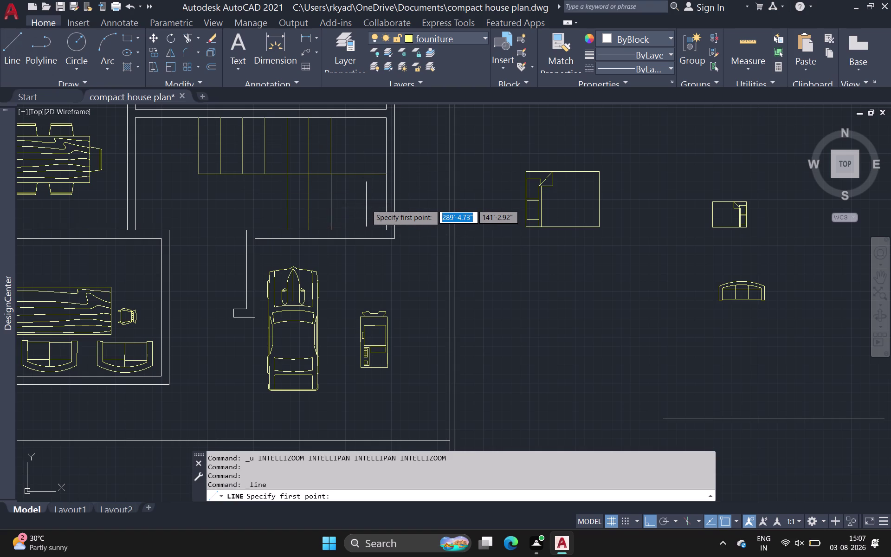
click(661, 54)
scroll(down, 3)
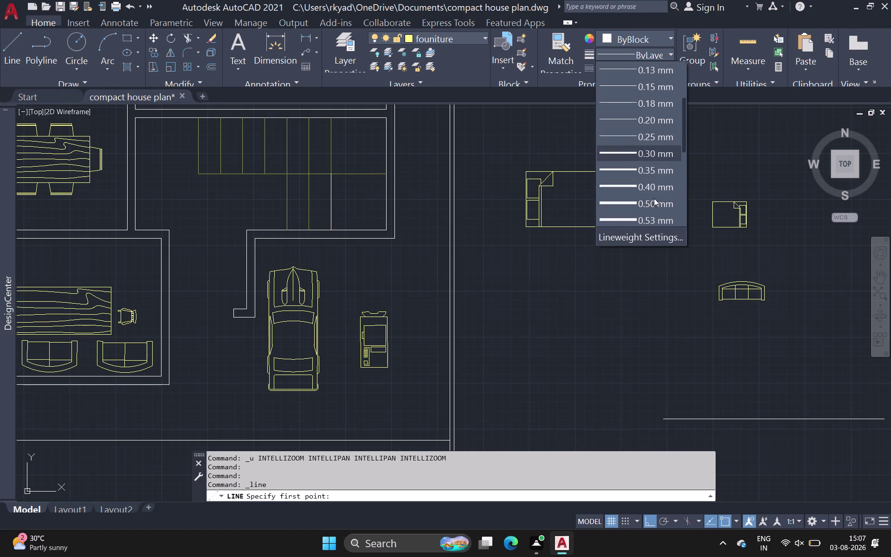
click(660, 156)
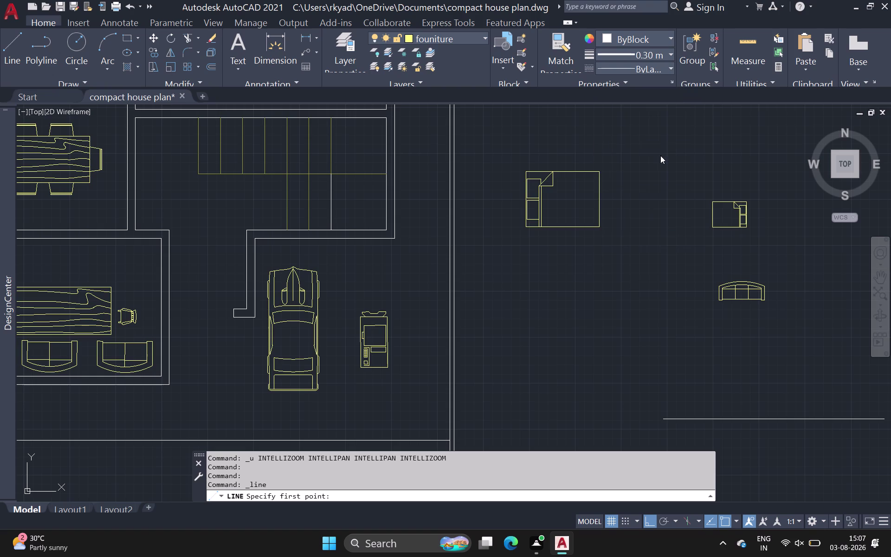
click(668, 49)
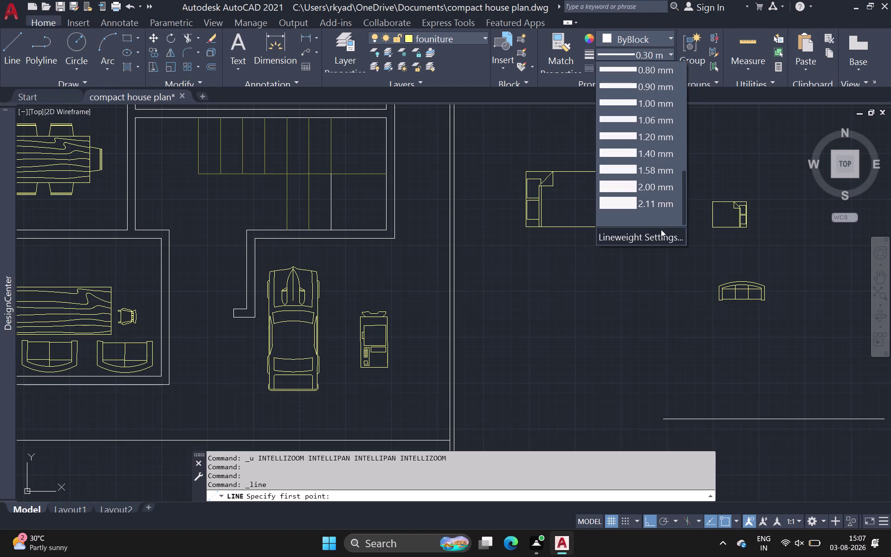
click(654, 238)
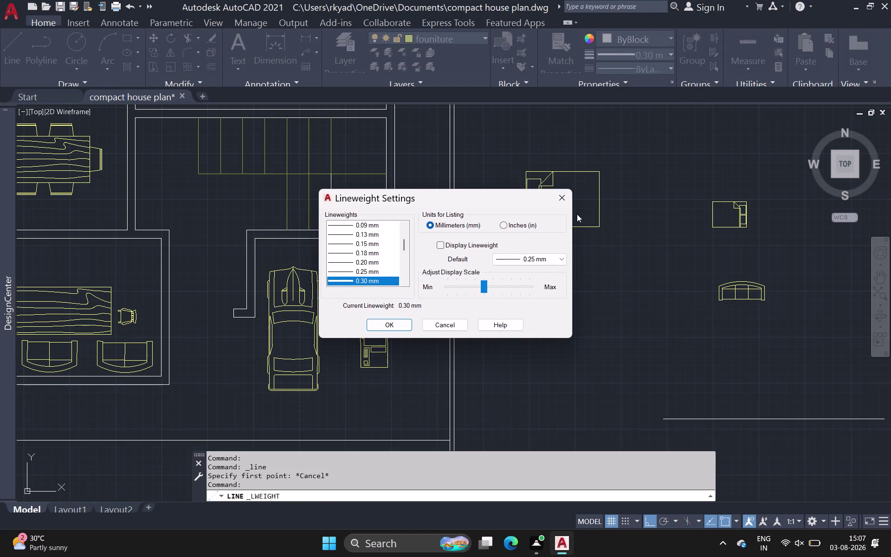
click(440, 245)
click(387, 323)
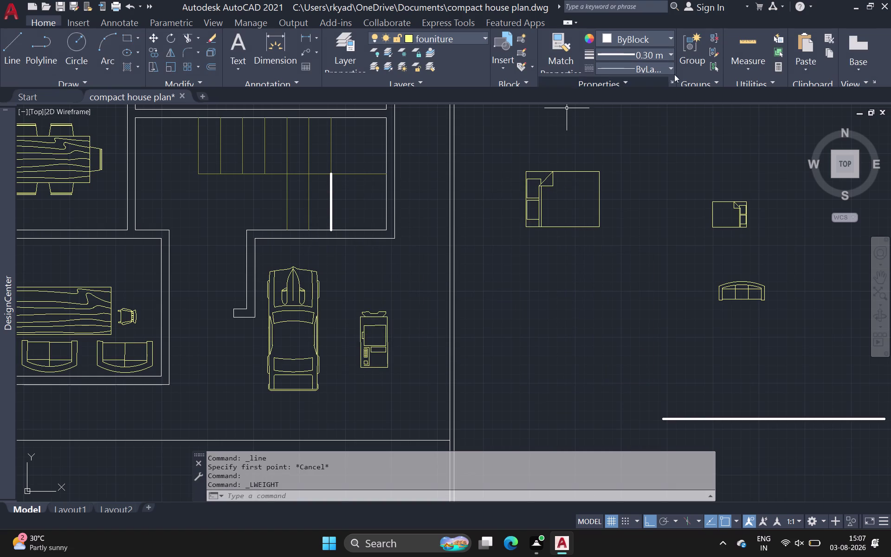
Change the lineweight from 0.30 mm to ByLayer.
click(664, 50)
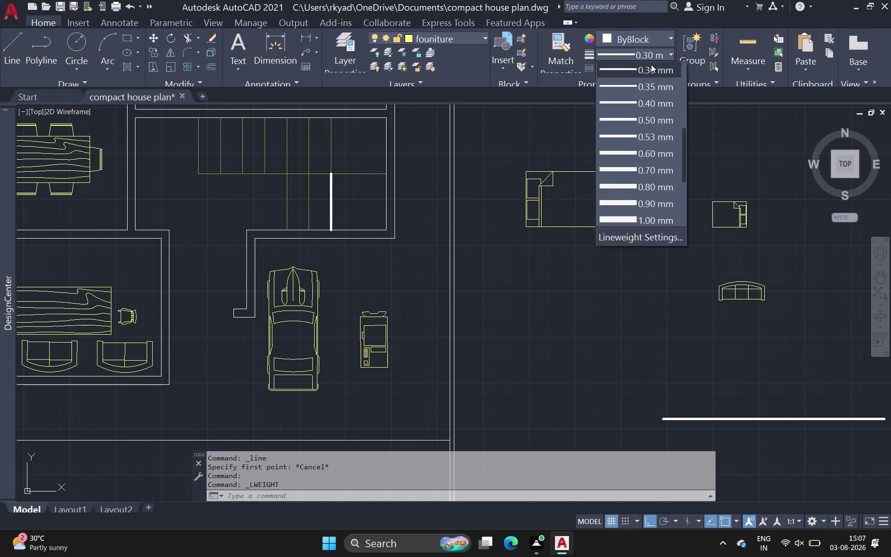
scroll(up, 3)
click(660, 70)
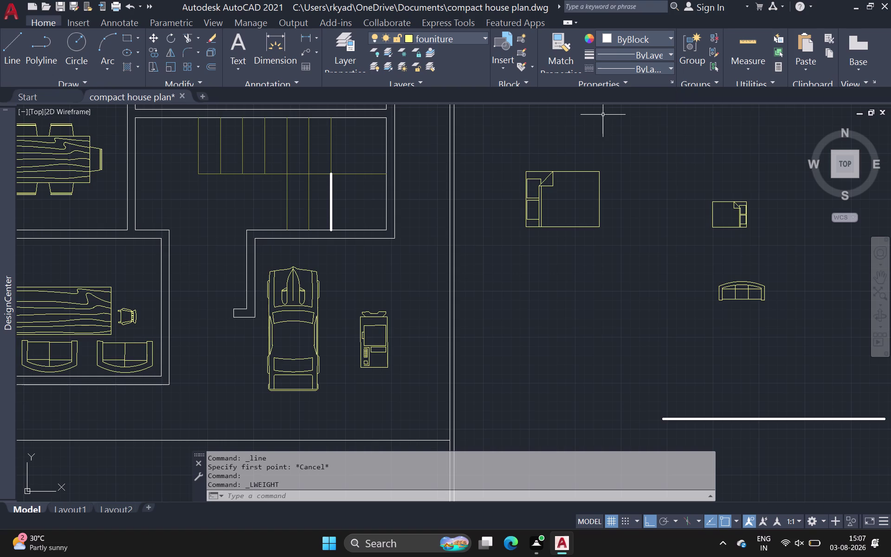
click(8, 35)
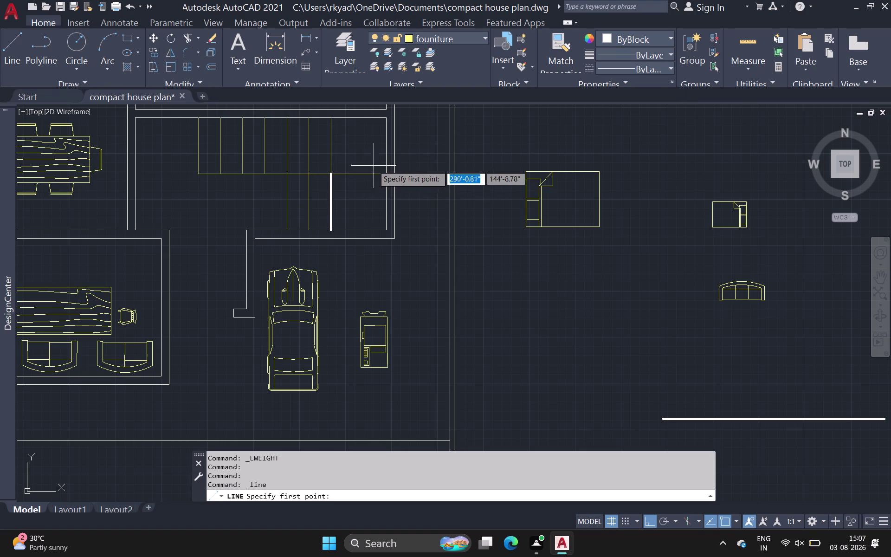
Make new lines yellow while keeping the lineweight at ByLayer.
click(642, 40)
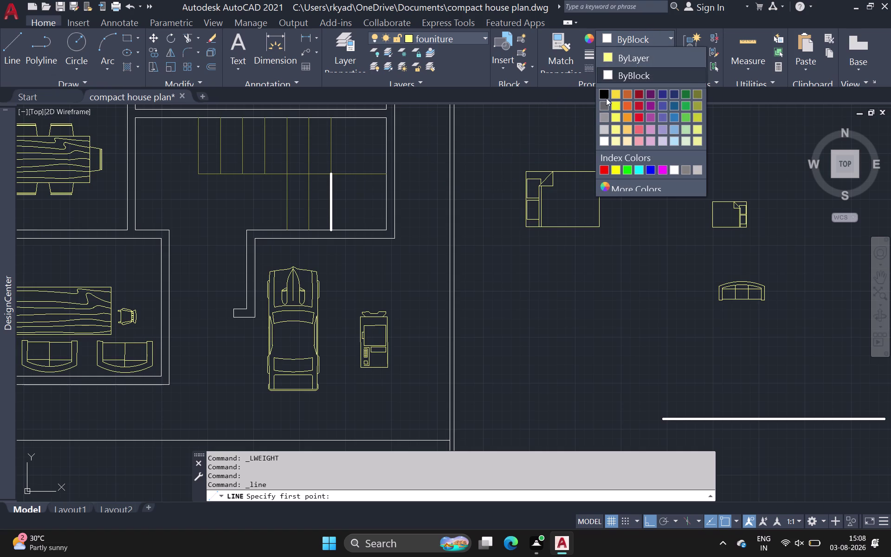
click(612, 90)
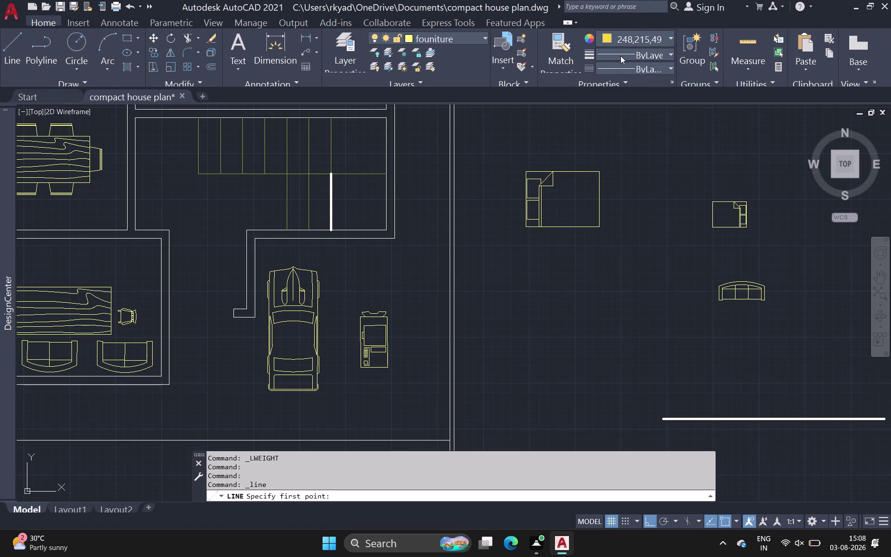
click(623, 53)
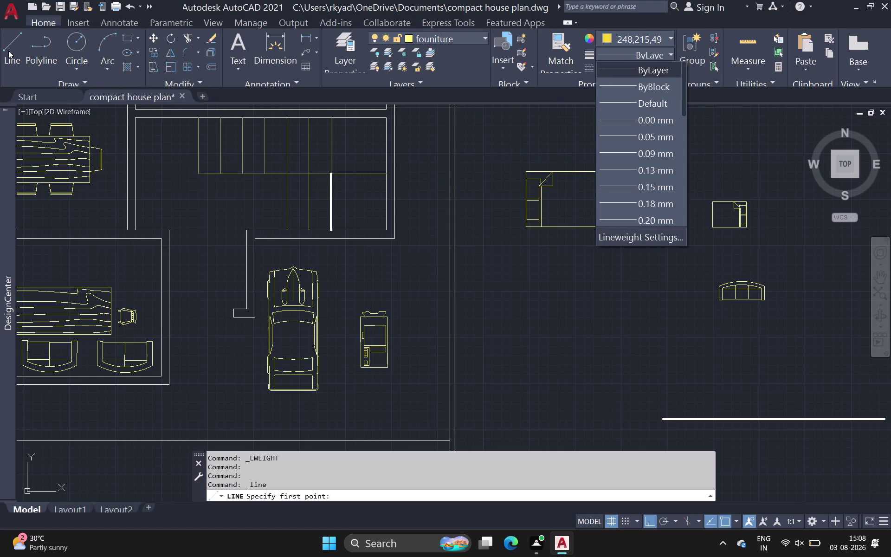
click(8, 50)
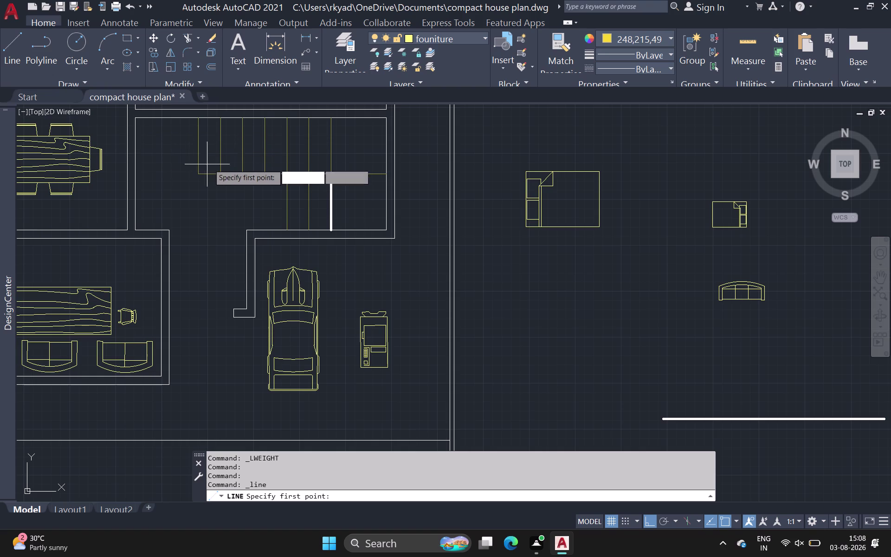
scroll(up, 3)
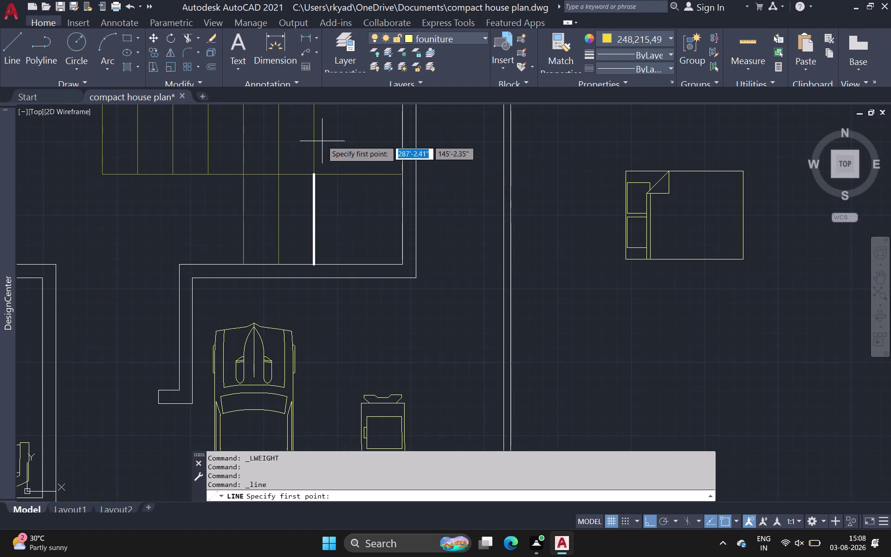
Draw two horizontal lines across the stairs to the right edge.
click(313, 138)
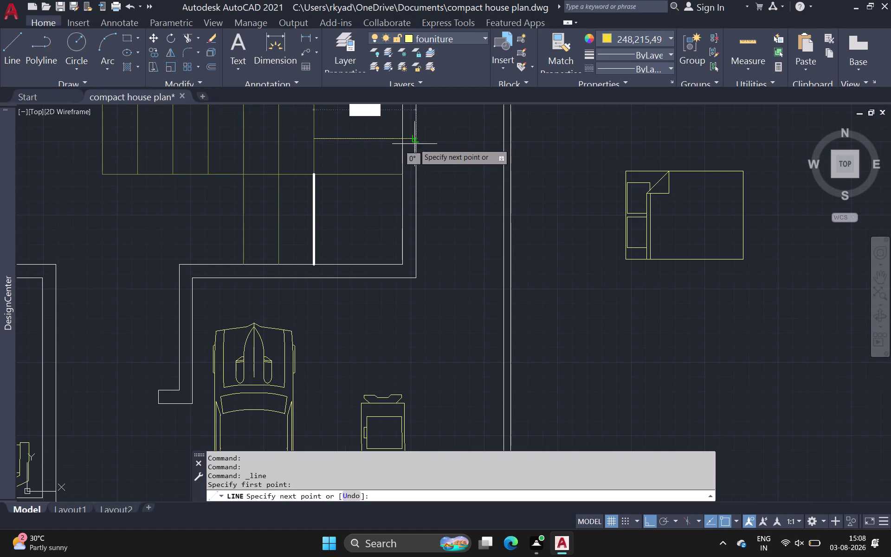
click(405, 137)
key(space)
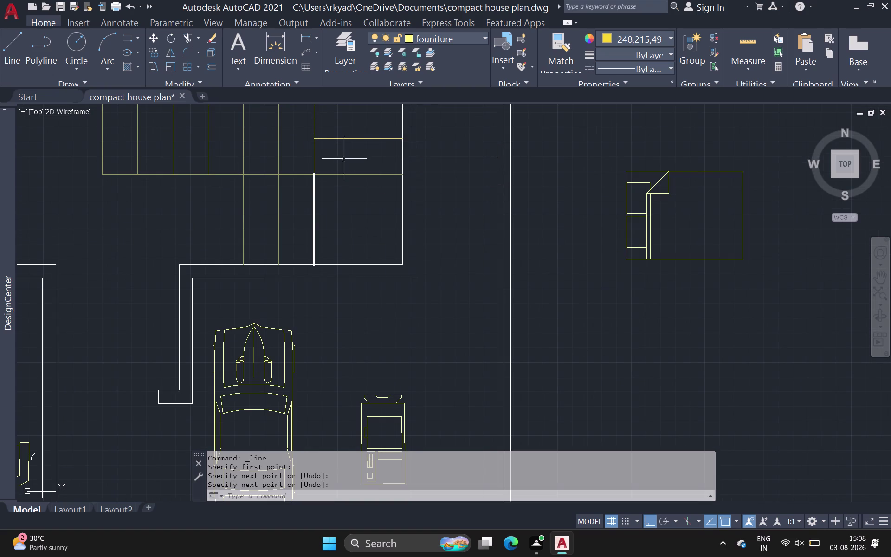
key(space)
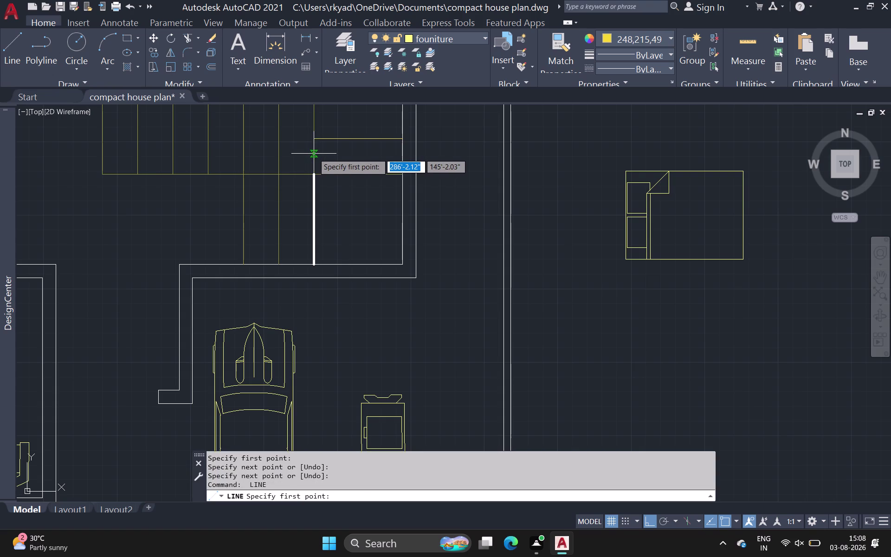
click(314, 153)
click(401, 151)
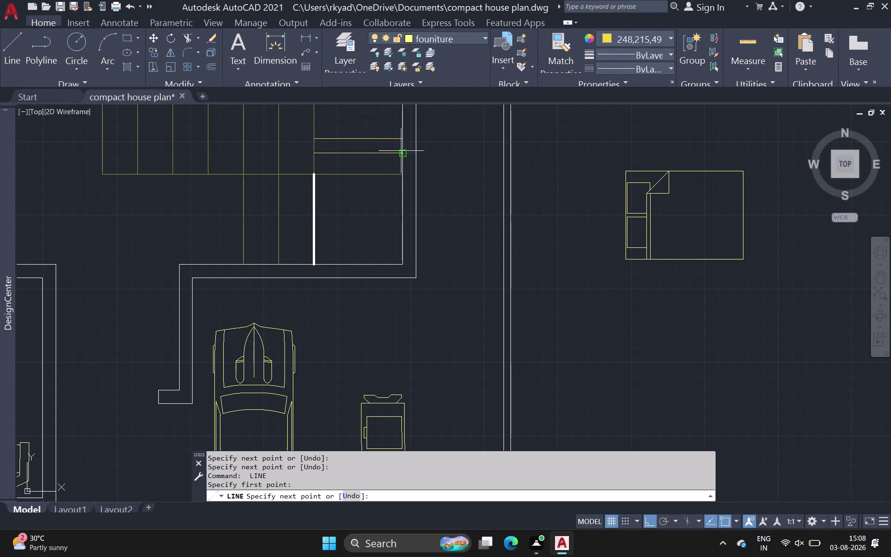
key(space)
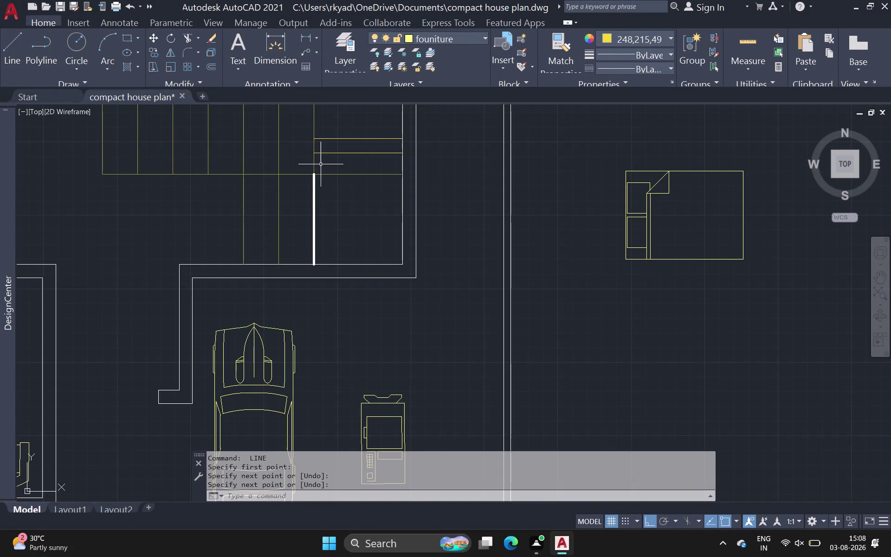
Draw a third horizontal stair line, then undo it.
key(space)
click(314, 164)
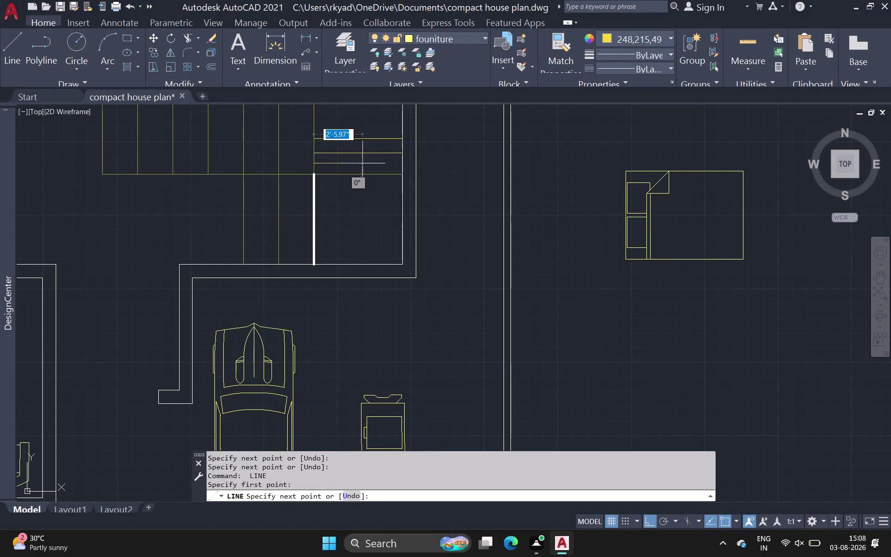
click(406, 167)
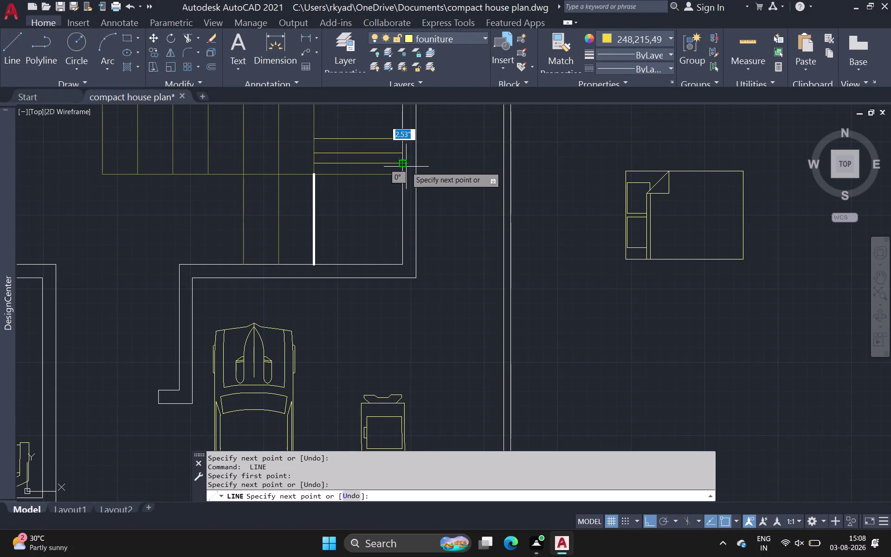
key(Escape)
key(ctrl+z)
scroll(down, 3)
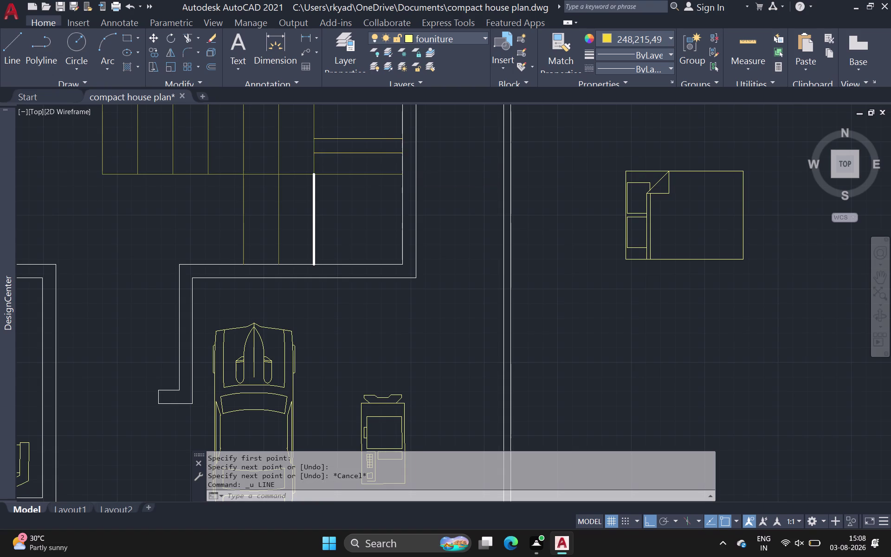
Zoom out and pan toward the loose furniture beside the plan.
scroll(down, 3)
scroll(down, 3)
middle_drag(465, 157, 385, 149)
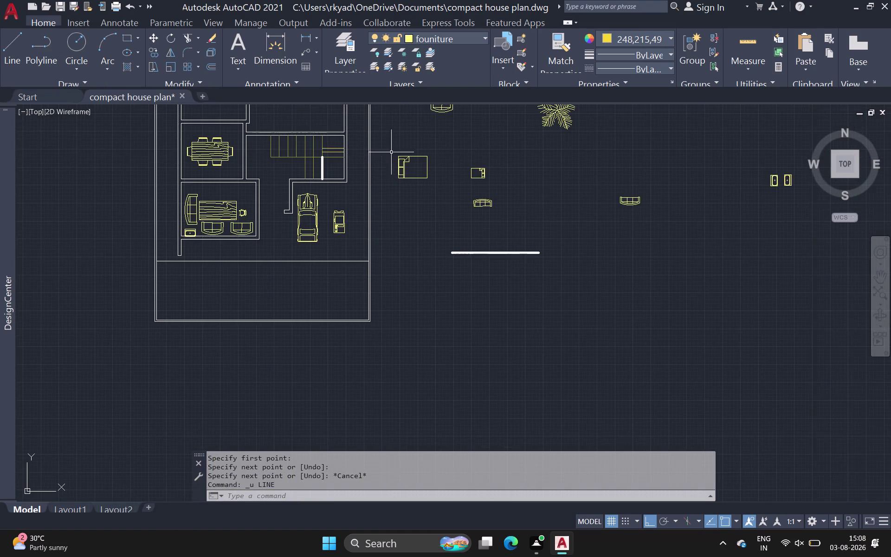
scroll(down, 3)
scroll(down, 3)
middle_drag(468, 194, 324, 230)
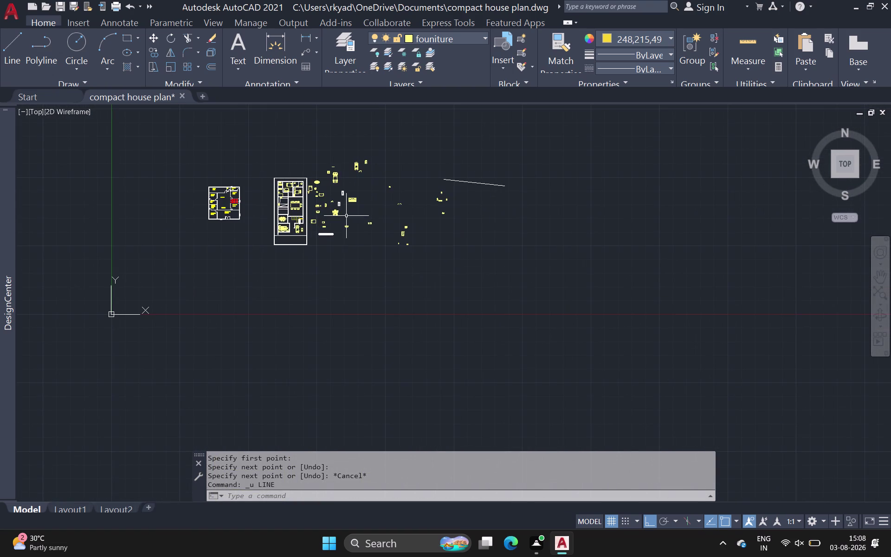
scroll(up, 3)
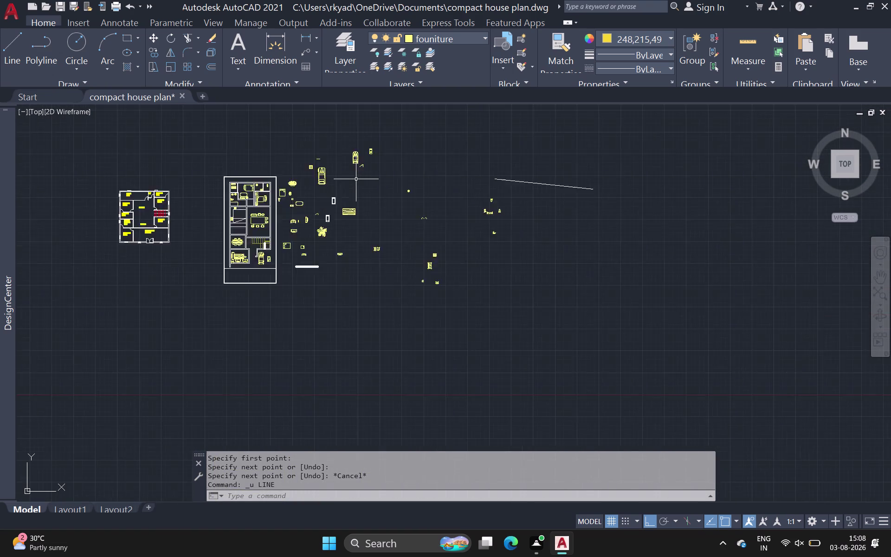
scroll(up, 3)
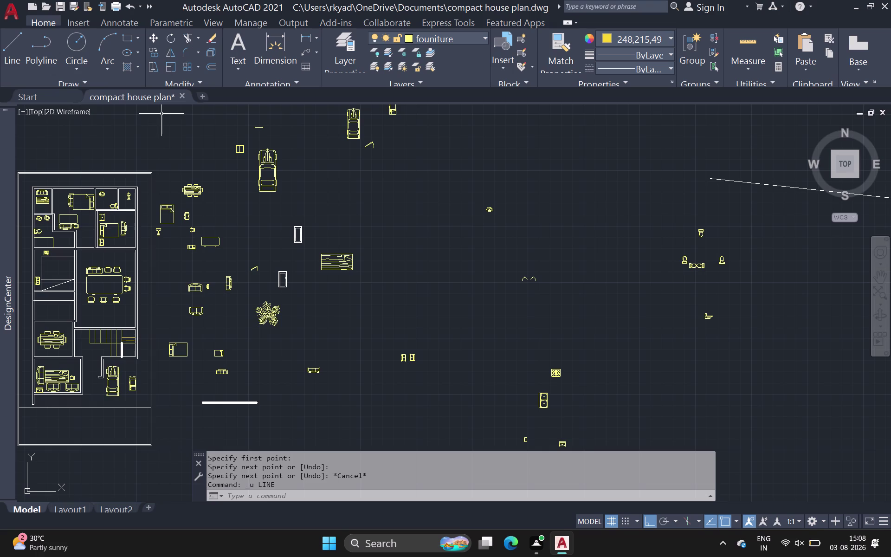
scroll(down, 3)
middle_drag(161, 112, 323, 225)
Zoom in on the loose chair by the rounded table and select it.
scroll(up, 3)
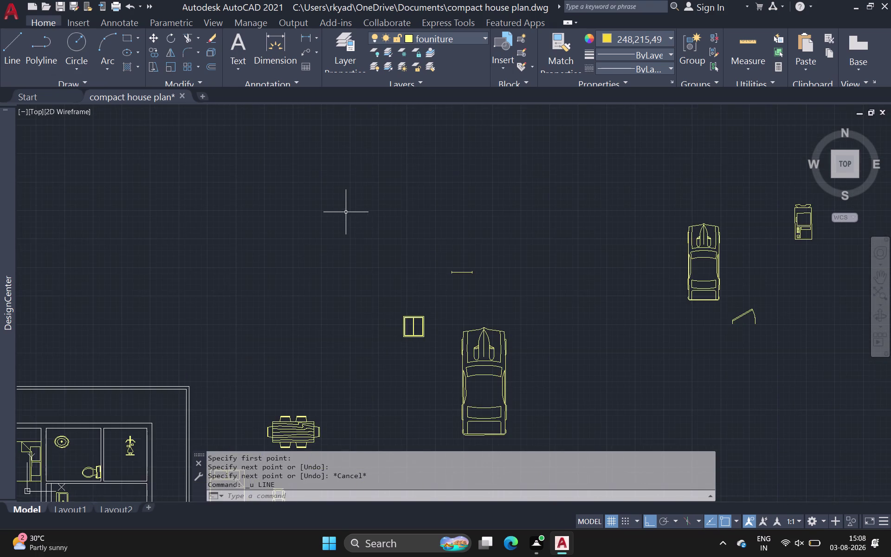
middle_drag(346, 212, 387, 113)
middle_drag(332, 220, 465, 154)
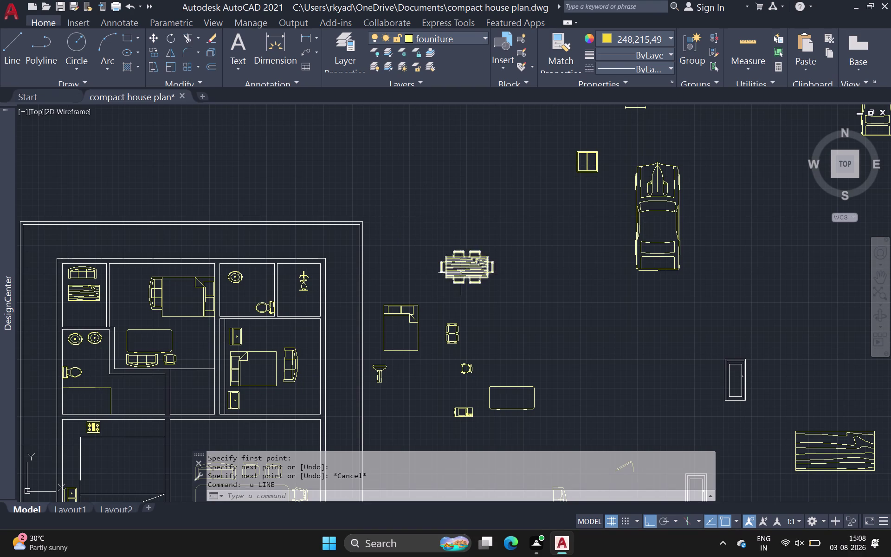
middle_drag(461, 273, 406, 180)
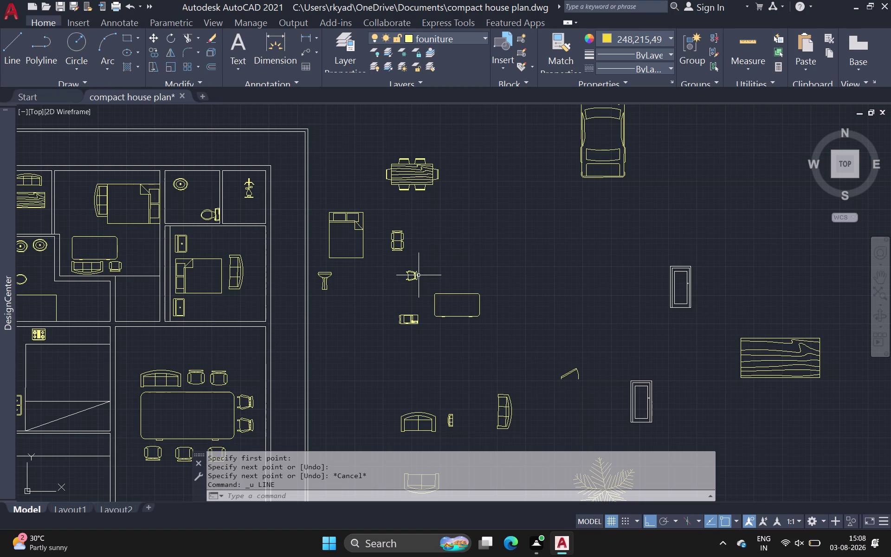
scroll(up, 3)
middle_drag(431, 278, 428, 272)
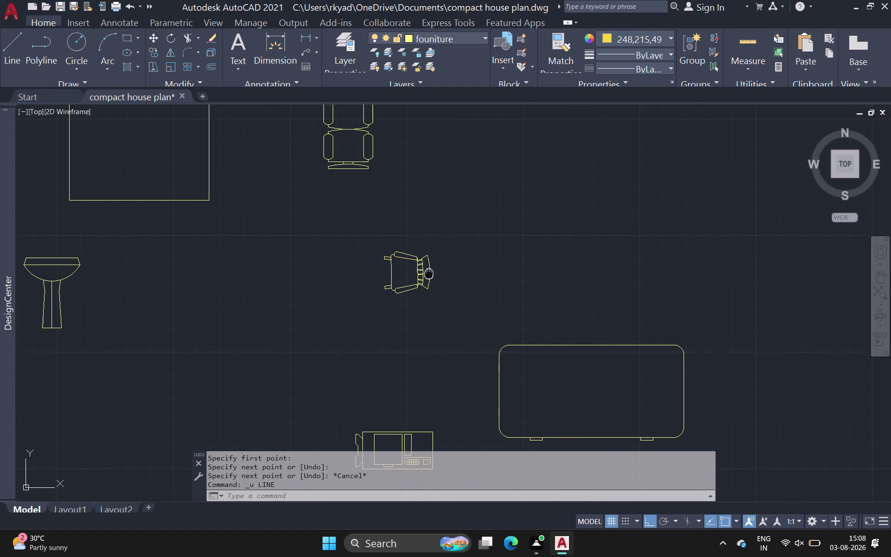
middle_drag(428, 272, 375, 221)
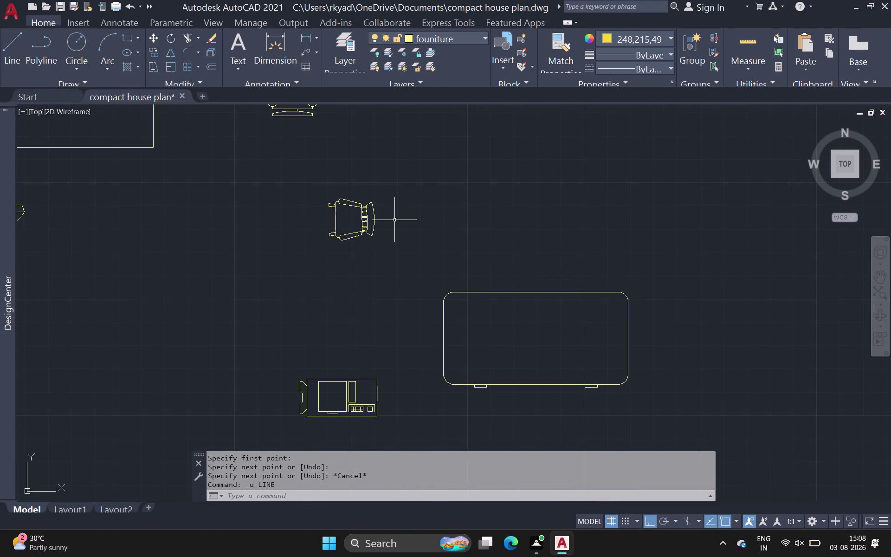
click(372, 223)
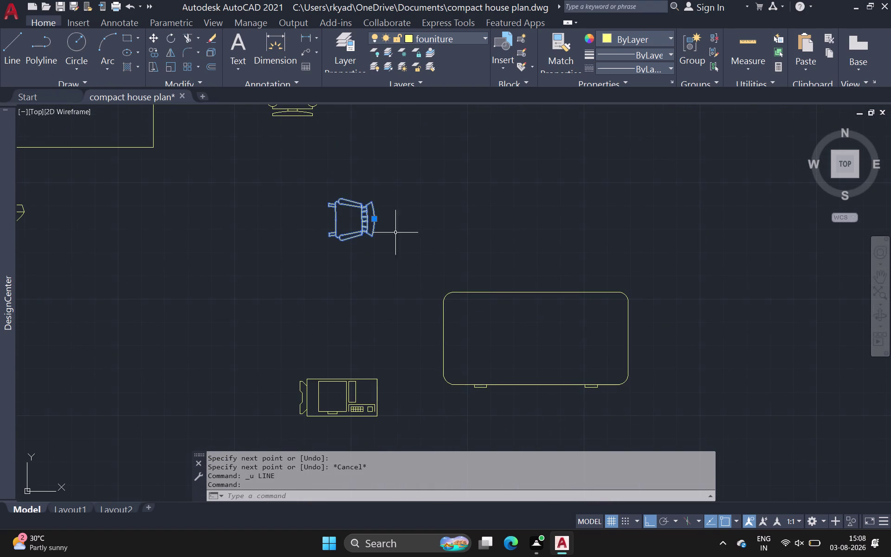
Mirror the chair across a short axis beside it so the twin faces the original.
key(m)
key(i)
key(Return)
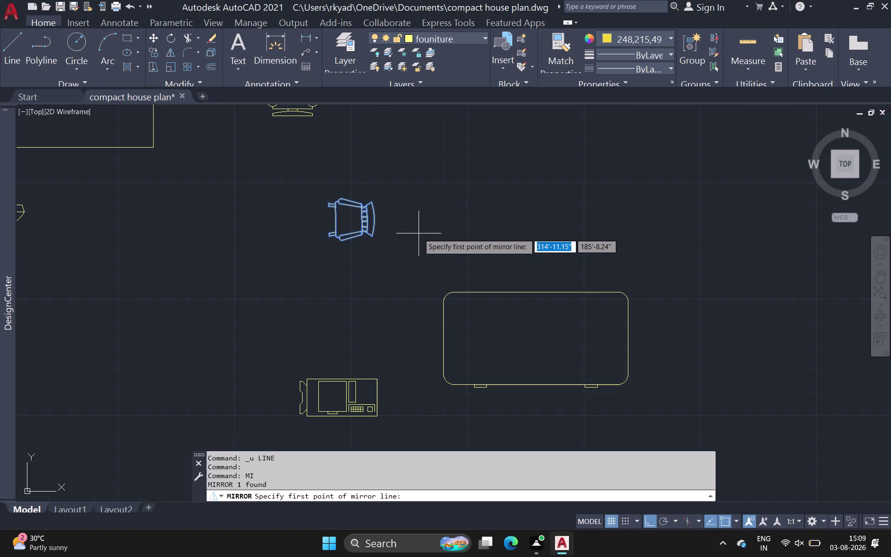
click(374, 225)
click(385, 169)
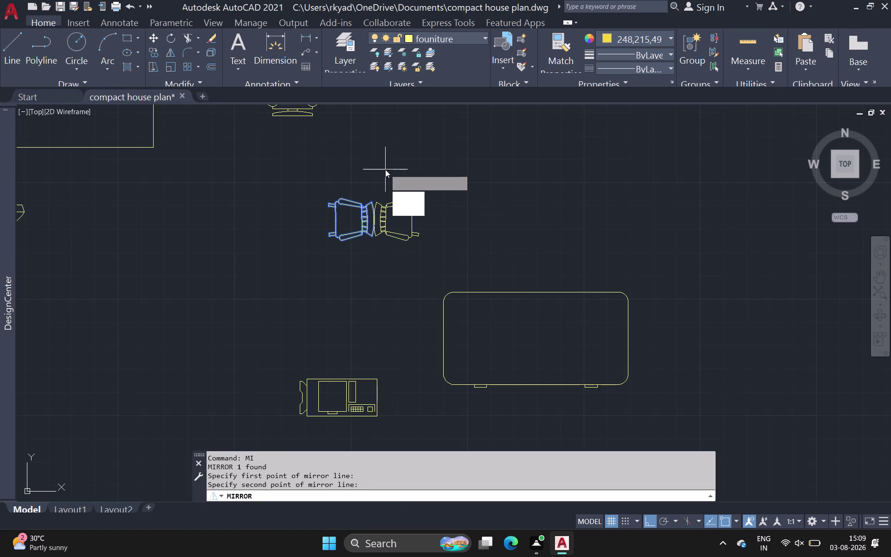
drag(414, 207, 385, 170)
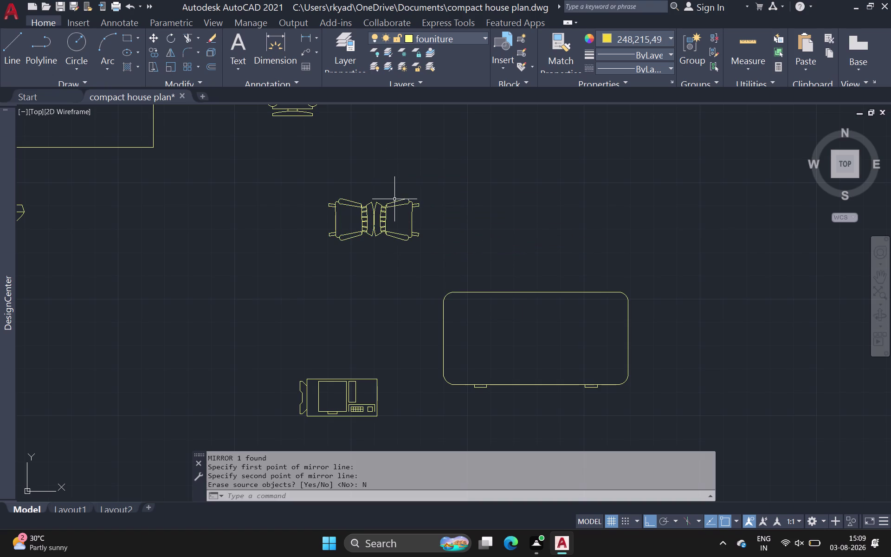
click(396, 202)
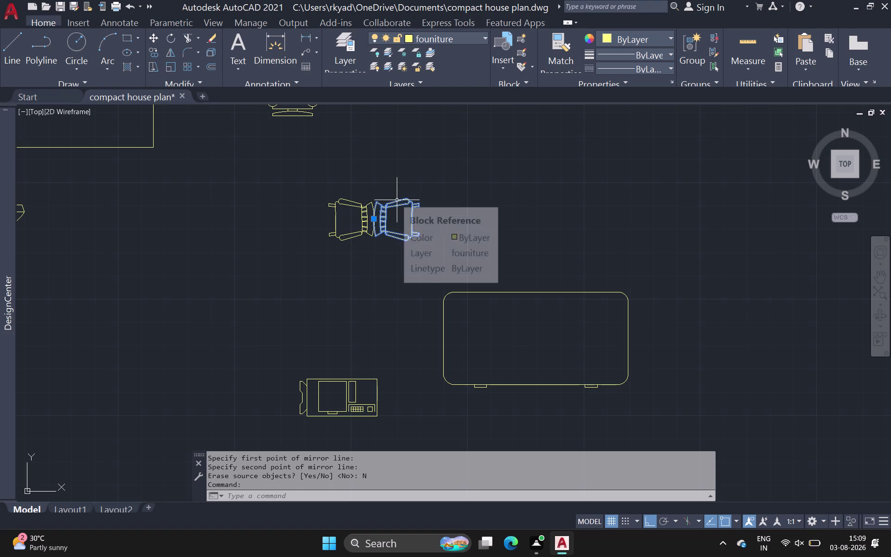
Start copying the chair with CO, using a base point on the chair.
key(c)
key(o)
key(space)
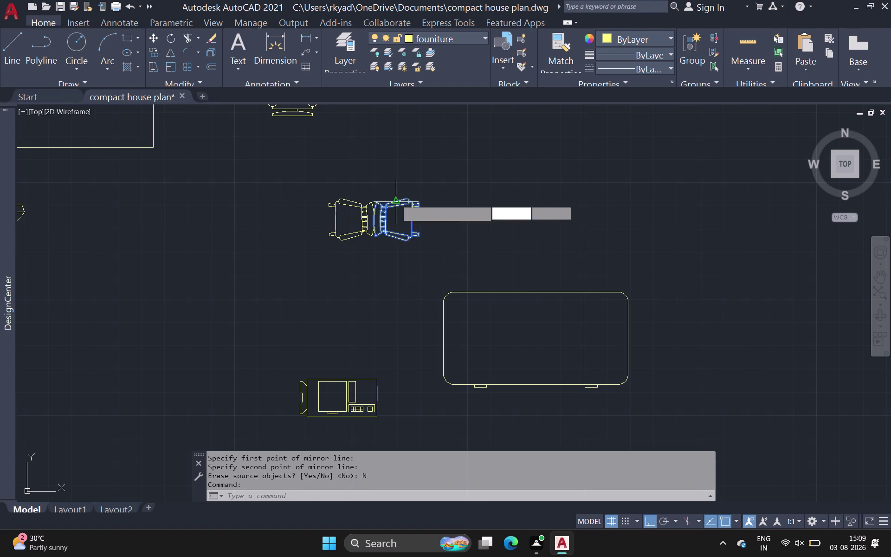
click(413, 215)
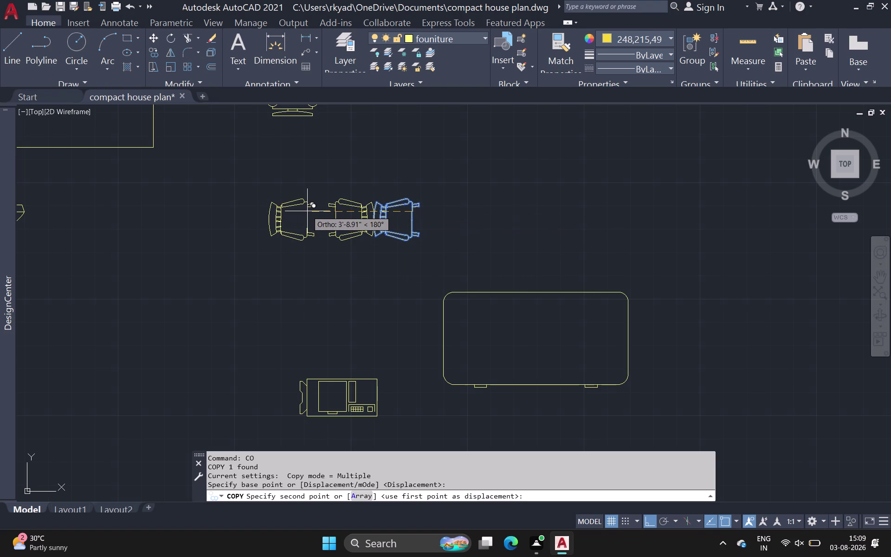
Turn Ortho mode off so chair copies can be placed freely.
scroll(down, 3)
middle_drag(260, 200, 263, 200)
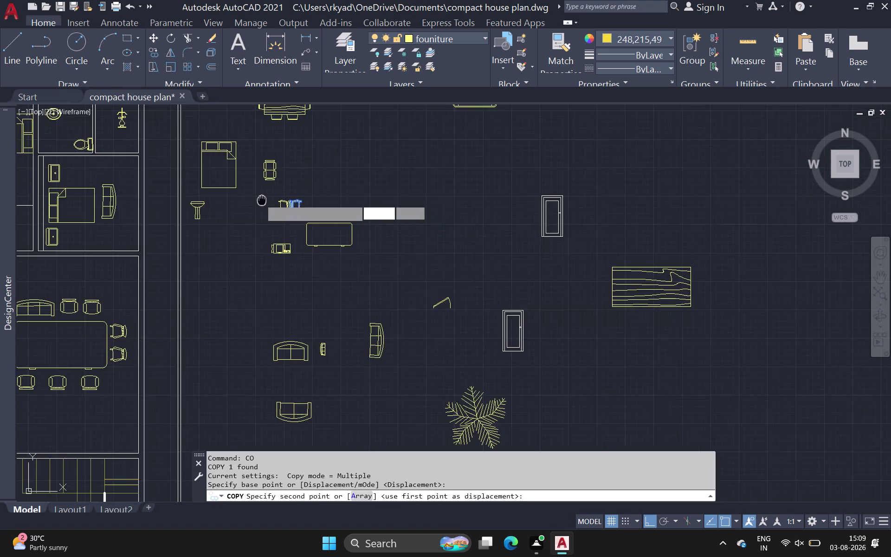
middle_drag(263, 200, 356, 206)
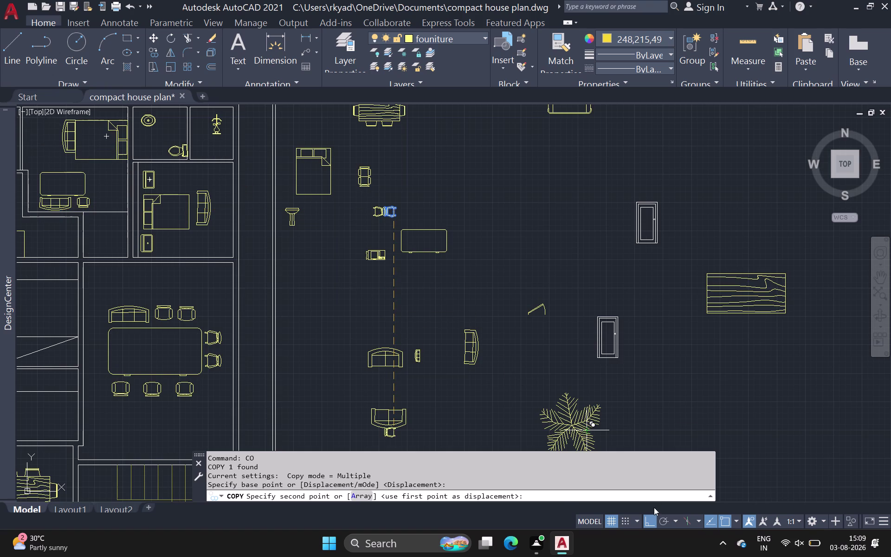
click(654, 519)
Place two chair copies in the top-left room area and end the copy command.
middle_drag(95, 183, 211, 259)
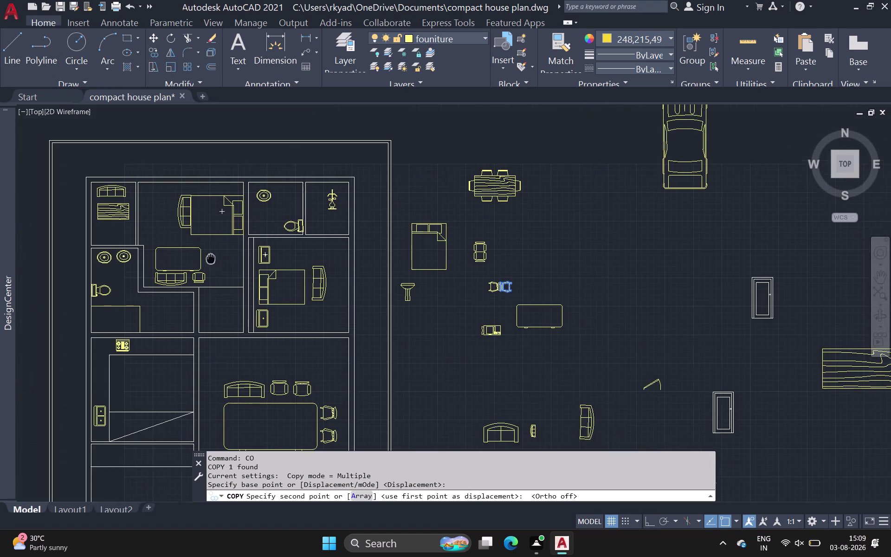
middle_drag(212, 258, 212, 258)
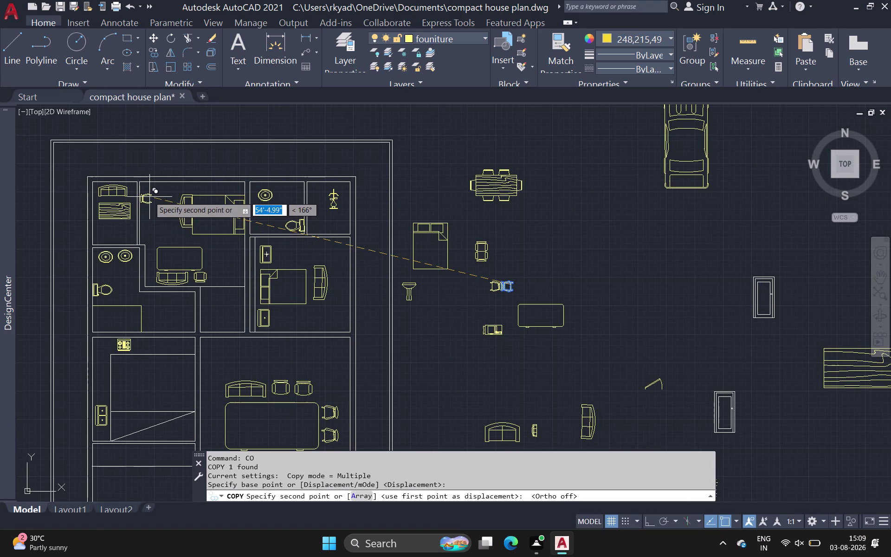
click(150, 196)
click(149, 219)
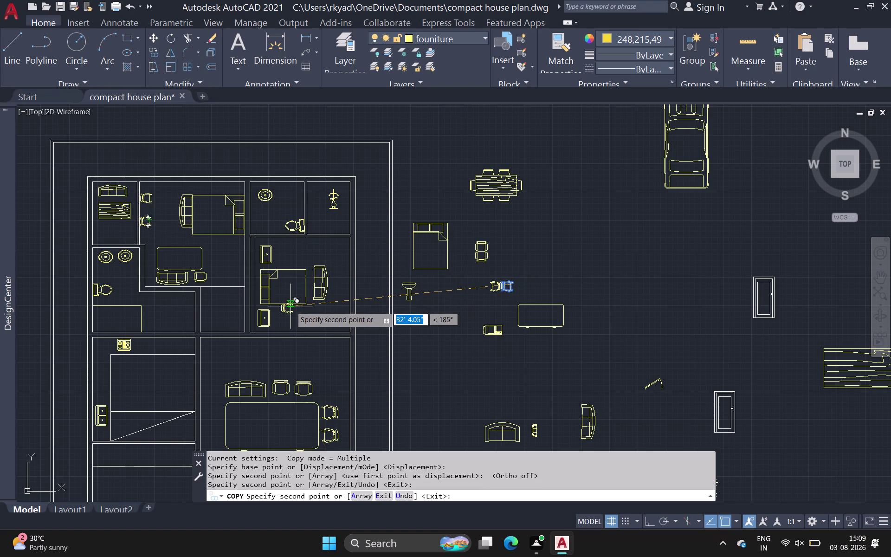
scroll(down, 3)
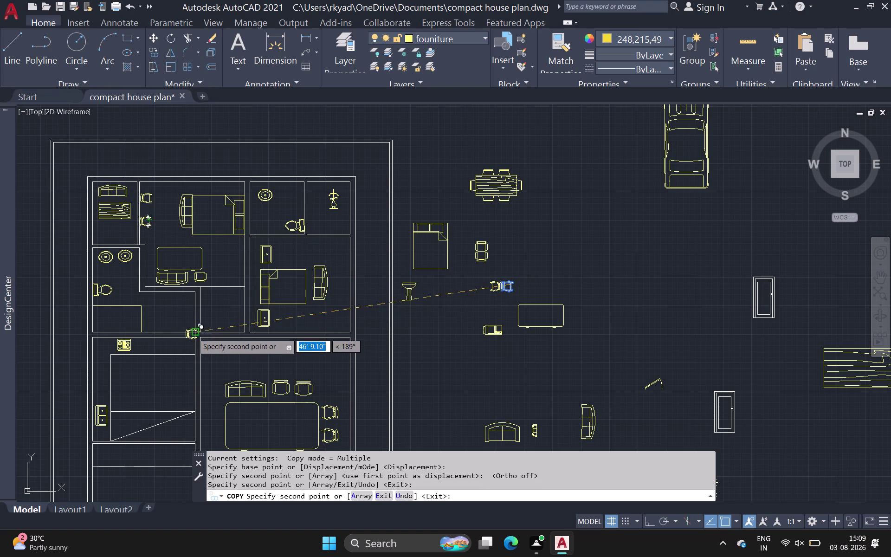
middle_drag(193, 334, 199, 265)
middle_drag(234, 354, 234, 300)
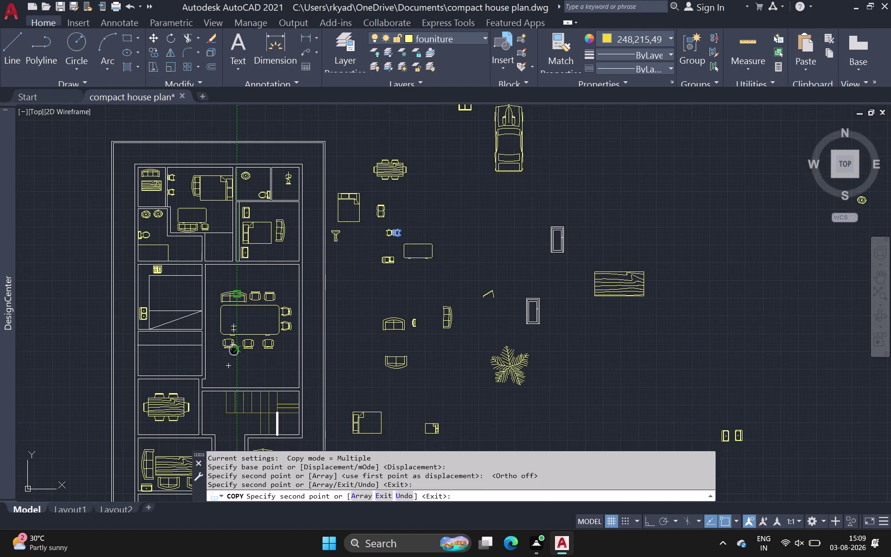
middle_drag(234, 301, 237, 243)
scroll(up, 3)
key(Escape)
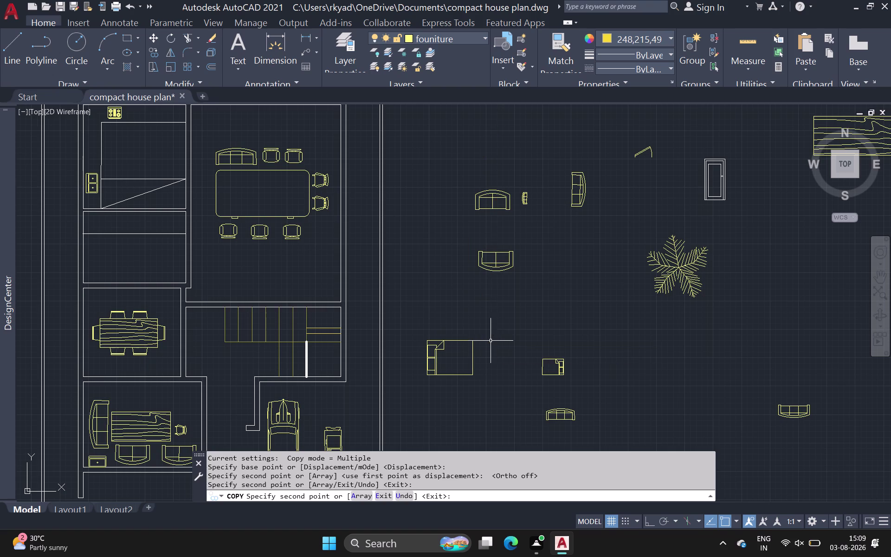
scroll(down, 3)
middle_drag(532, 359, 512, 313)
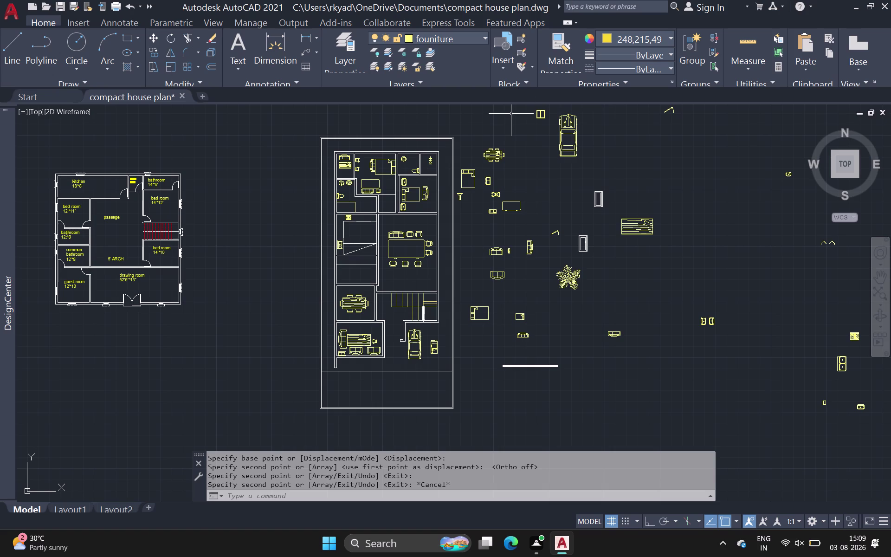
Window-select the loose furniture pieces lying beside the house plan.
middle_drag(540, 162, 403, 177)
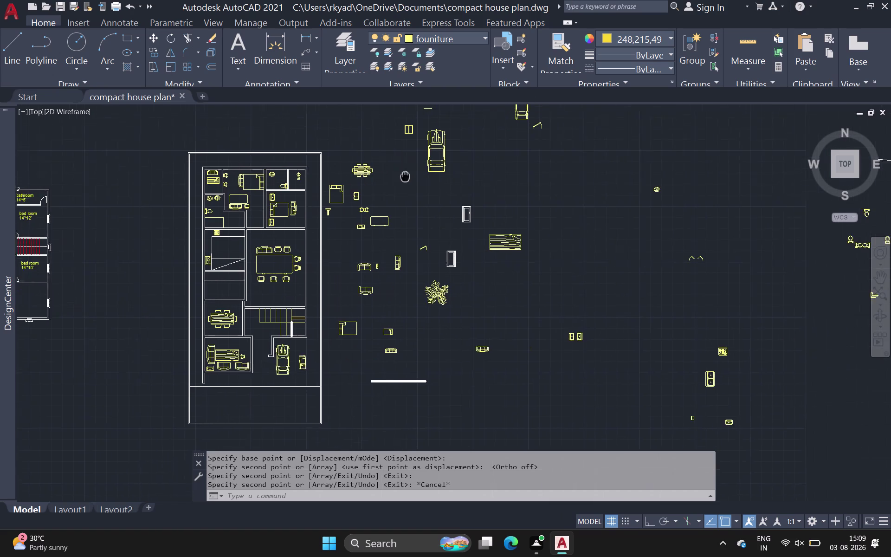
middle_drag(402, 177, 391, 178)
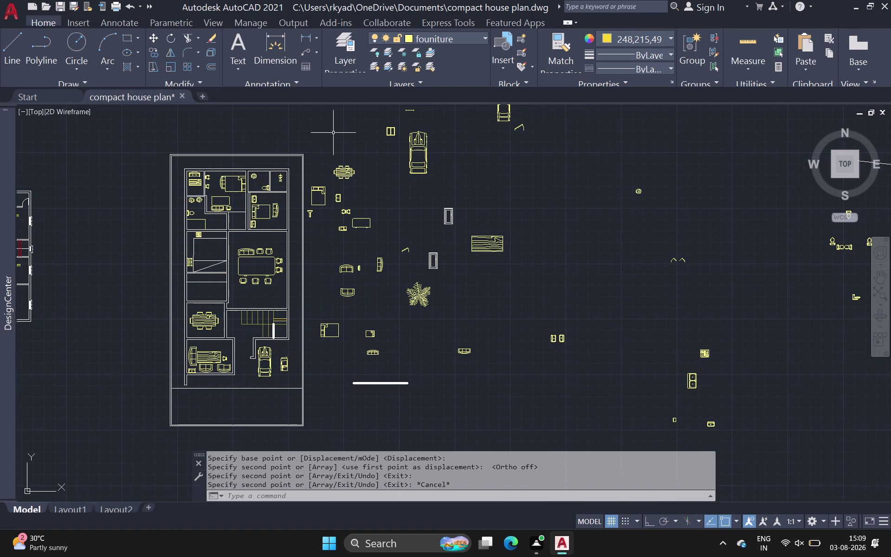
middle_drag(333, 133, 198, 128)
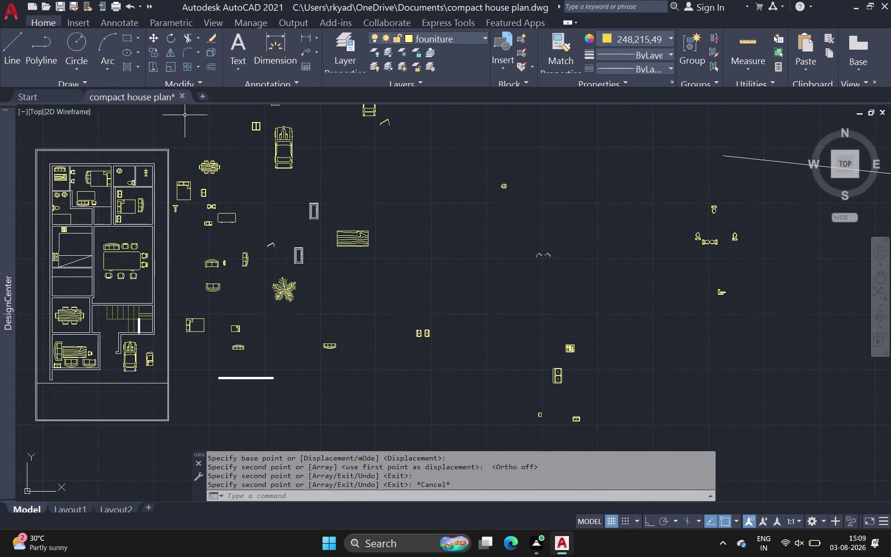
middle_drag(183, 112, 183, 208)
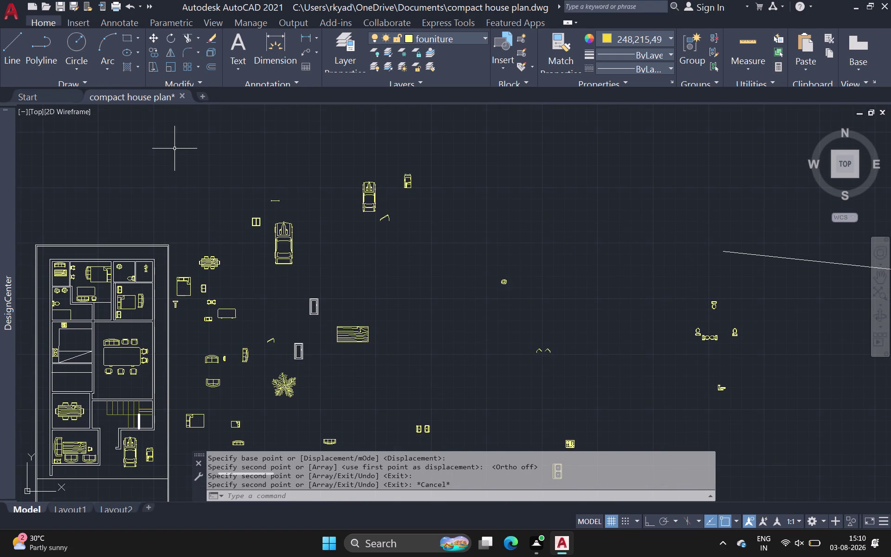
drag(175, 148, 175, 159)
middle_drag(363, 369, 361, 369)
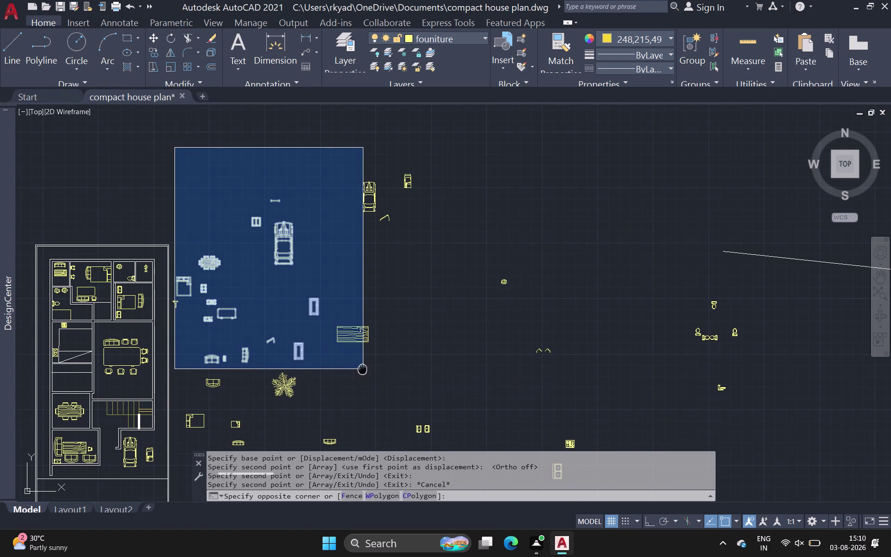
middle_drag(362, 369, 252, 219)
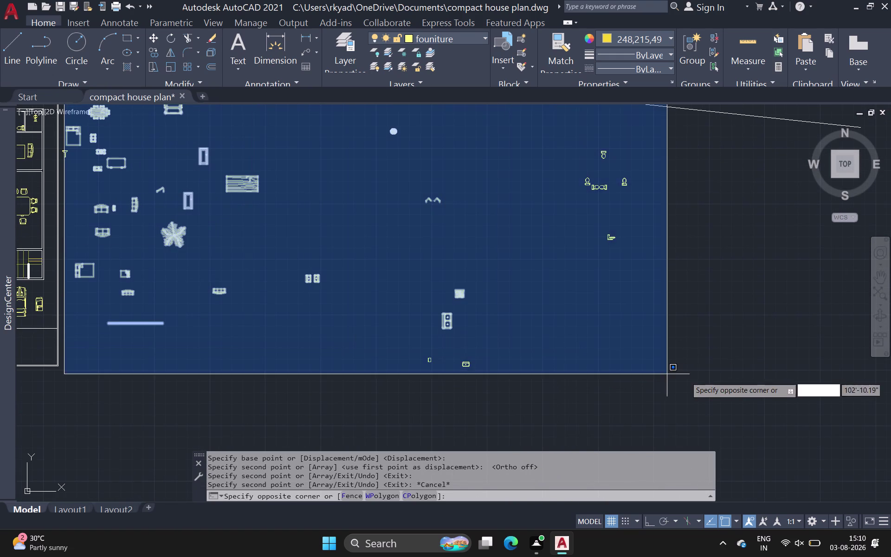
click(720, 383)
Move the selected furniture pieces to an empty area far to the right.
key(m)
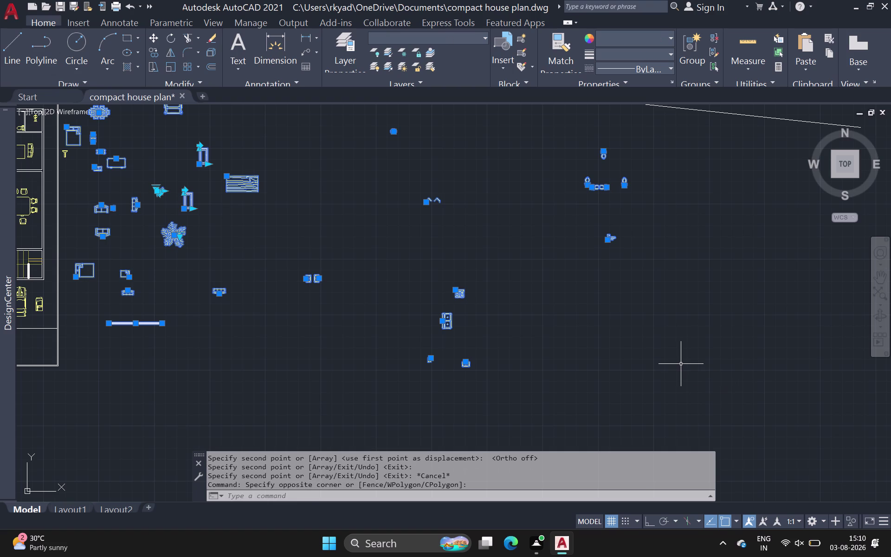
key(space)
click(610, 237)
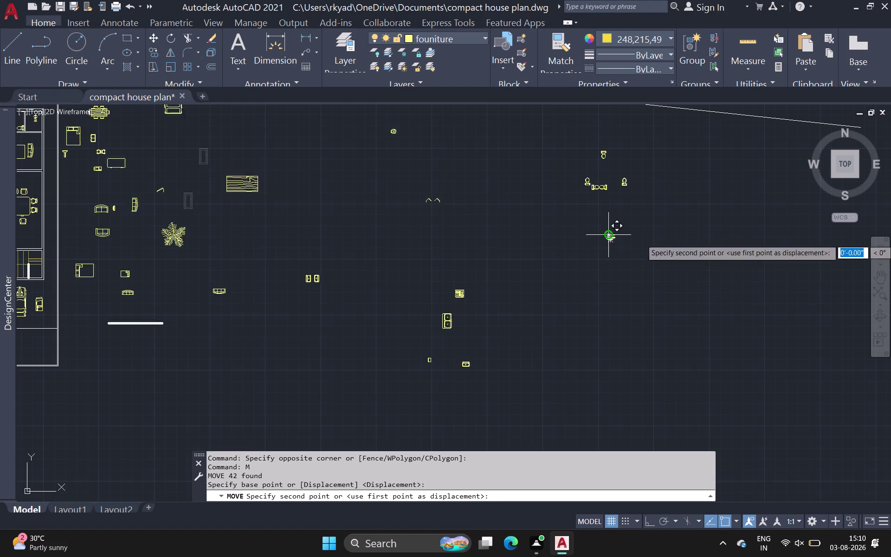
scroll(down, 3)
middle_drag(823, 258, 866, 258)
middle_drag(866, 258, 303, 229)
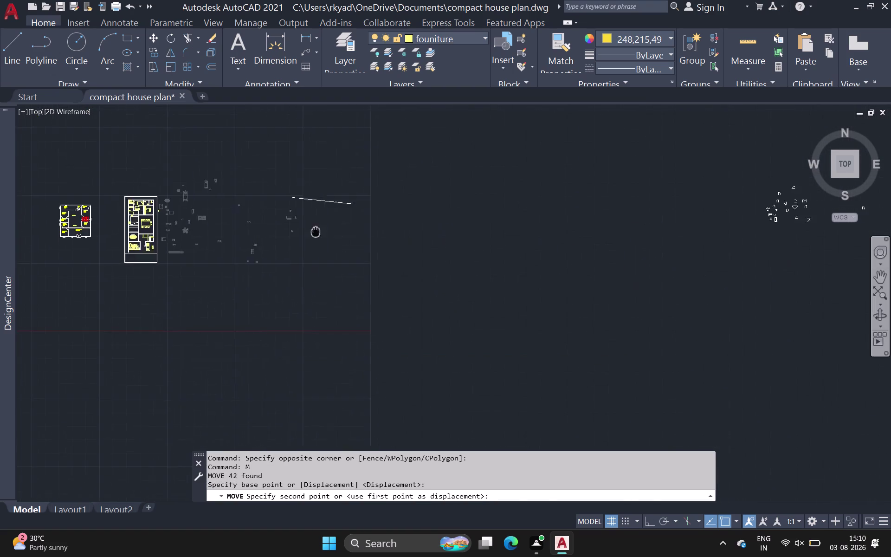
middle_drag(302, 230, 302, 229)
click(509, 235)
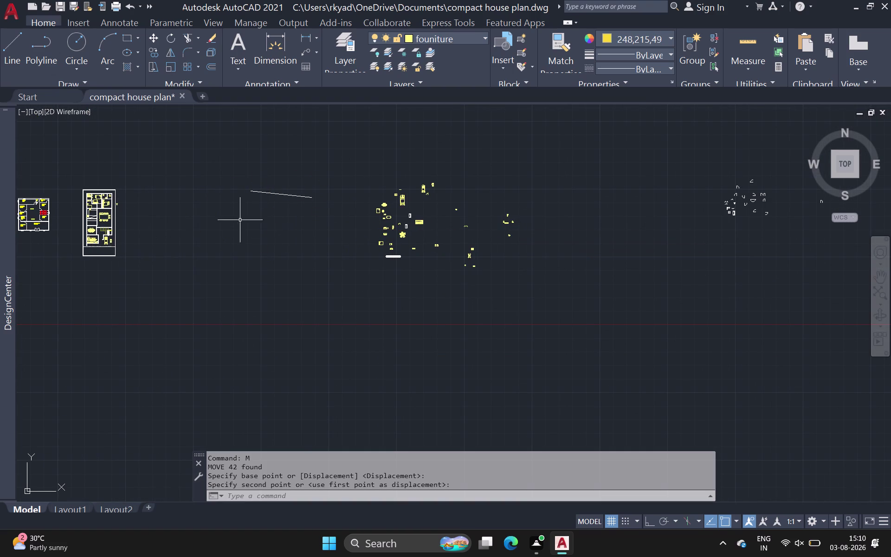
Delete the stray furniture piece beside the house.
scroll(up, 3)
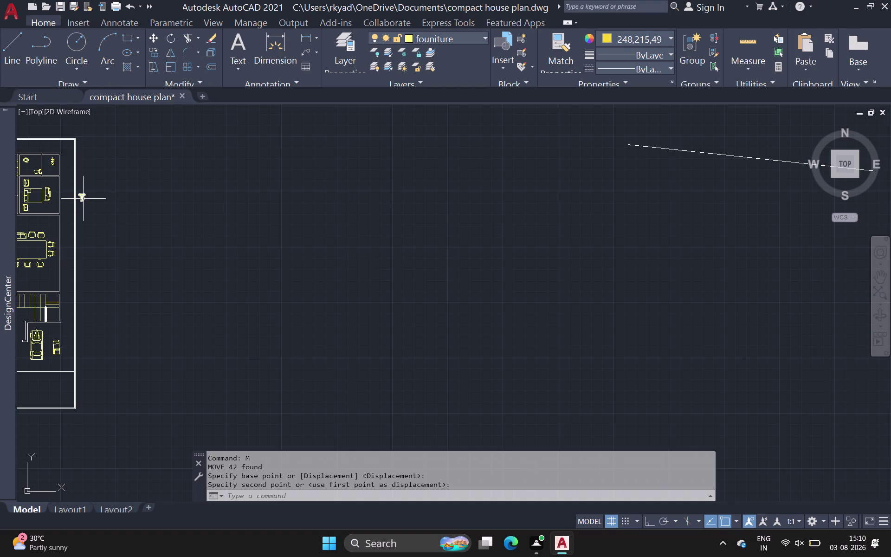
click(82, 198)
key(Delete)
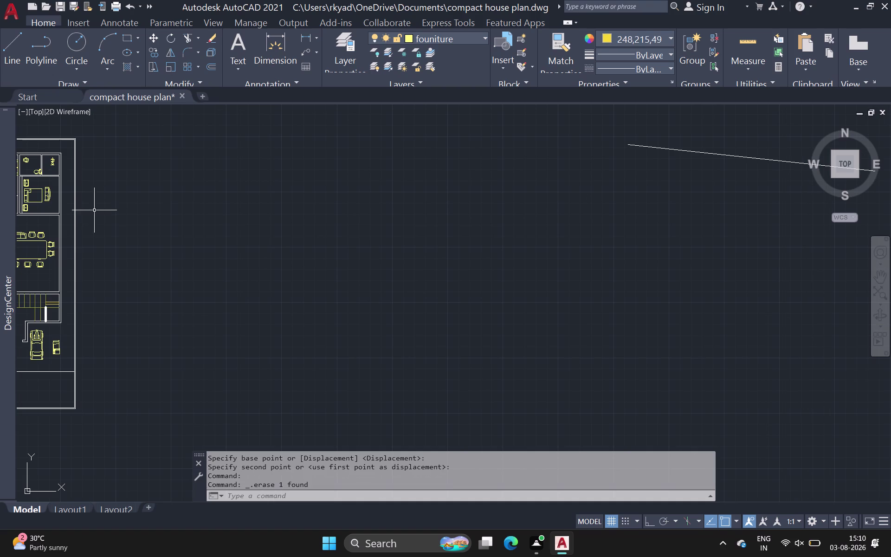
middle_drag(82, 225, 192, 214)
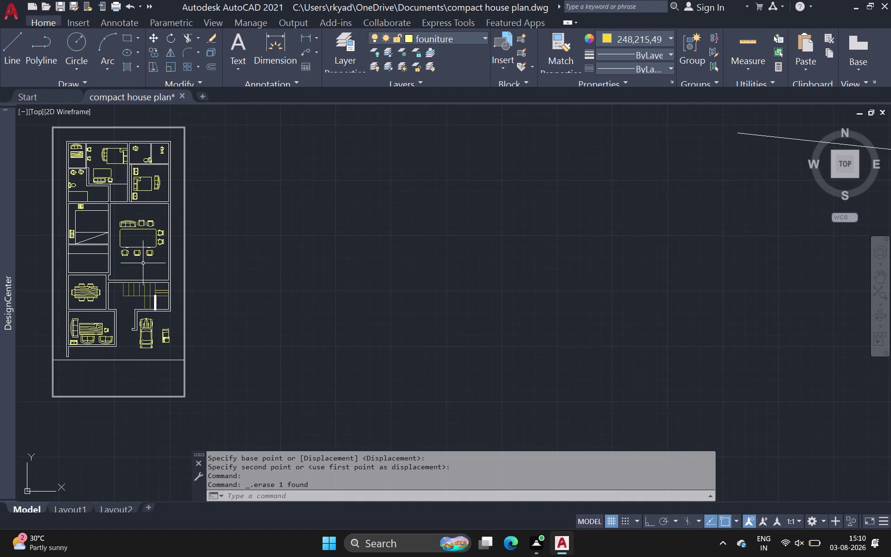
middle_drag(150, 287, 198, 234)
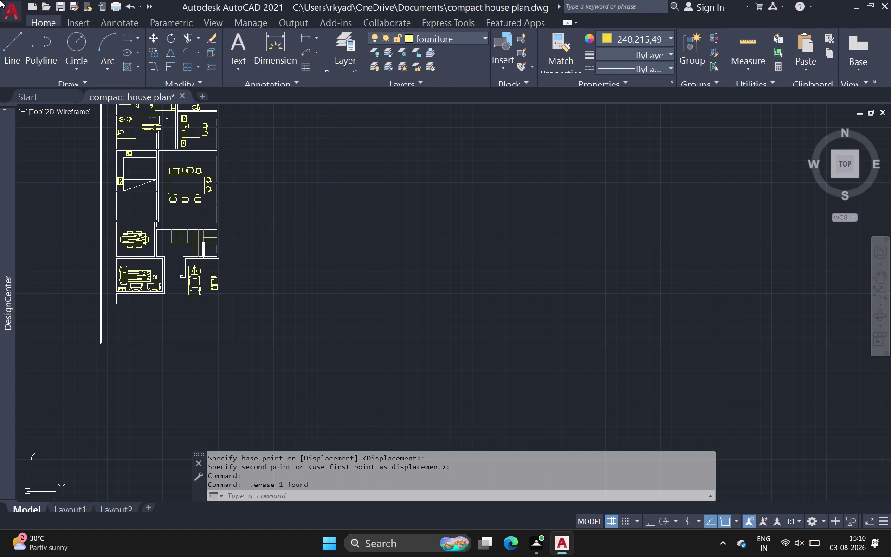
click(191, 38)
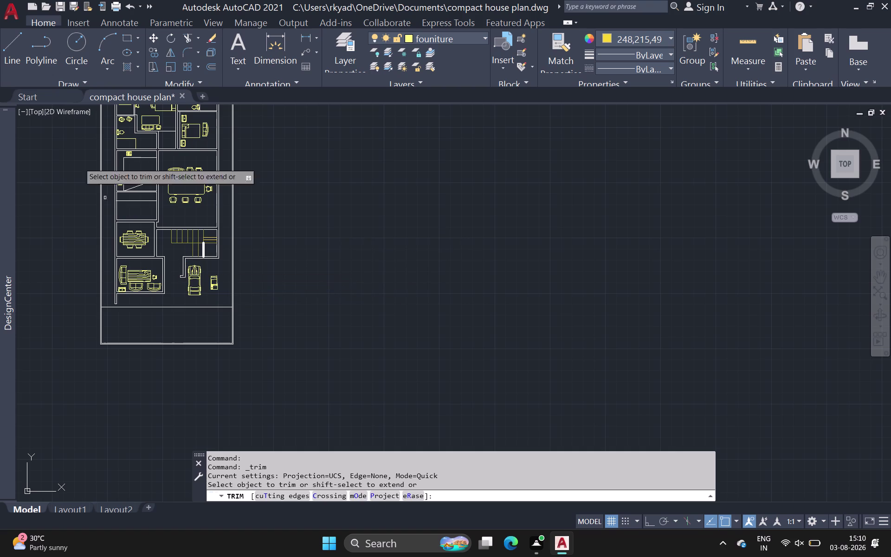
click(15, 44)
scroll(up, 3)
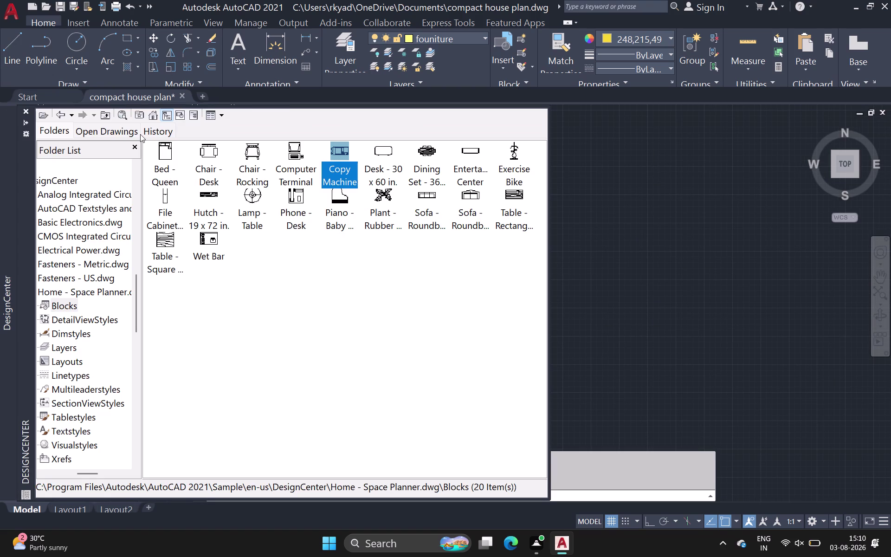
click(28, 112)
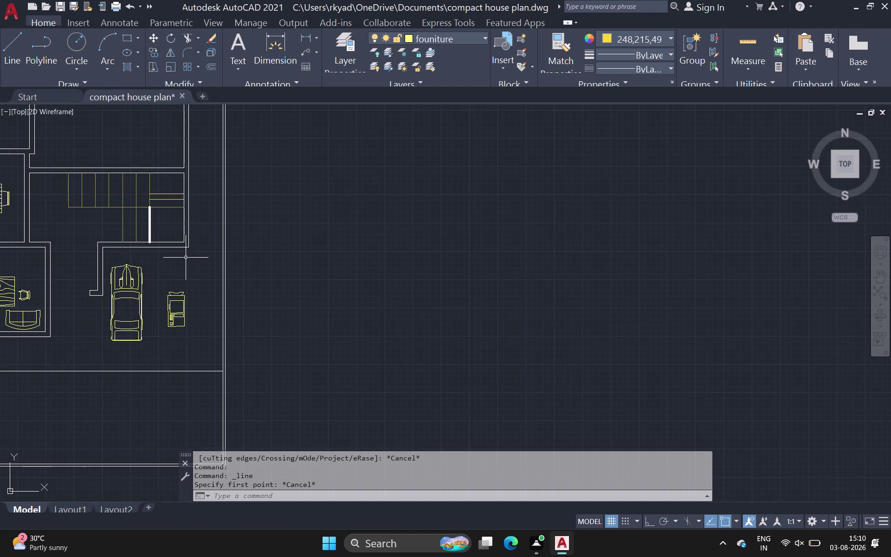
Begin a line at the left wall corner of the garage, then cancel it.
middle_drag(196, 252, 325, 218)
scroll(up, 3)
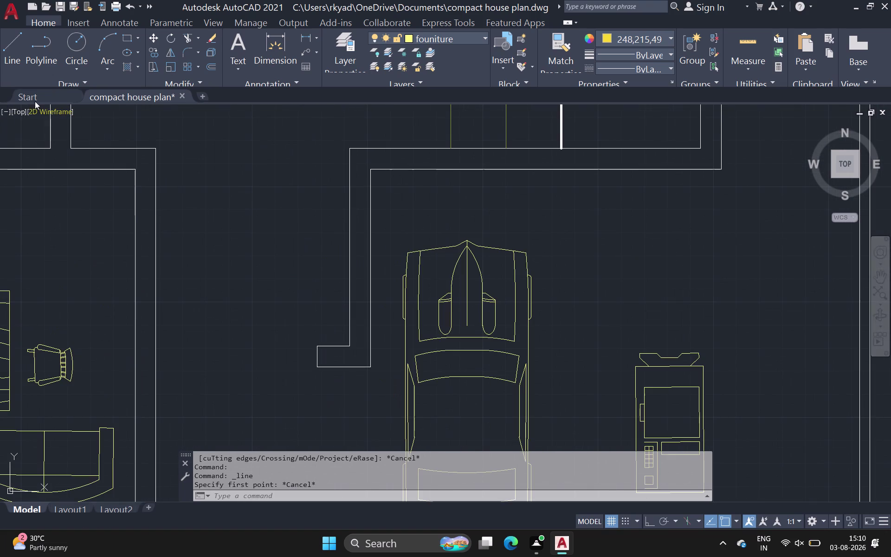
click(21, 52)
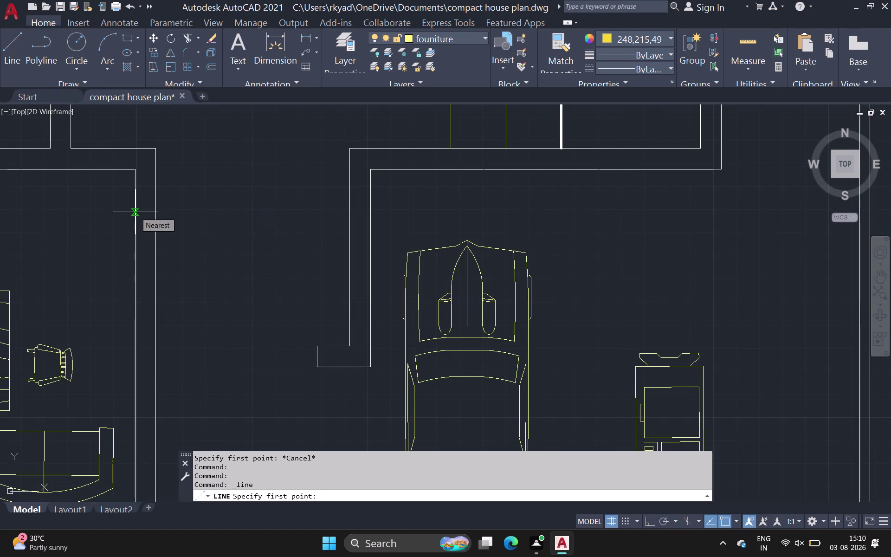
scroll(up, 3)
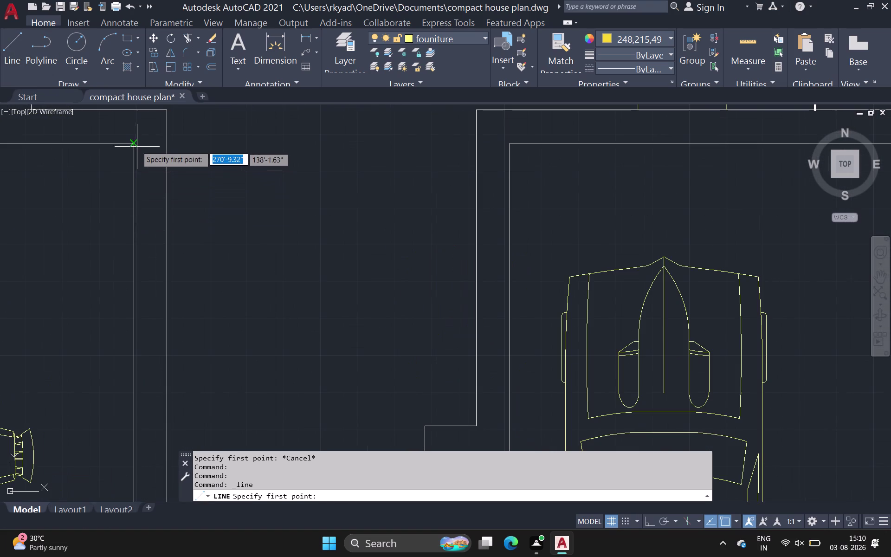
click(135, 145)
click(168, 143)
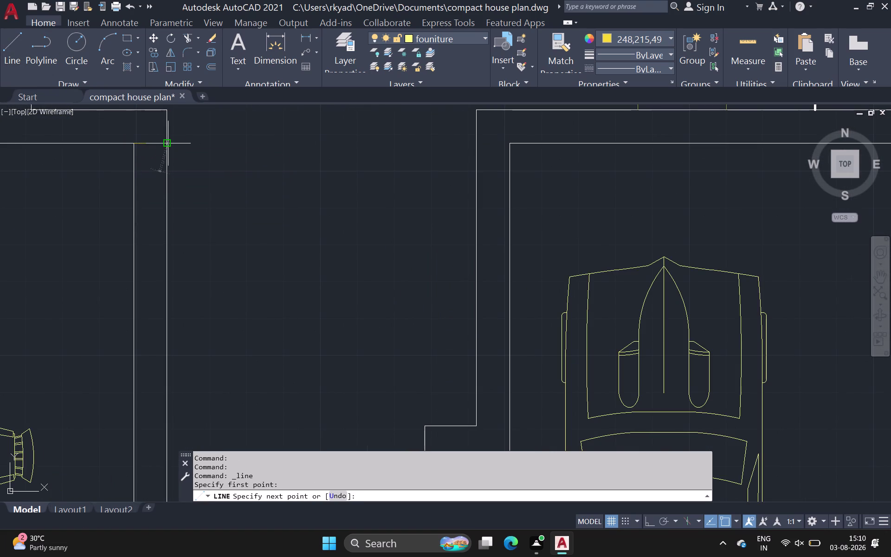
key(Escape)
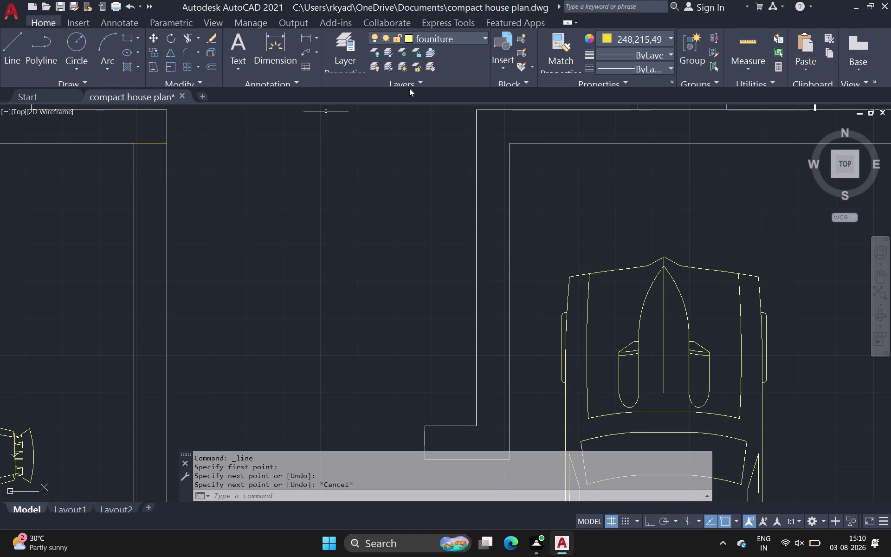
Set the current colour to ByBlock and erase the misplaced short line across the left wall.
click(663, 35)
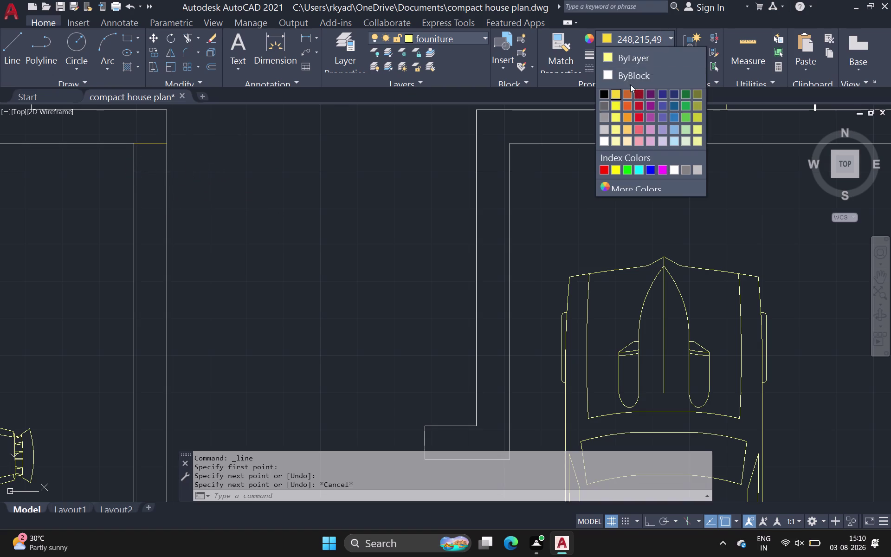
click(622, 71)
click(159, 144)
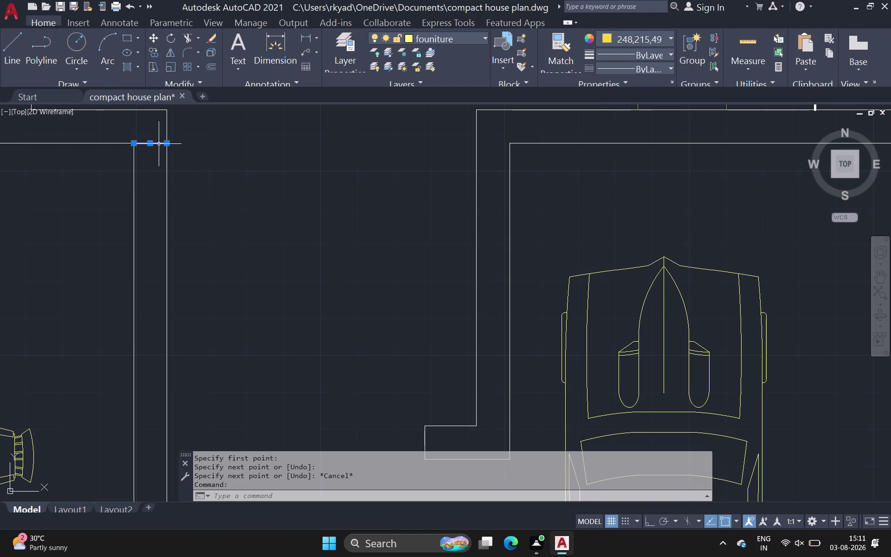
key(Delete)
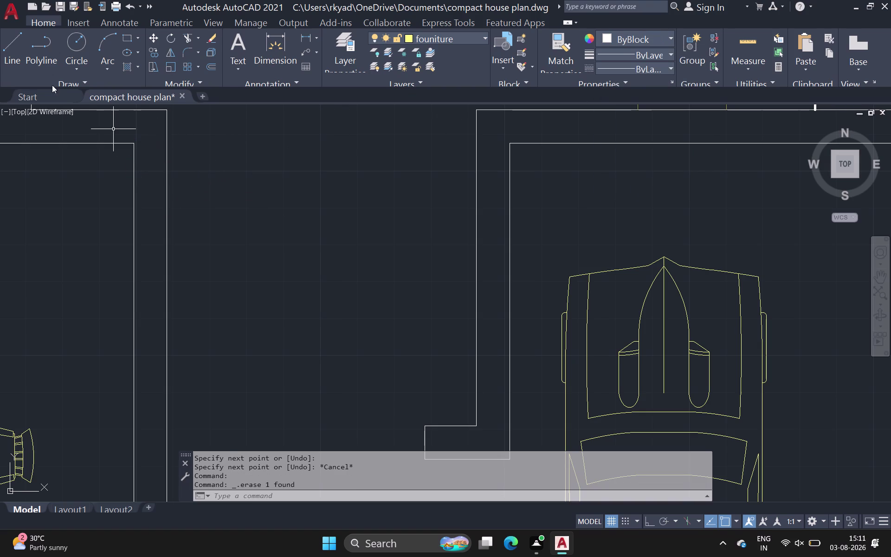
click(12, 48)
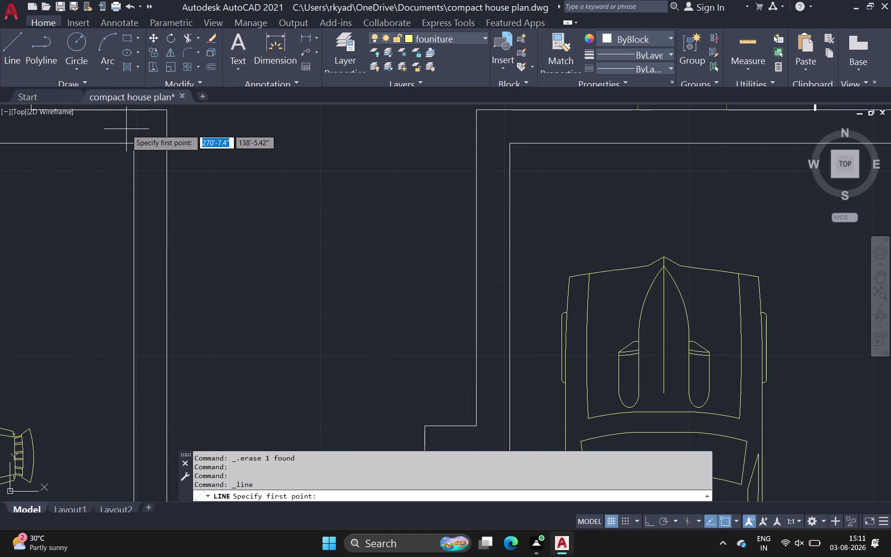
Draw two short opening lines across the left wall.
click(135, 145)
click(167, 142)
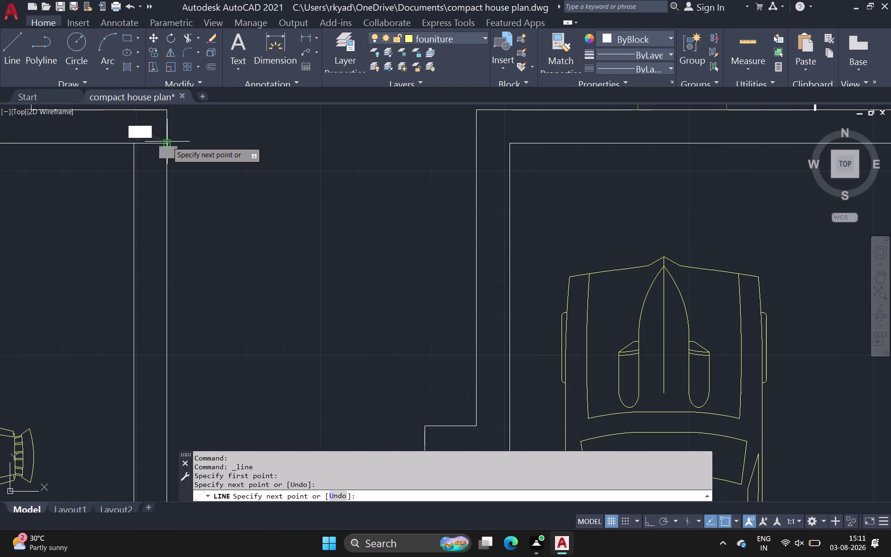
key(space)
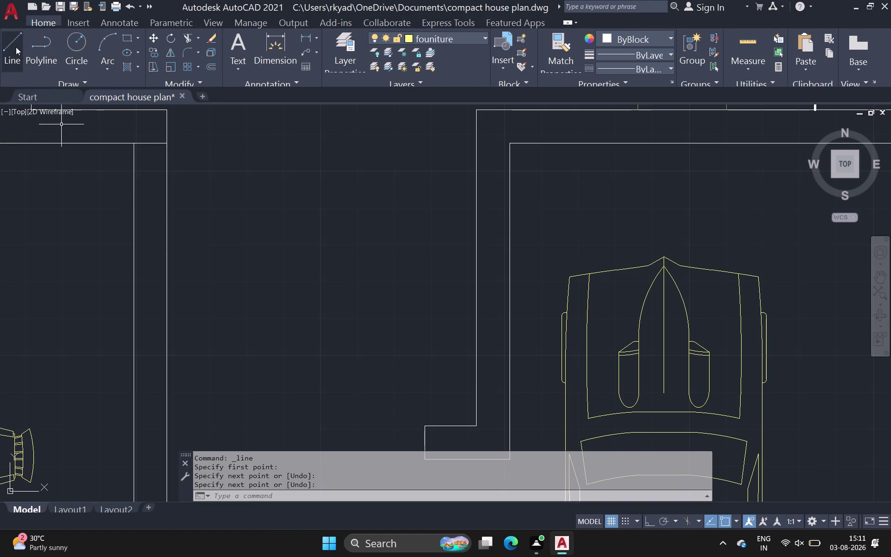
click(16, 42)
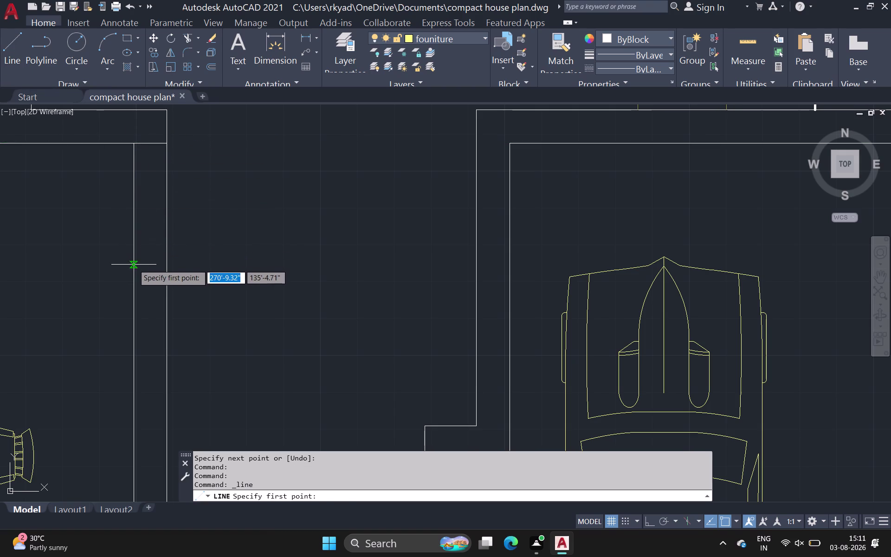
click(135, 265)
click(165, 265)
key(space)
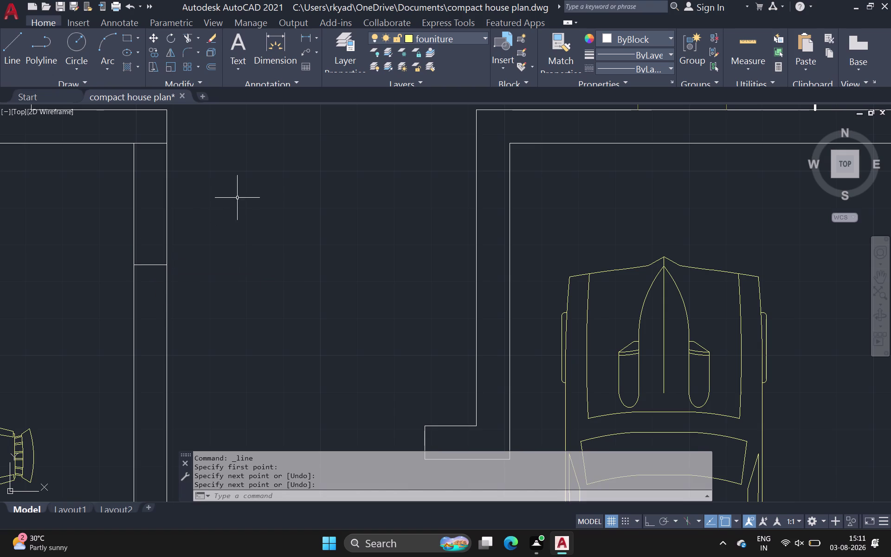
Erase the wrong short line beside the living room.
scroll(down, 3)
middle_drag(247, 194, 247, 230)
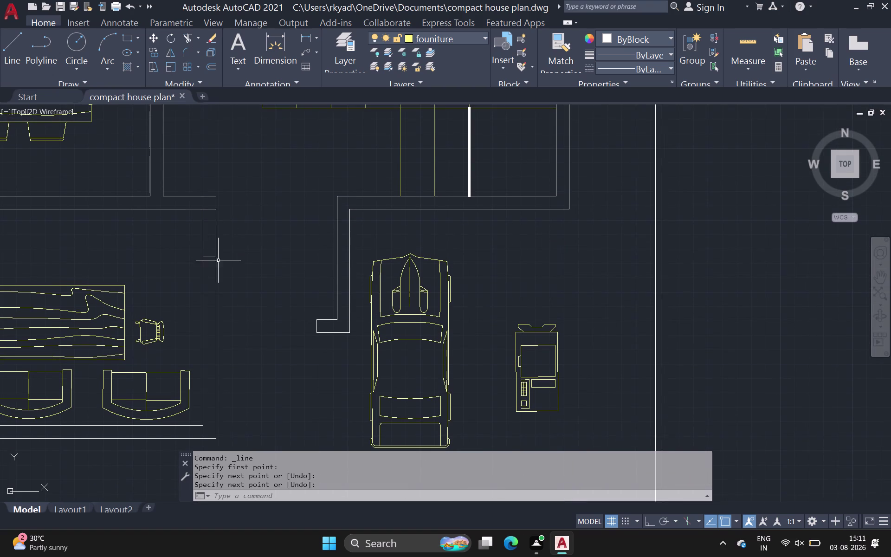
scroll(down, 3)
middle_drag(292, 190, 286, 189)
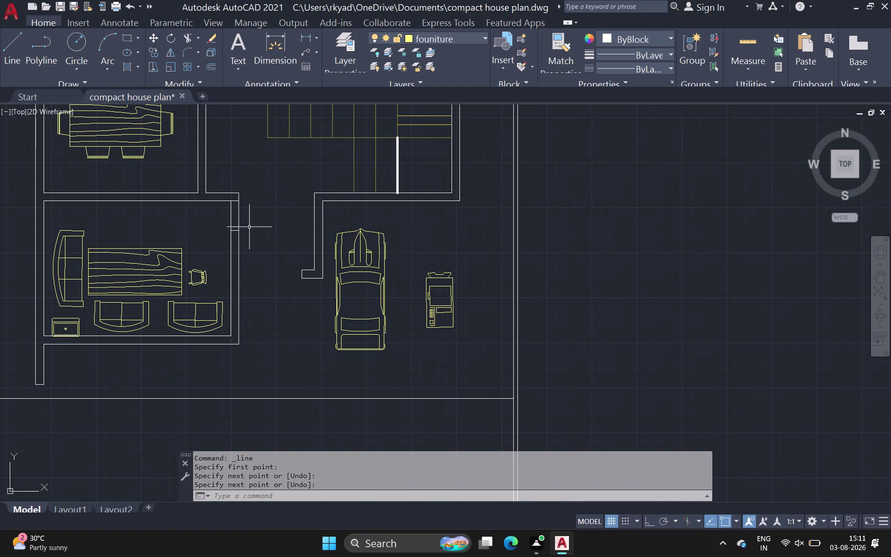
click(235, 230)
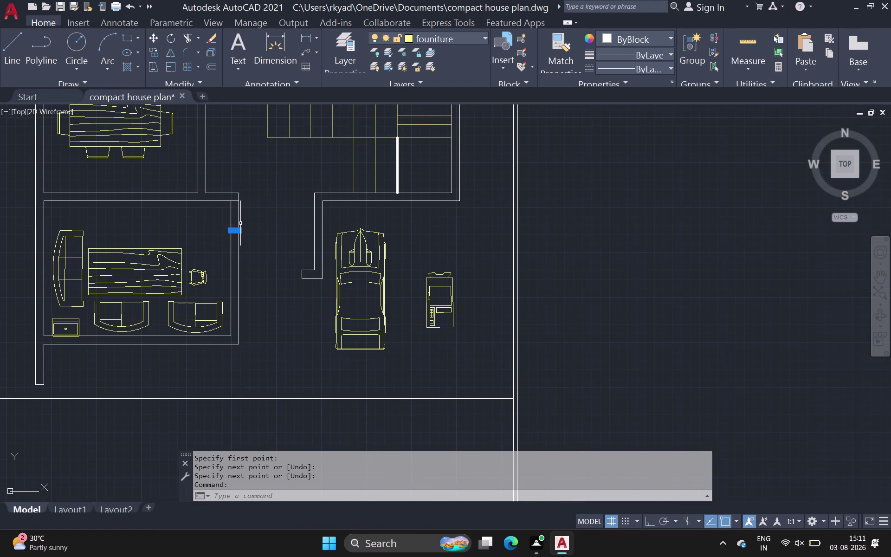
key(Delete)
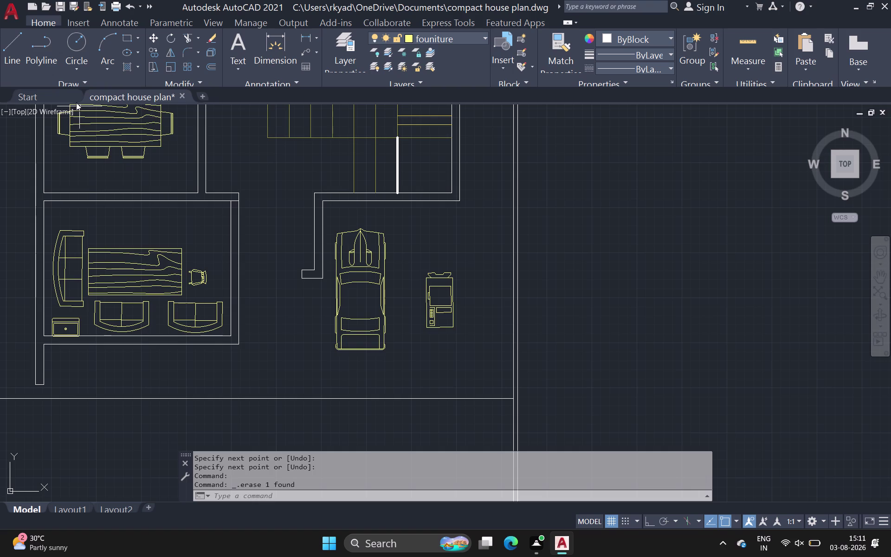
key(space)
Draw a short horizontal opening line across the wall near the living room.
click(18, 57)
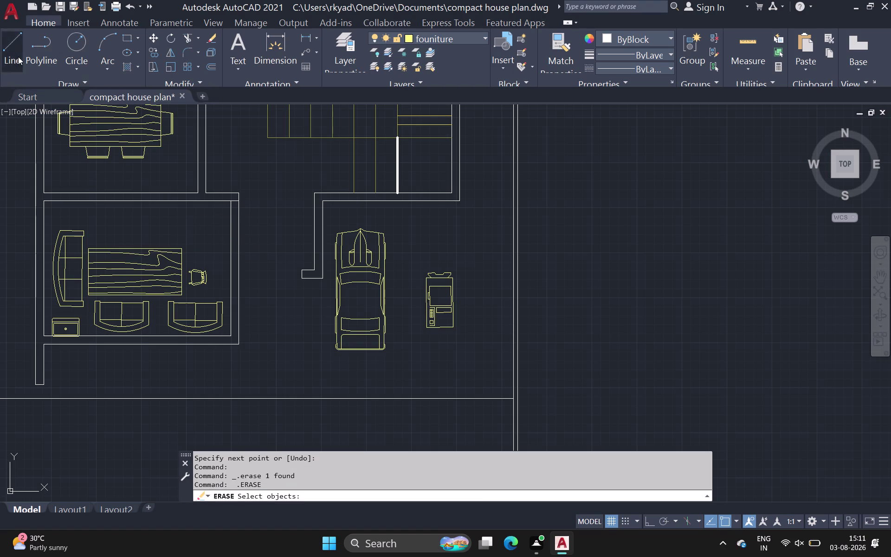
scroll(up, 3)
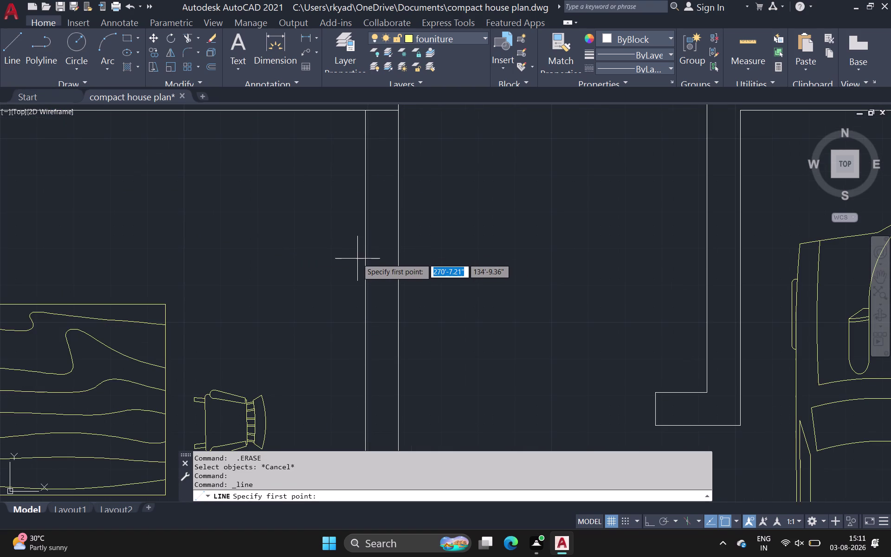
click(365, 259)
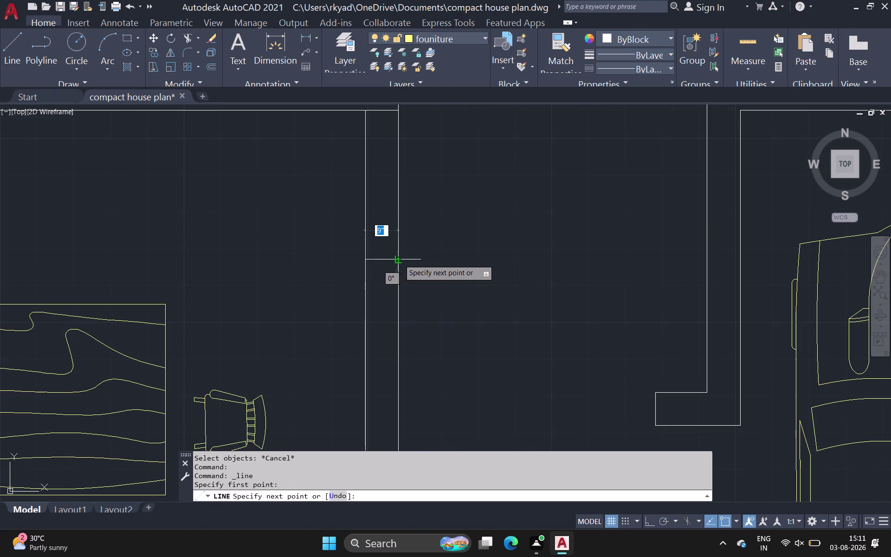
click(399, 260)
key(space)
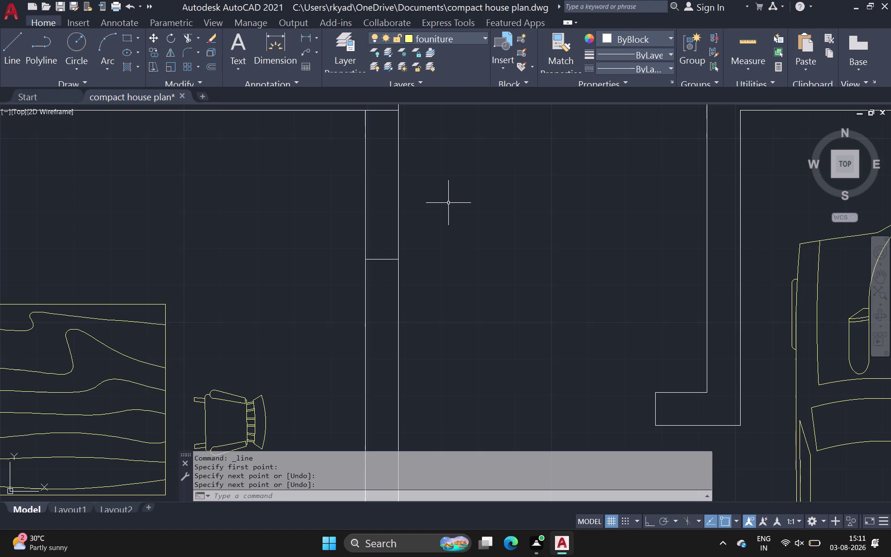
Draw two vertical opening lines across the top wall.
scroll(down, 3)
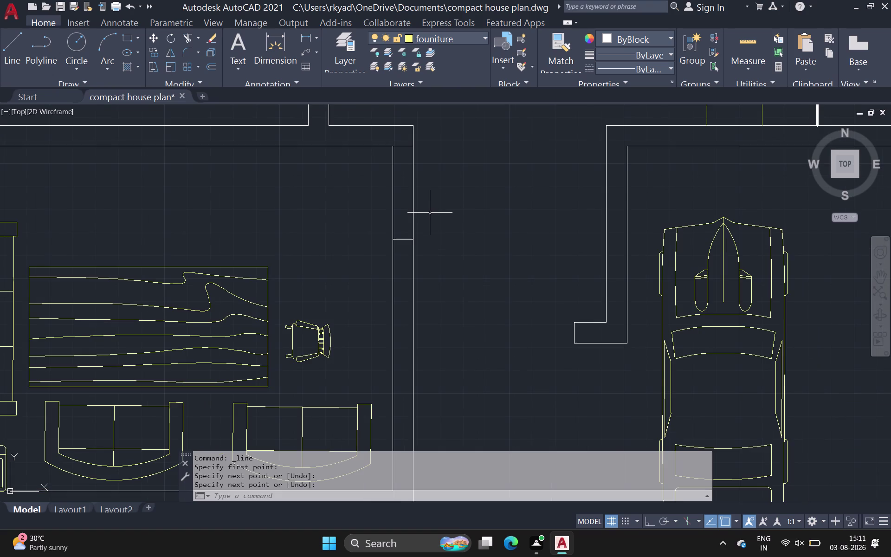
scroll(down, 3)
middle_drag(430, 212, 235, 234)
scroll(down, 3)
middle_drag(278, 184, 256, 246)
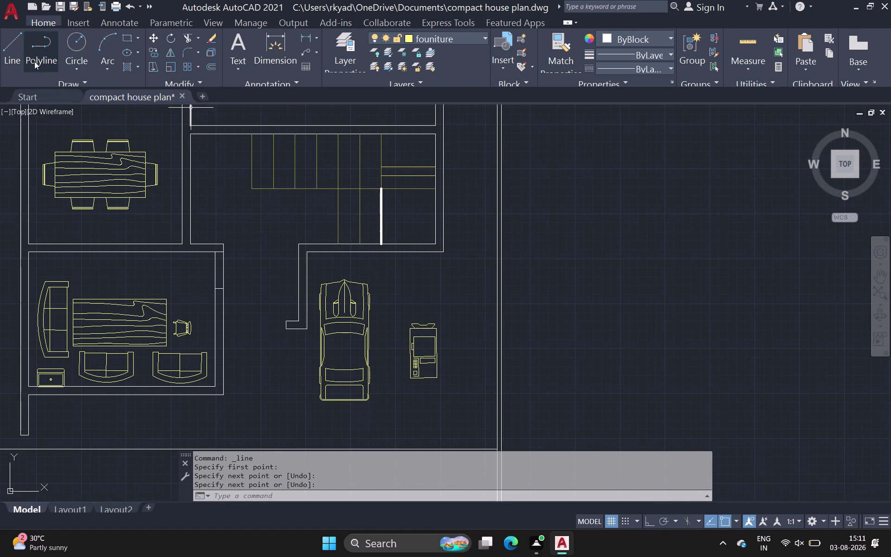
click(9, 47)
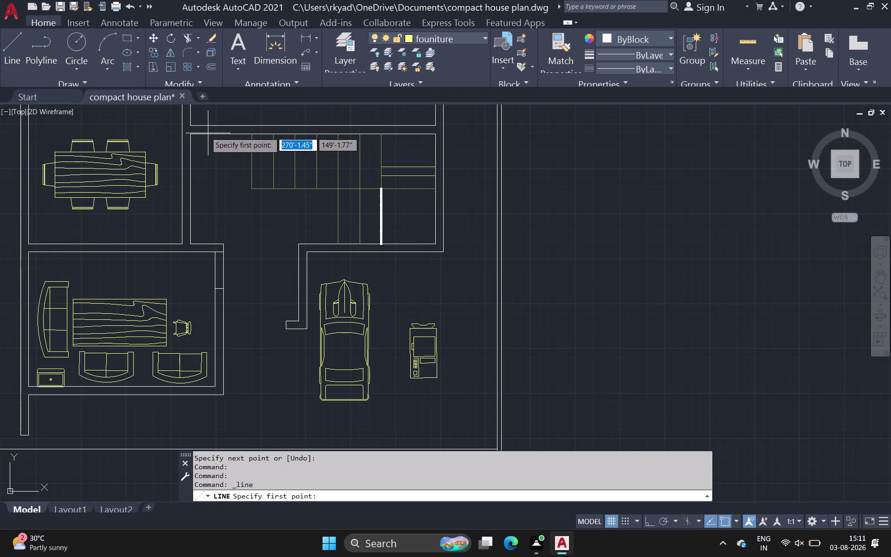
scroll(up, 3)
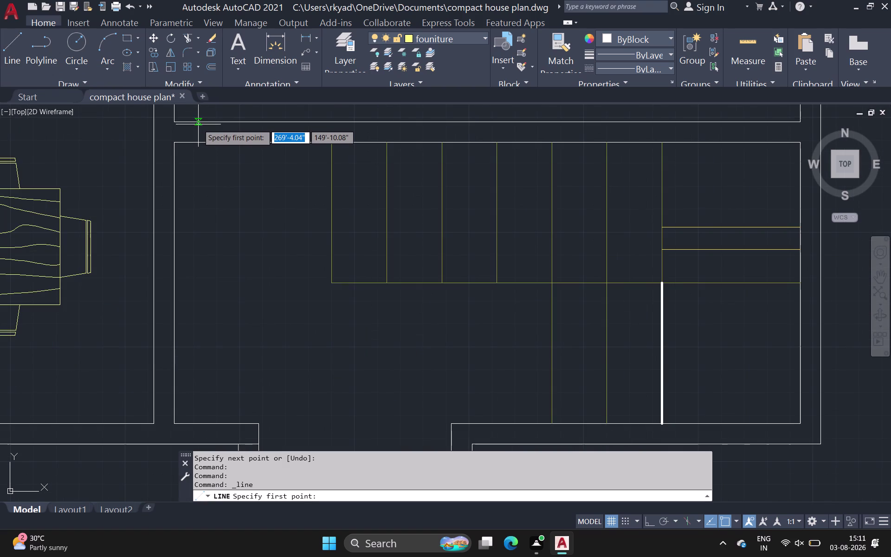
scroll(up, 3)
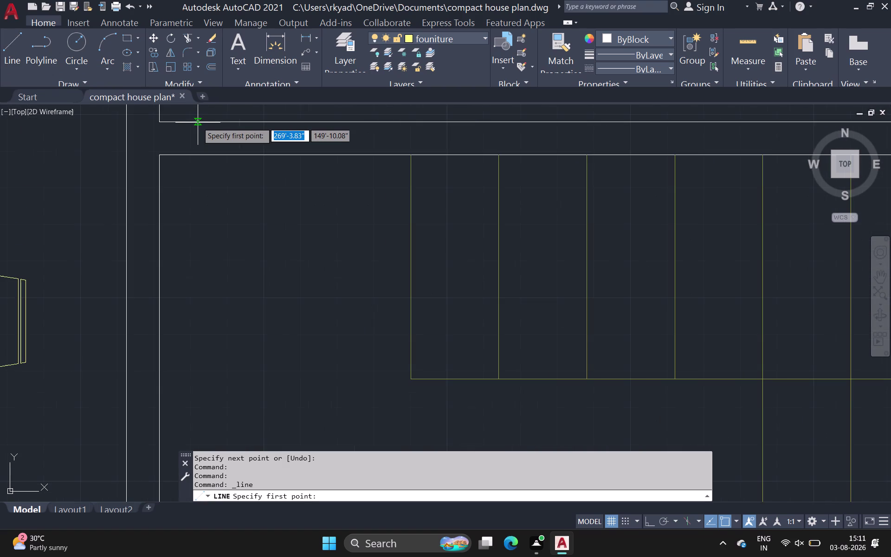
click(195, 122)
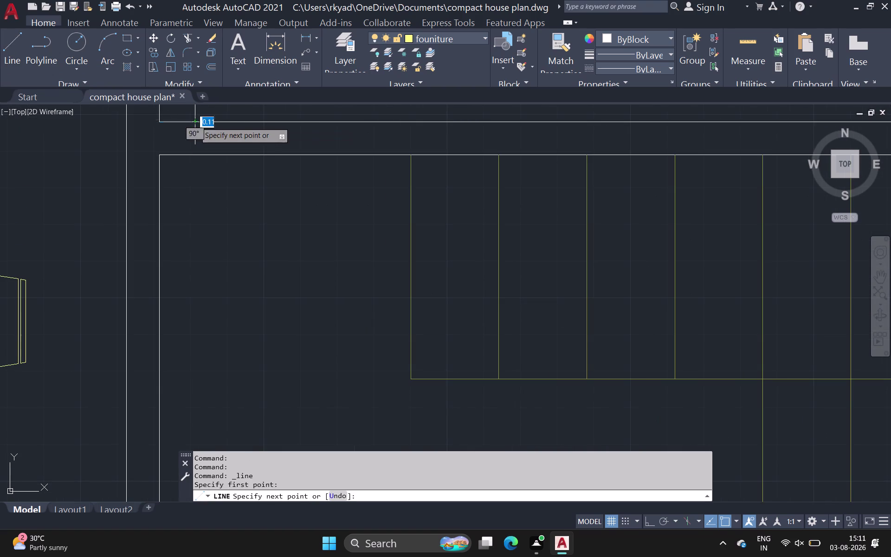
click(195, 155)
key(space)
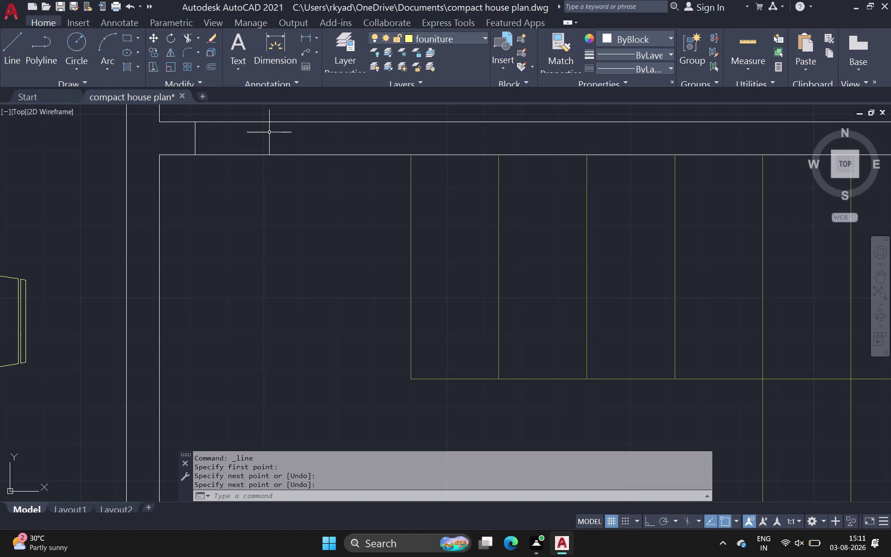
click(11, 43)
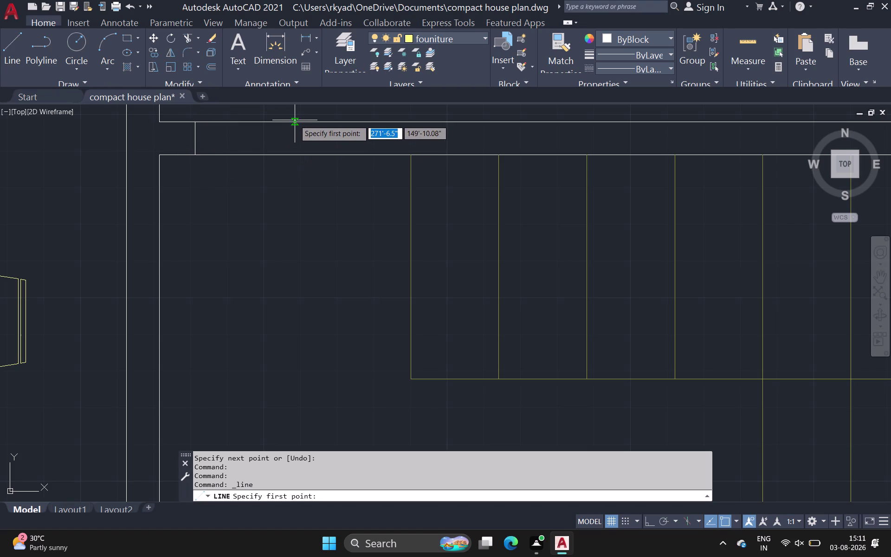
drag(293, 122, 293, 133)
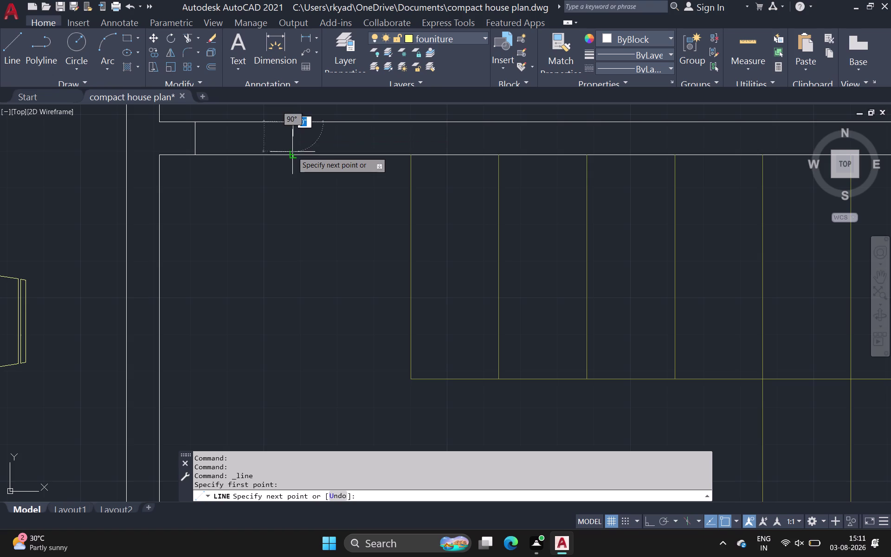
click(292, 155)
key(space)
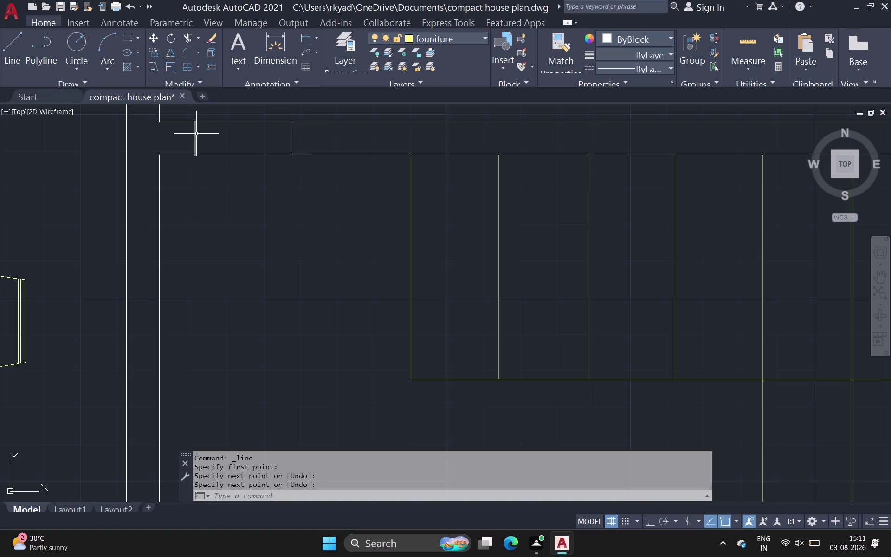
Move the first vertical opening line slightly to the left.
click(196, 134)
key(m)
key(space)
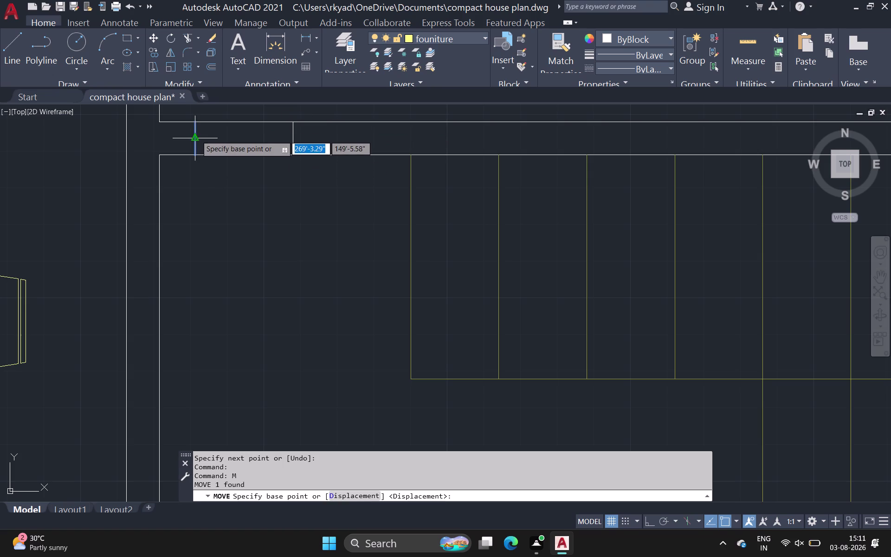
click(197, 137)
click(173, 140)
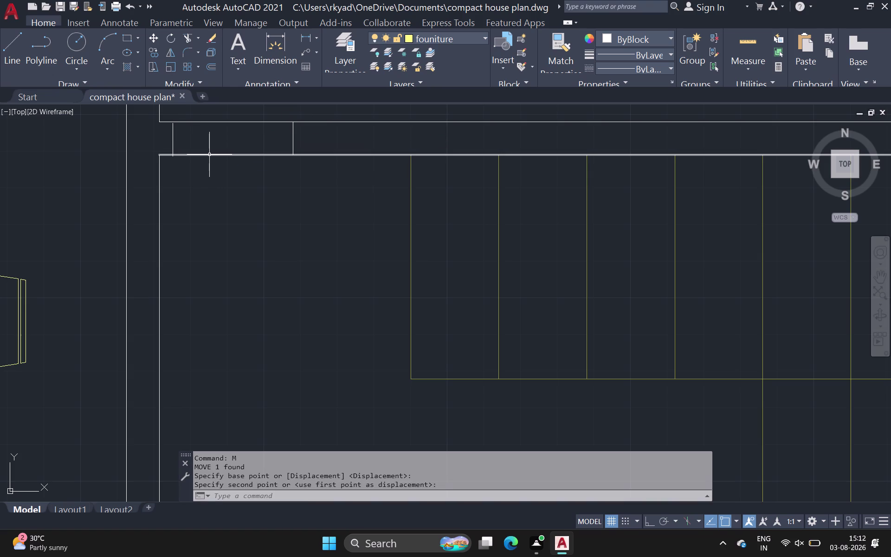
scroll(down, 3)
middle_drag(229, 172, 238, 238)
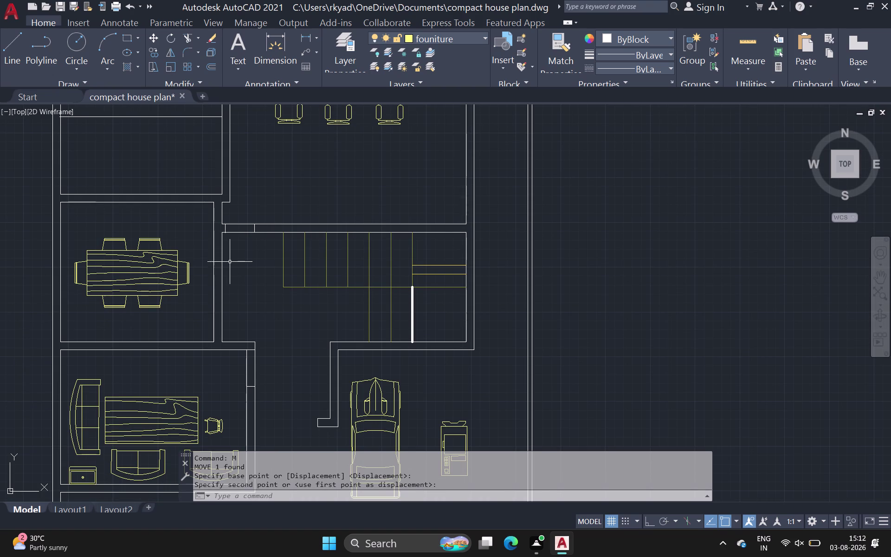
Draw a short opening line beside the dining room, then cancel an unfinished second line.
click(3, 45)
scroll(up, 3)
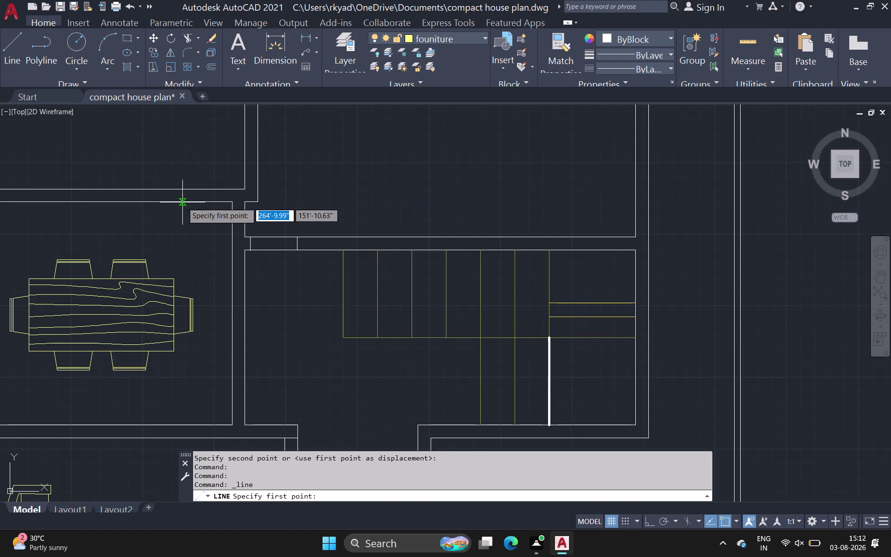
click(213, 190)
click(214, 206)
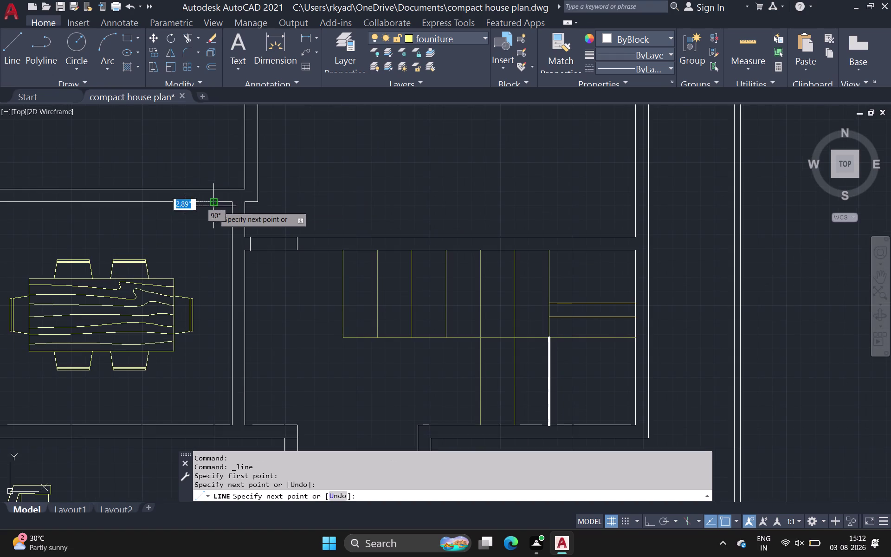
key(space)
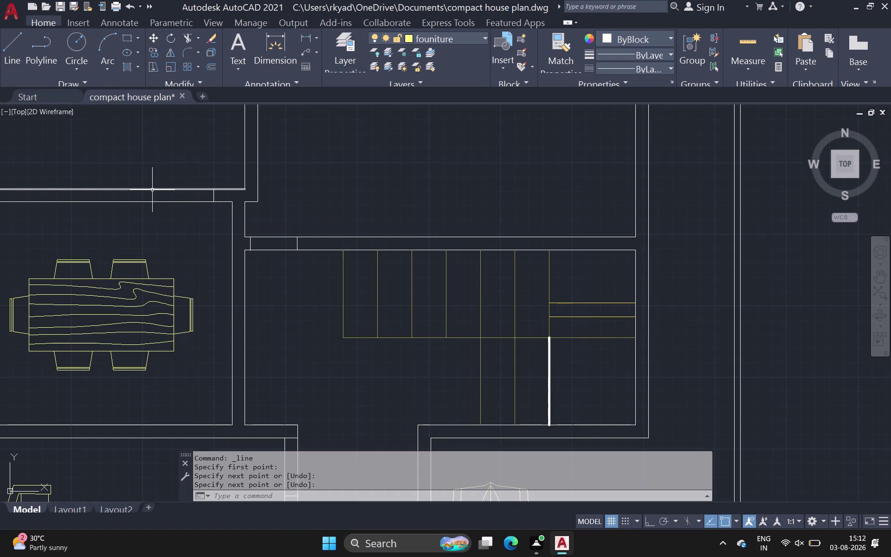
key(space)
click(152, 190)
key(space)
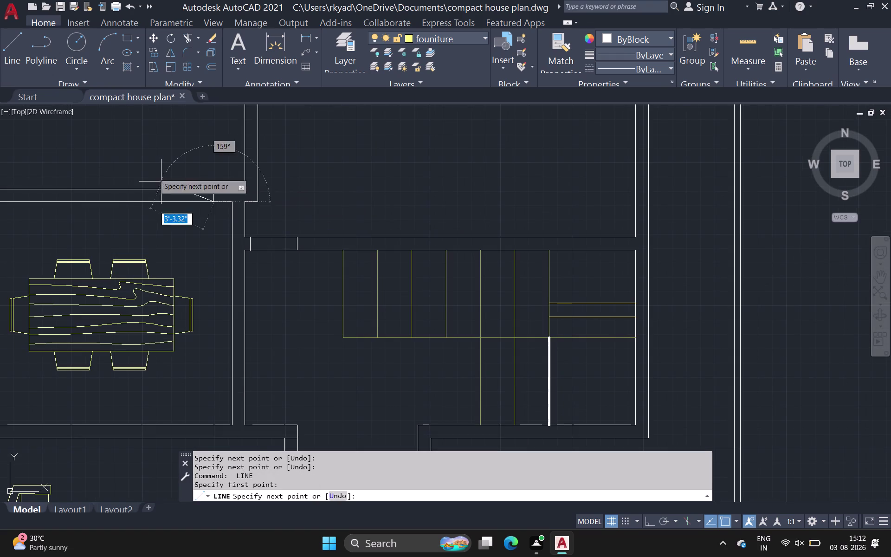
key(Escape)
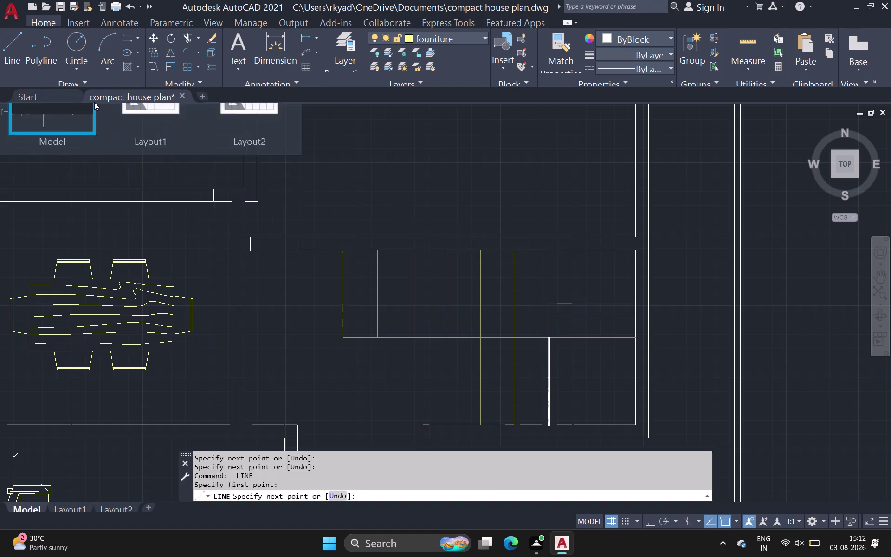
Draw an opening line across the wall above the dining room.
click(13, 55)
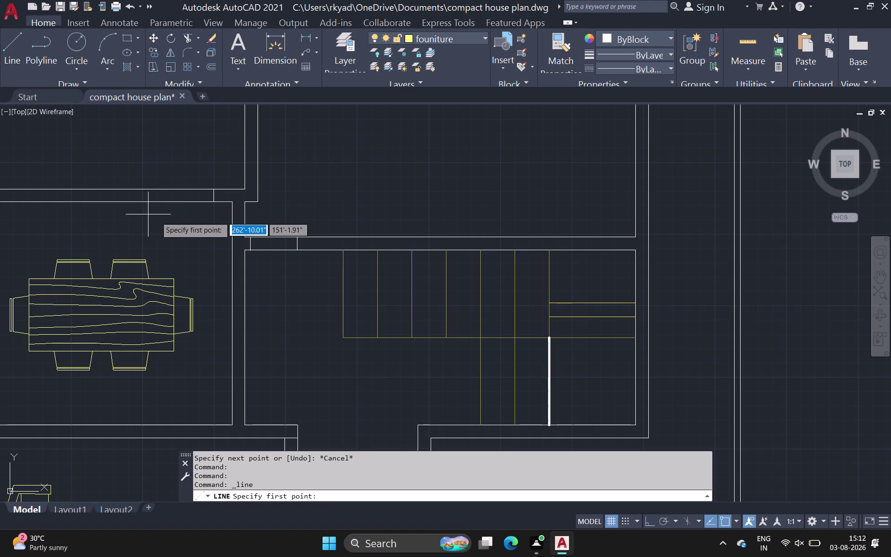
scroll(up, 3)
drag(173, 178, 173, 186)
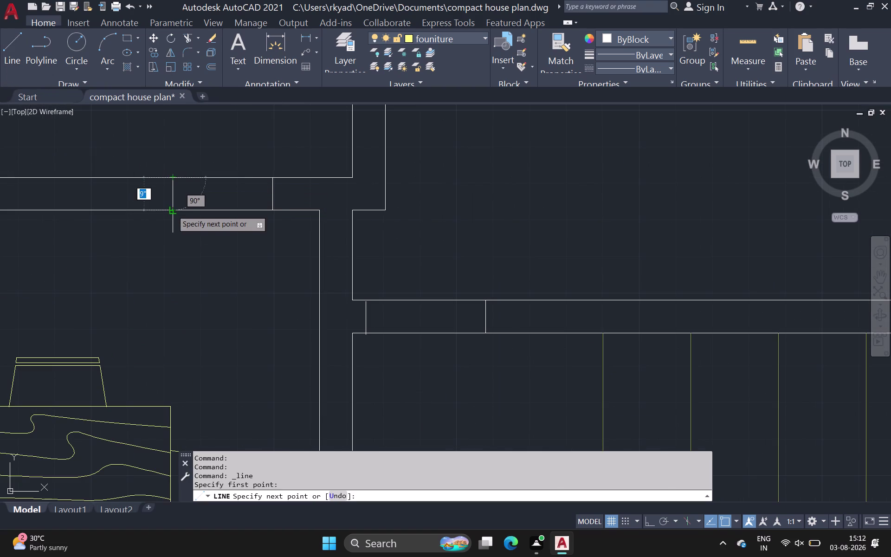
click(173, 211)
key(space)
key(space)
Draw two short opening lines across the left outer wall.
scroll(down, 3)
middle_drag(147, 154, 199, 205)
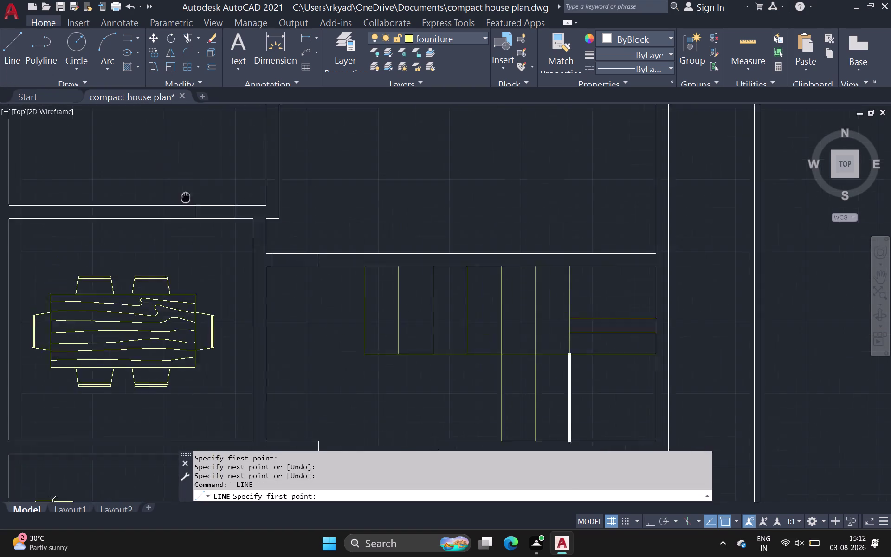
middle_drag(200, 205, 271, 233)
scroll(down, 3)
middle_drag(261, 204, 256, 252)
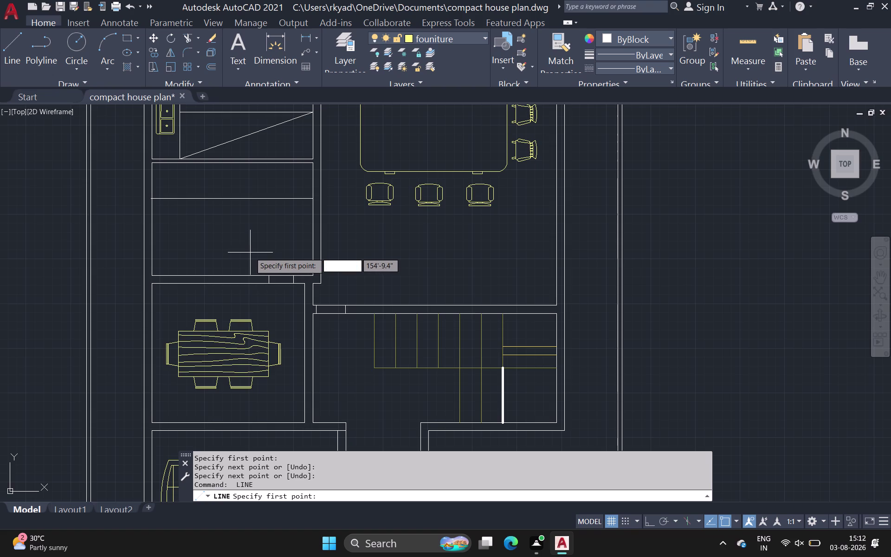
scroll(up, 3)
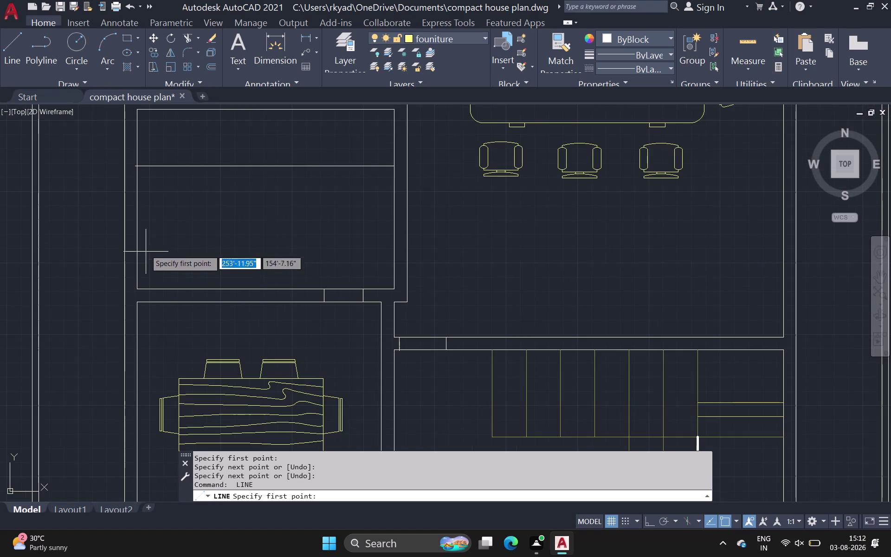
click(123, 253)
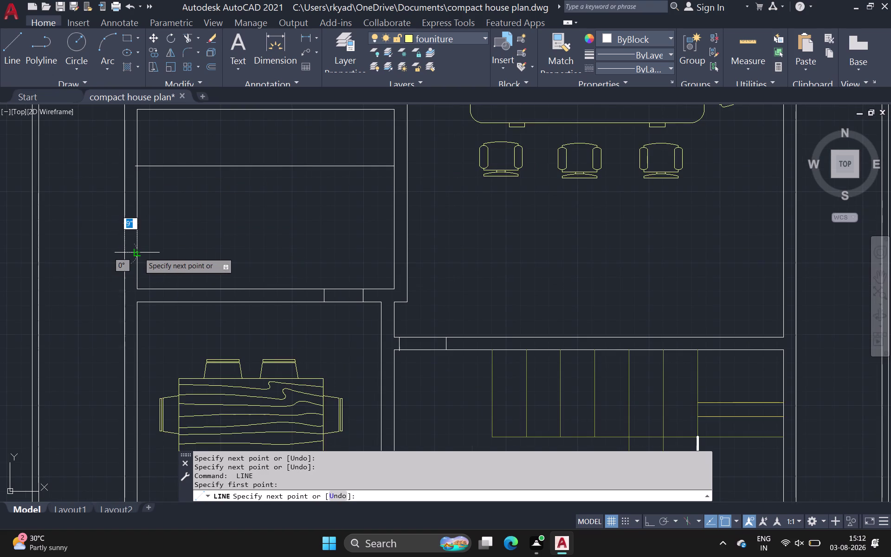
click(139, 252)
key(space)
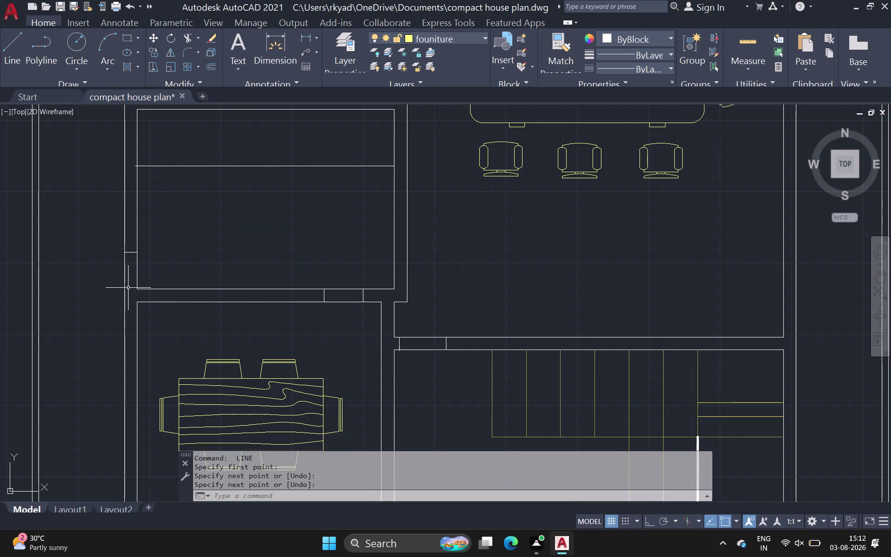
key(space)
click(122, 288)
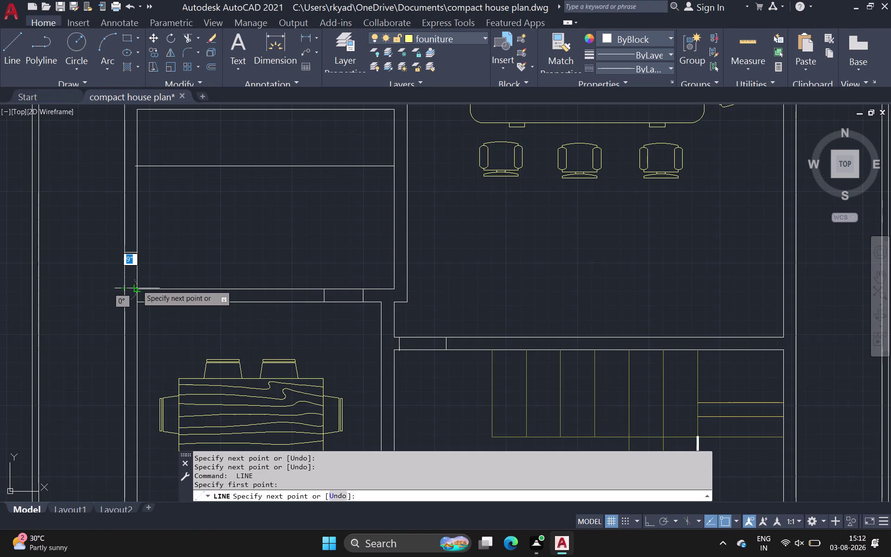
click(137, 285)
key(space)
scroll(down, 3)
middle_drag(218, 237, 204, 241)
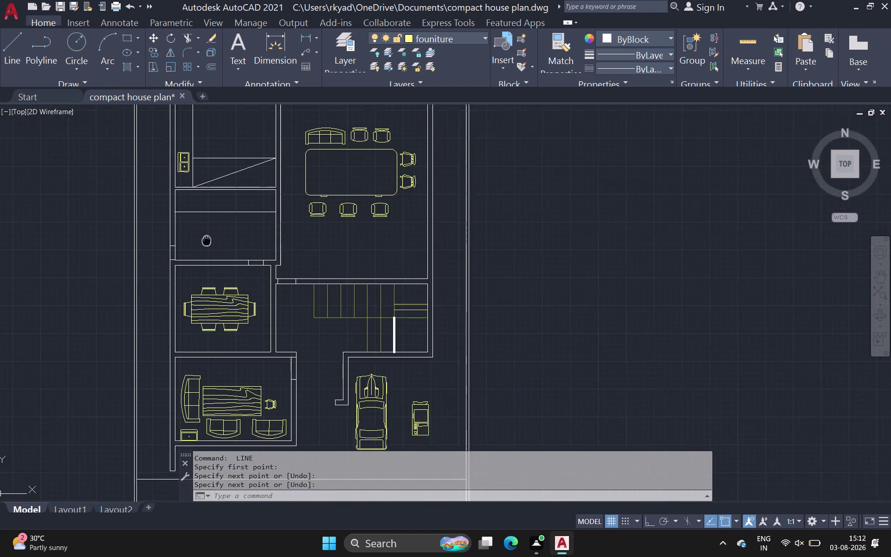
Draw a short line across the wall thickness at the first opening above the living room.
middle_drag(203, 241, 162, 256)
scroll(up, 3)
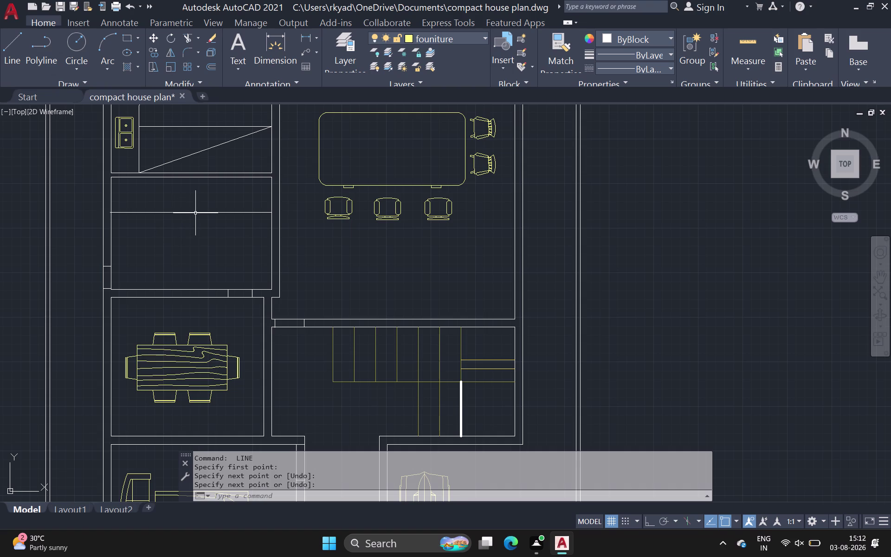
middle_drag(290, 194, 242, 280)
scroll(down, 3)
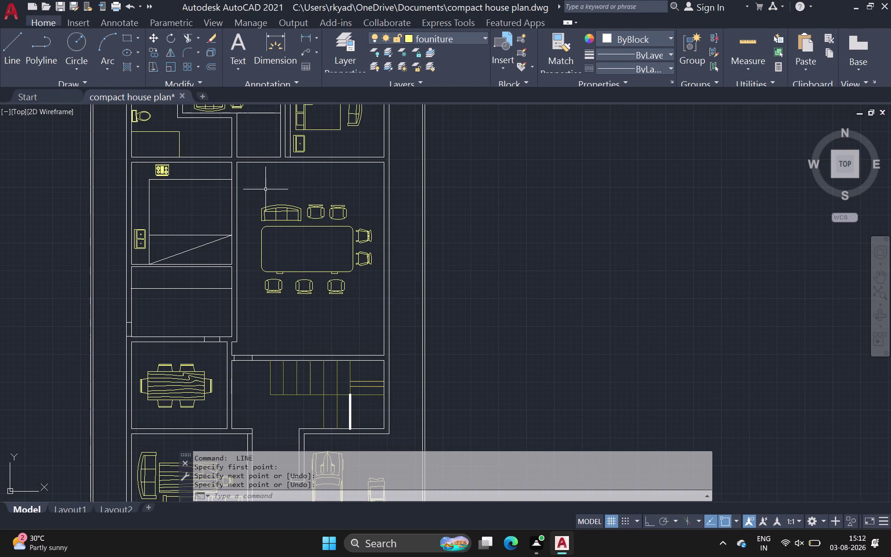
click(15, 50)
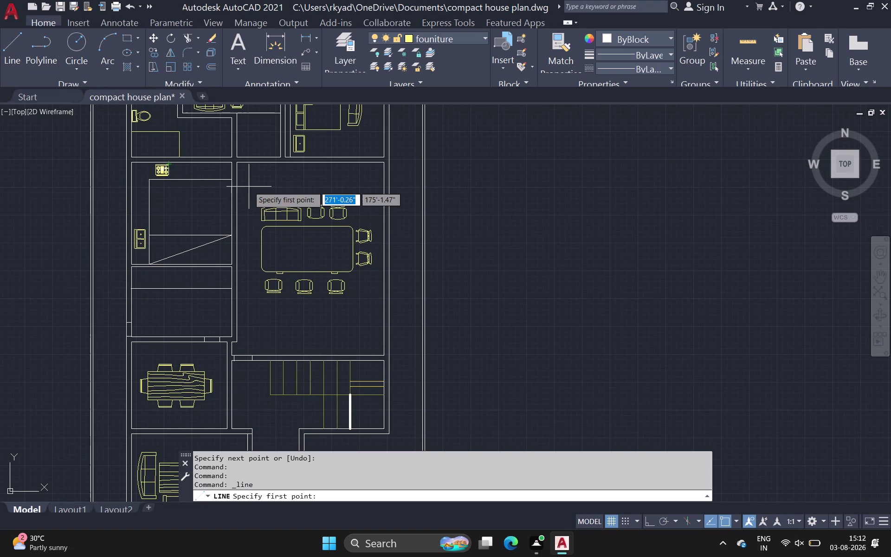
scroll(up, 3)
drag(263, 143, 263, 150)
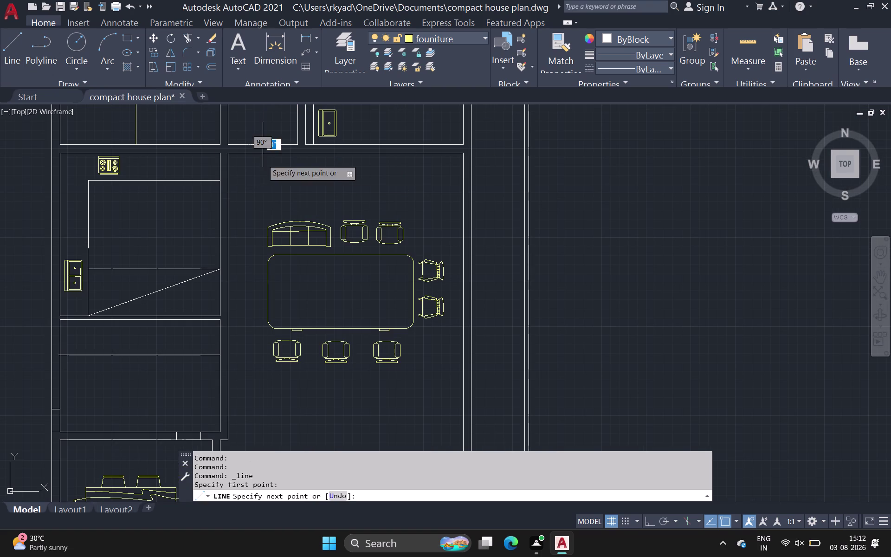
click(263, 154)
key(space)
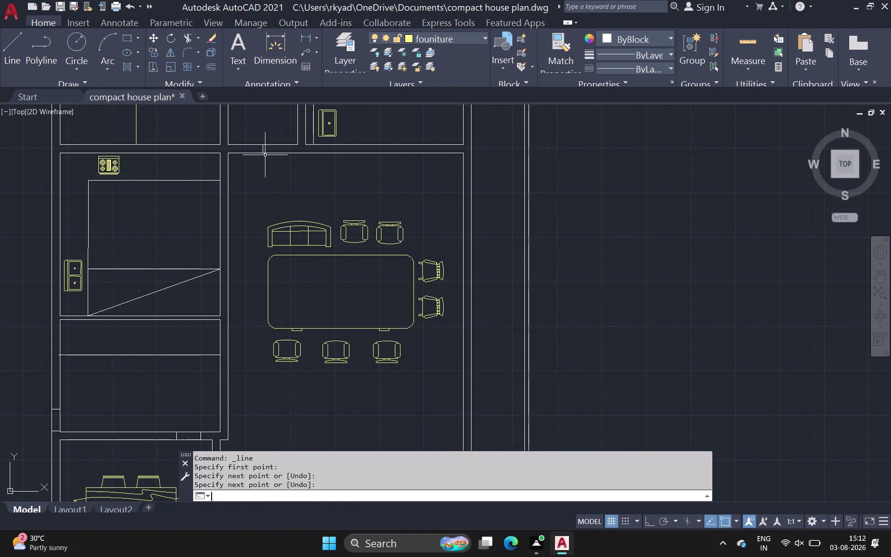
Draw a second short opening line across the living room's top wall.
key(space)
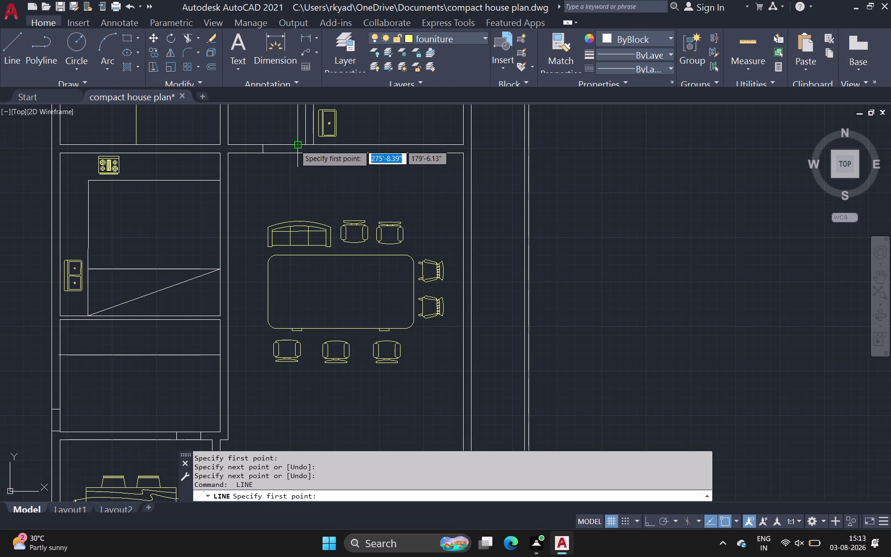
drag(295, 144, 294, 156)
click(296, 153)
key(space)
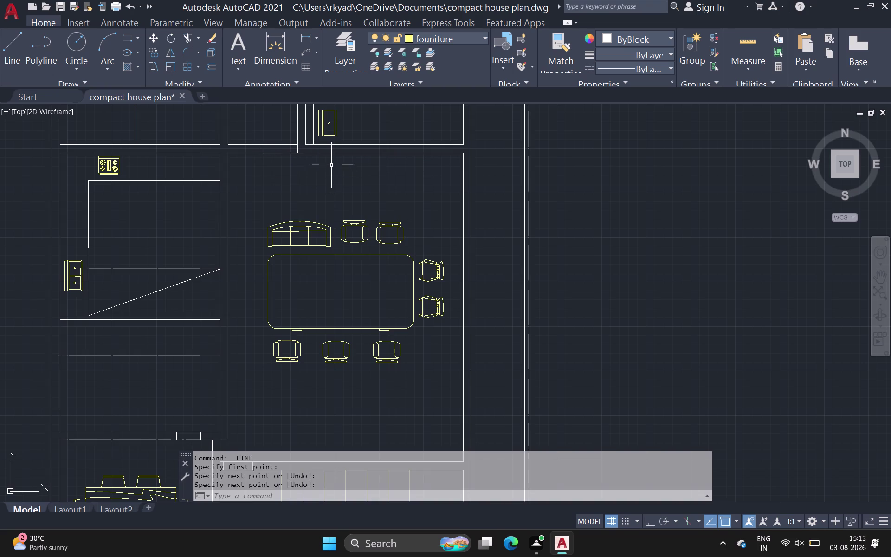
Draw a short line spanning the bedroom's top wall thickness to mark its opening.
middle_drag(341, 136, 331, 175)
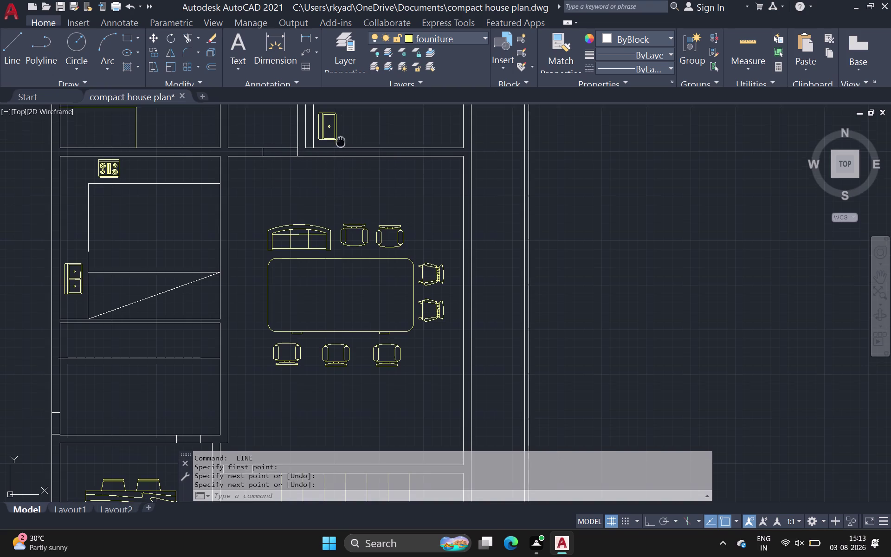
middle_drag(332, 175, 292, 305)
key(space)
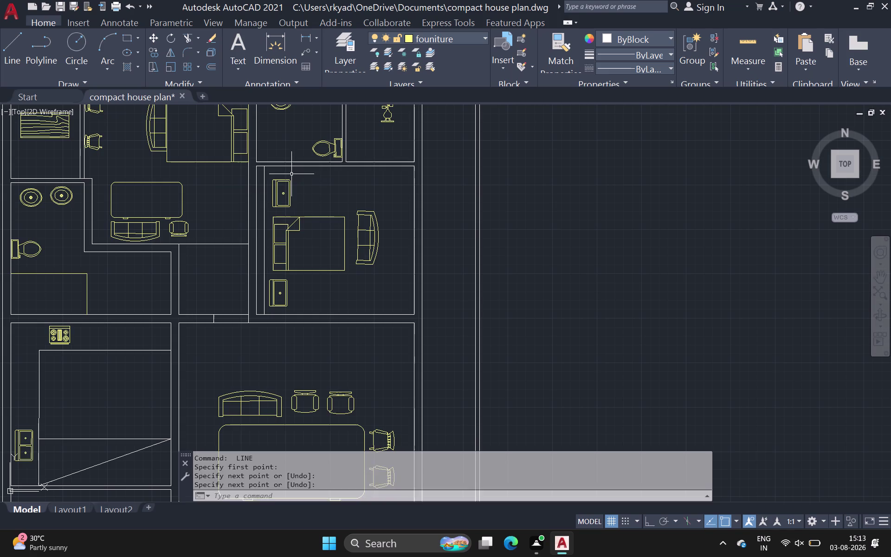
scroll(up, 3)
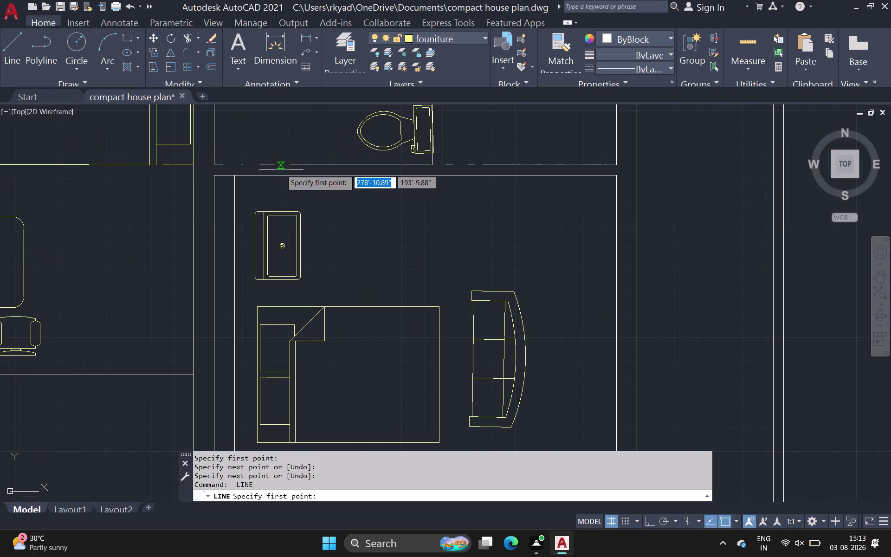
scroll(up, 3)
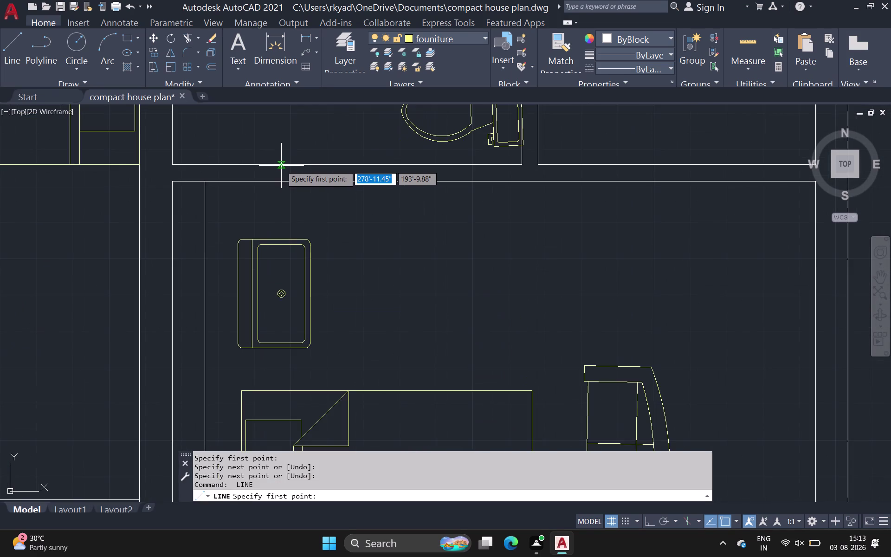
scroll(up, 3)
click(281, 162)
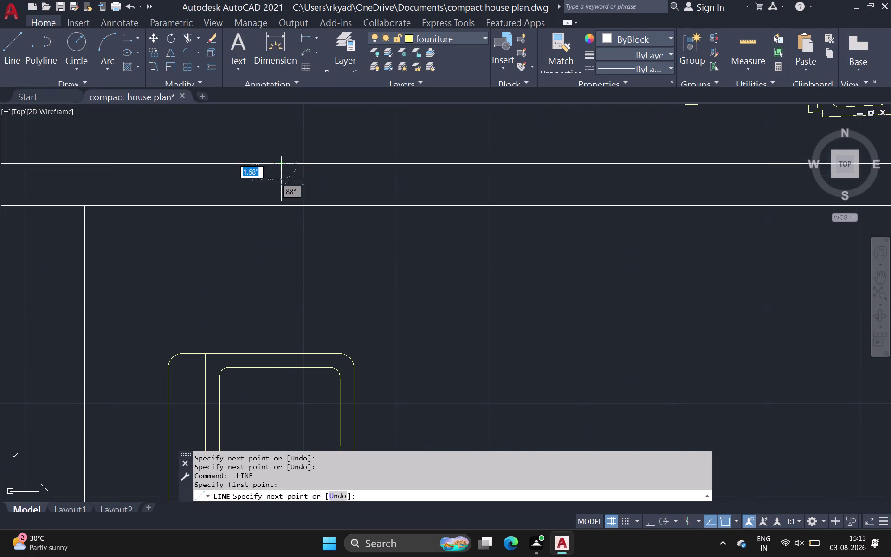
click(281, 205)
key(space)
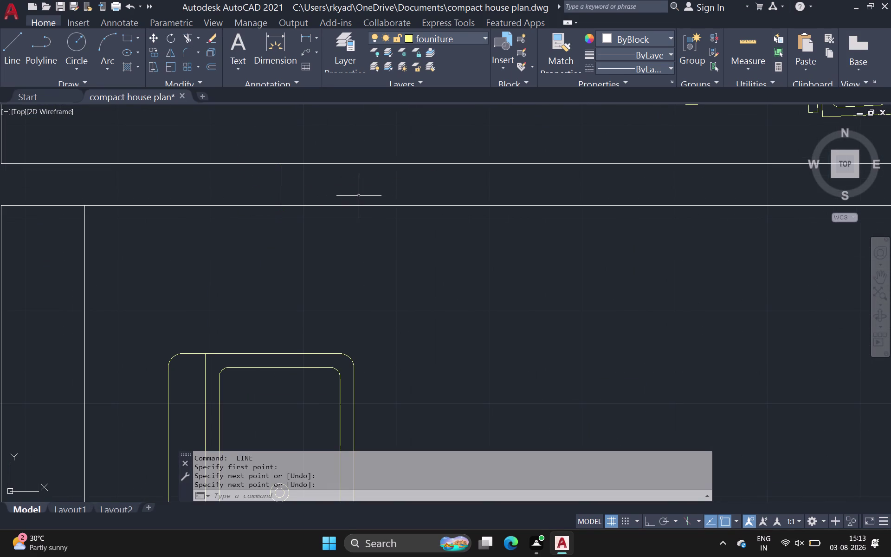